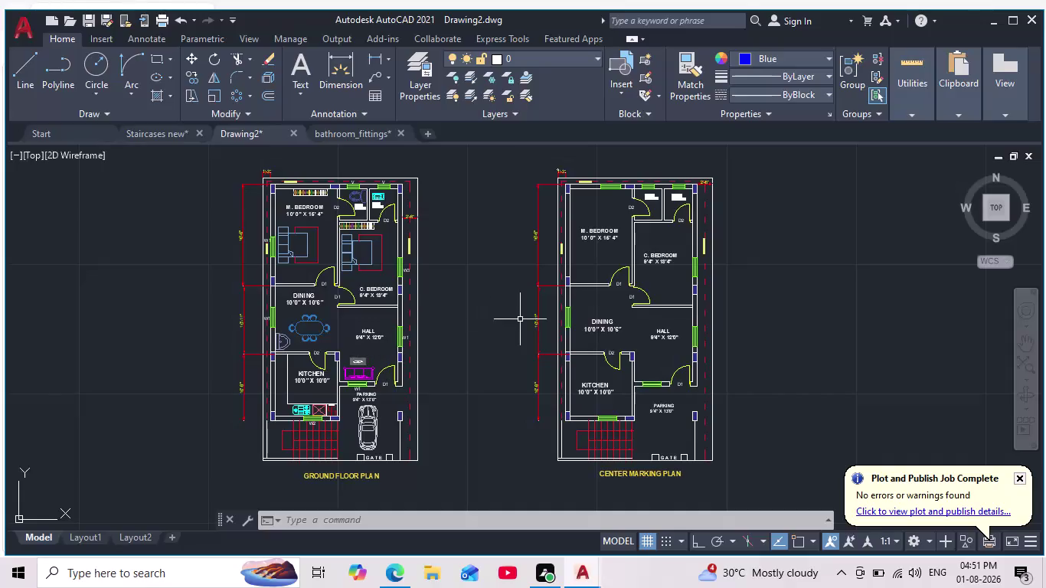
Pan and zoom around the two floor plans to frame them.
scroll(down, 3)
middle_drag(517, 323, 478, 400)
scroll(down, 3)
scroll(up, 3)
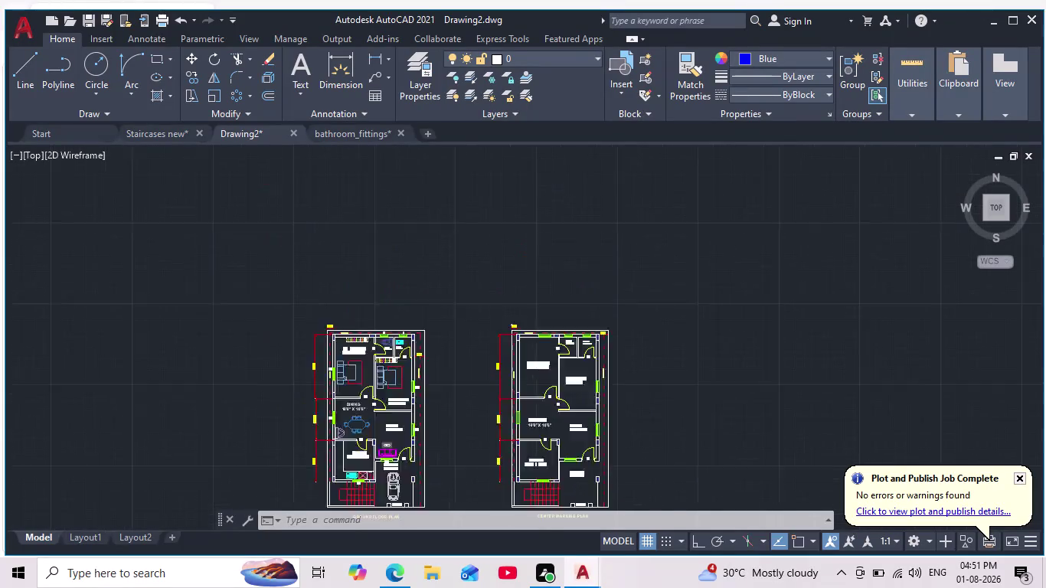
middle_drag(451, 362, 522, 393)
scroll(down, 3)
scroll(up, 3)
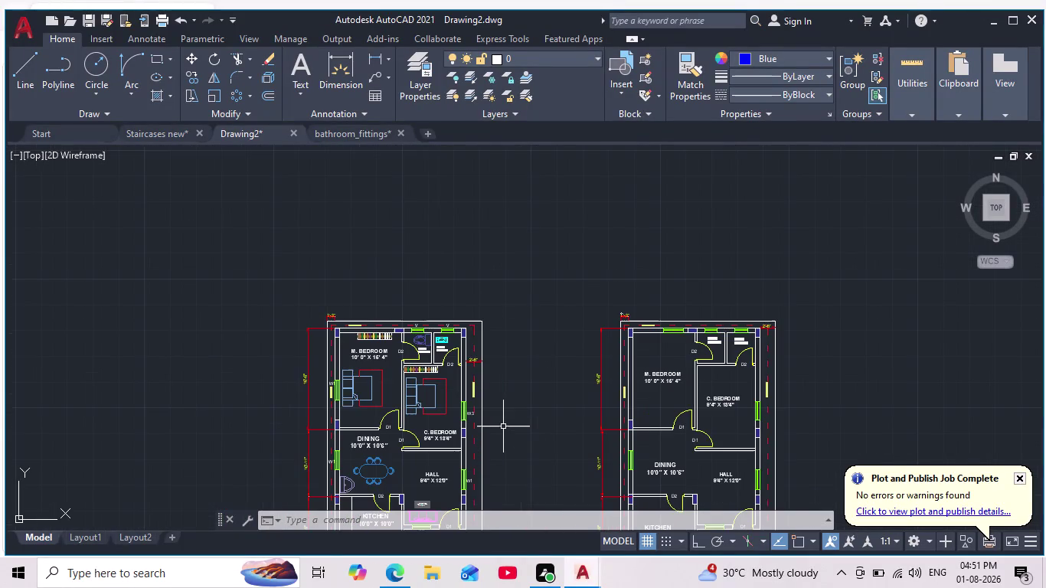
scroll(down, 3)
scroll(up, 3)
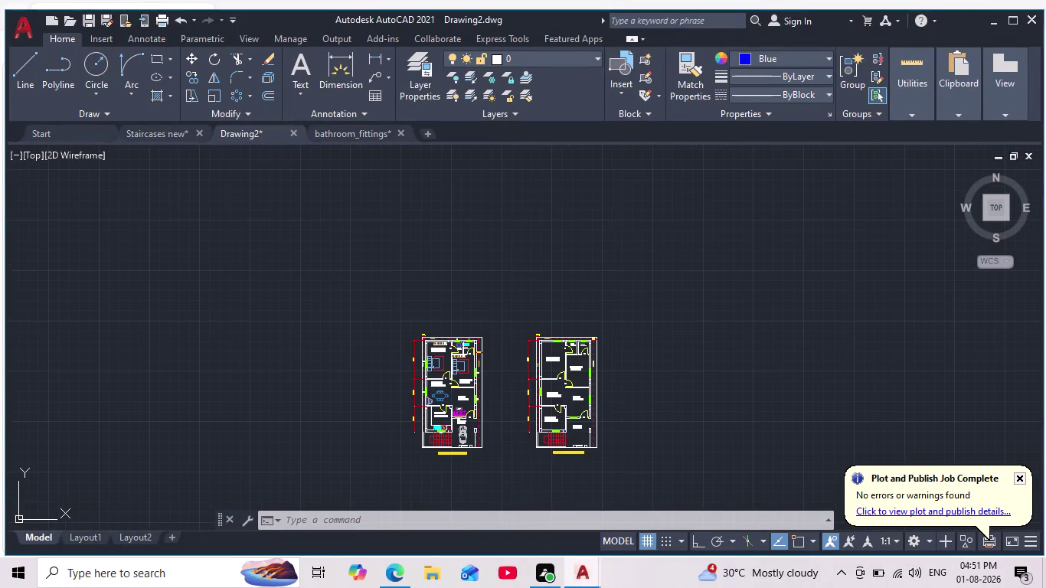
scroll(up, 3)
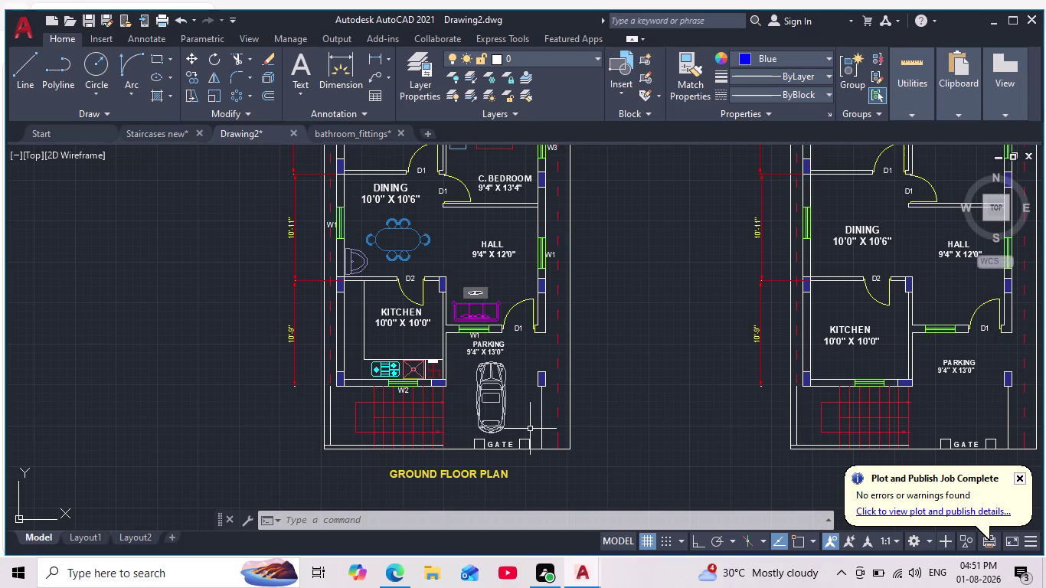
scroll(down, 3)
middle_drag(617, 306, 571, 421)
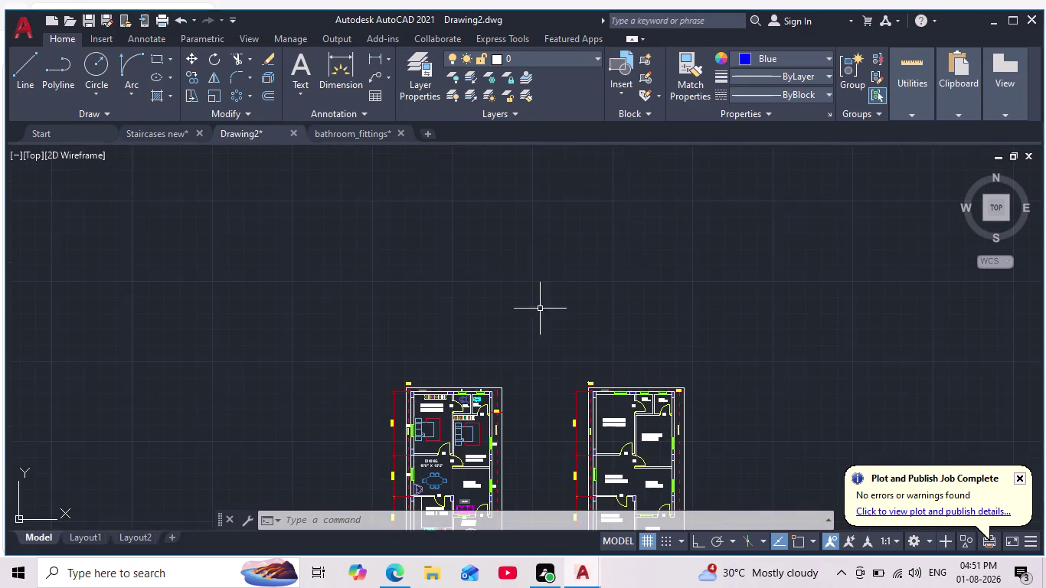
scroll(up, 3)
middle_drag(537, 250, 567, 190)
middle_drag(526, 317, 543, 230)
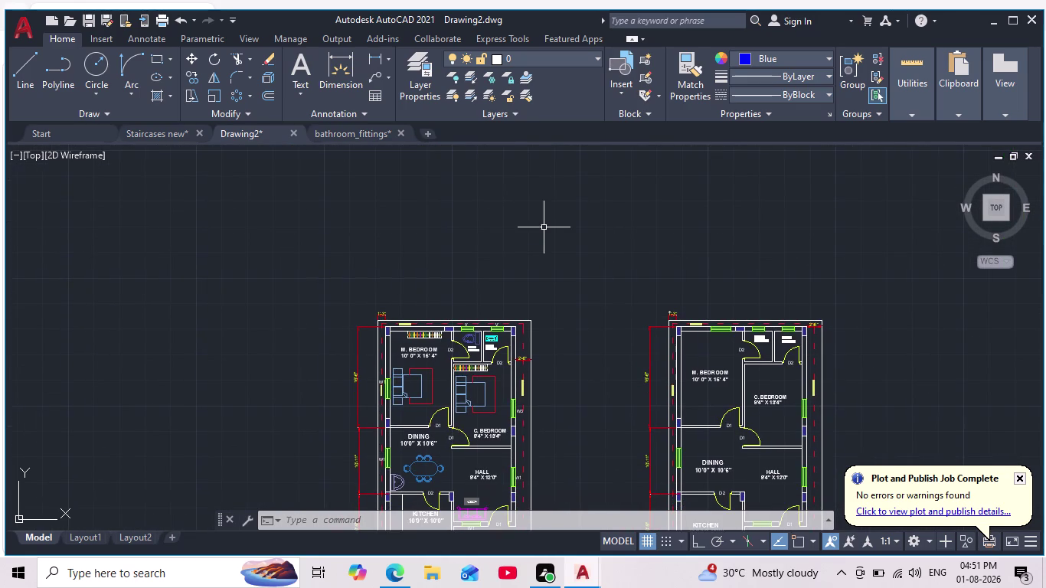
Open and close the layer list without changes, then re-centre the kitchen and parking area.
text(LA)
key(Return)
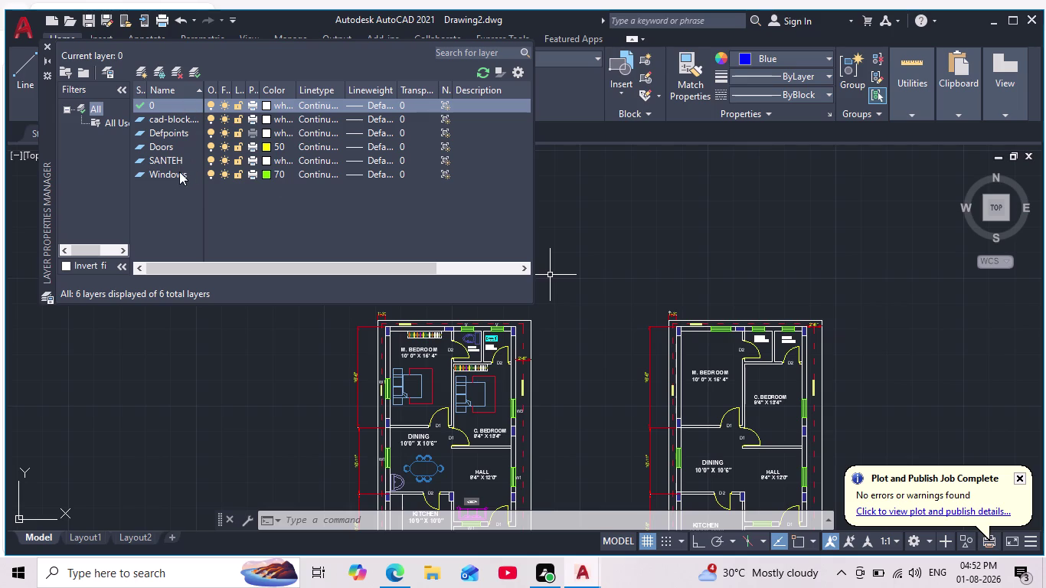
key(Escape)
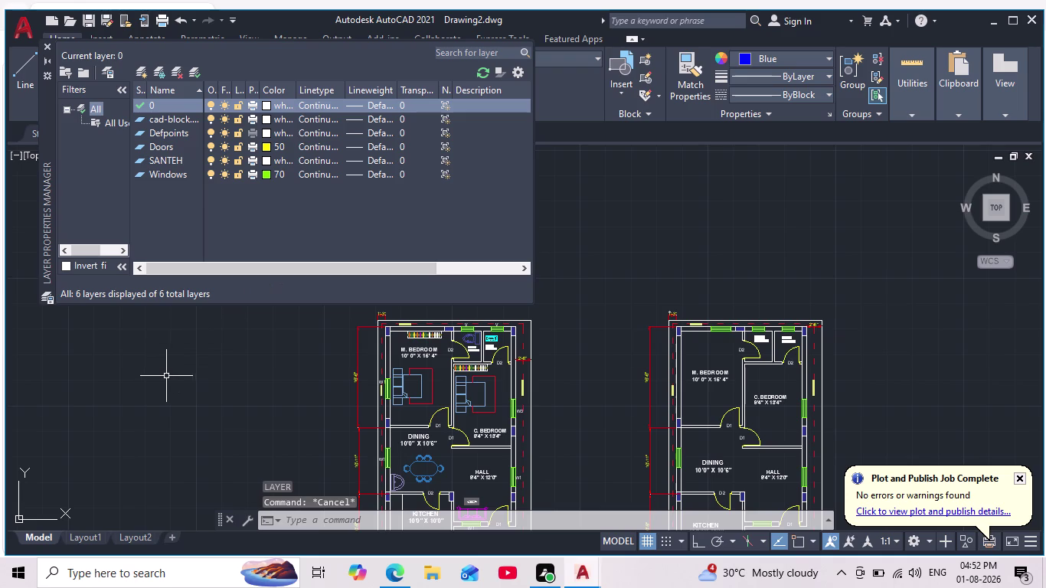
key(Escape)
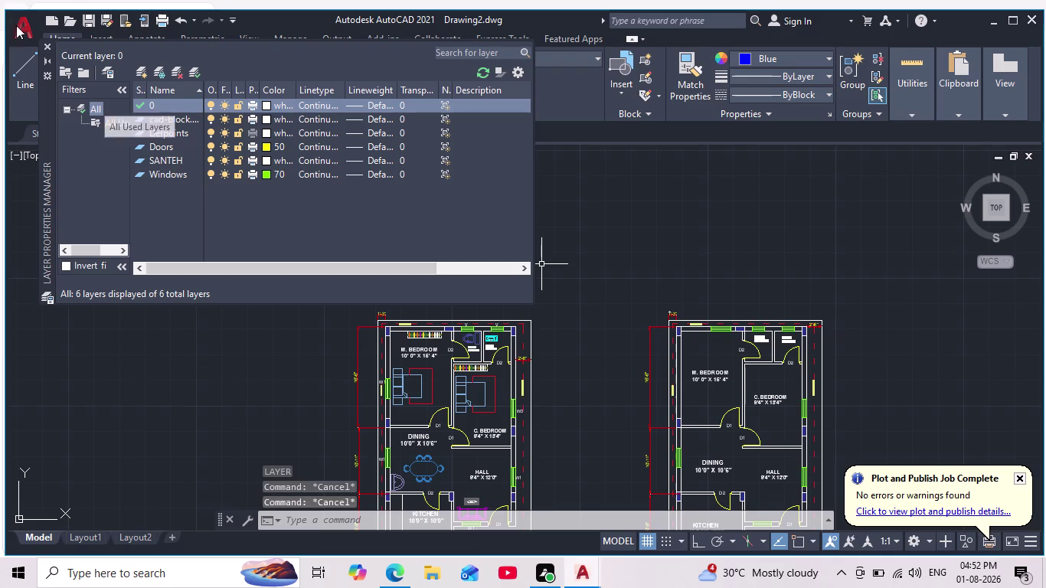
click(45, 46)
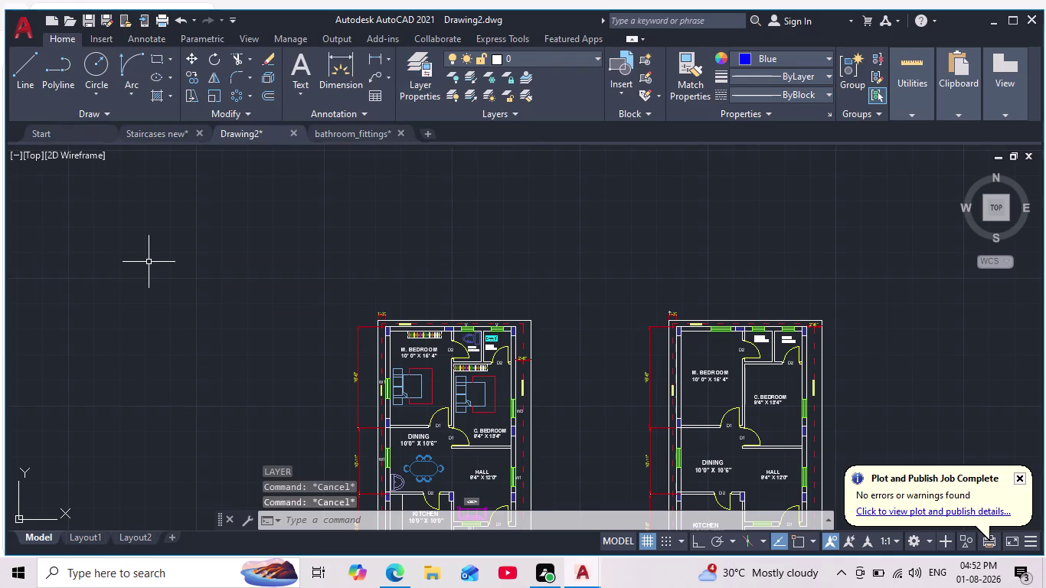
scroll(down, 3)
scroll(up, 3)
middle_drag(177, 300, 239, 261)
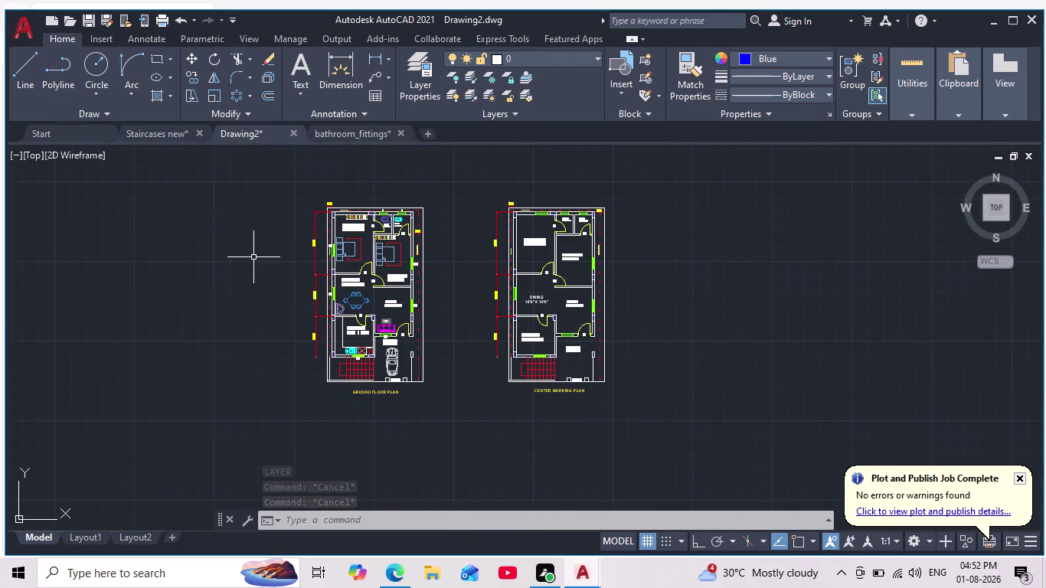
scroll(up, 3)
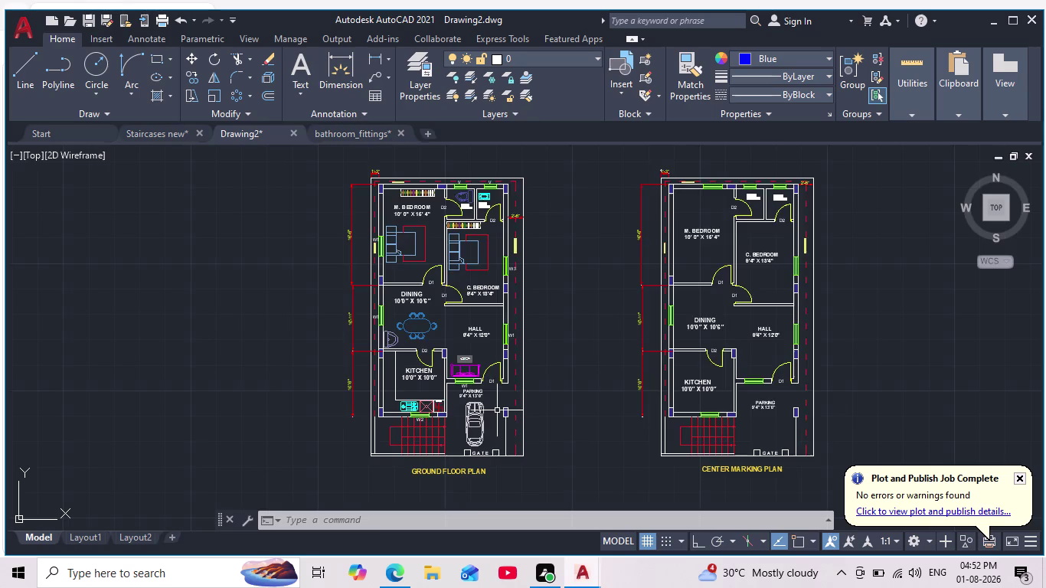
scroll(up, 3)
scroll(up, 3)
middle_drag(488, 407, 546, 286)
scroll(down, 3)
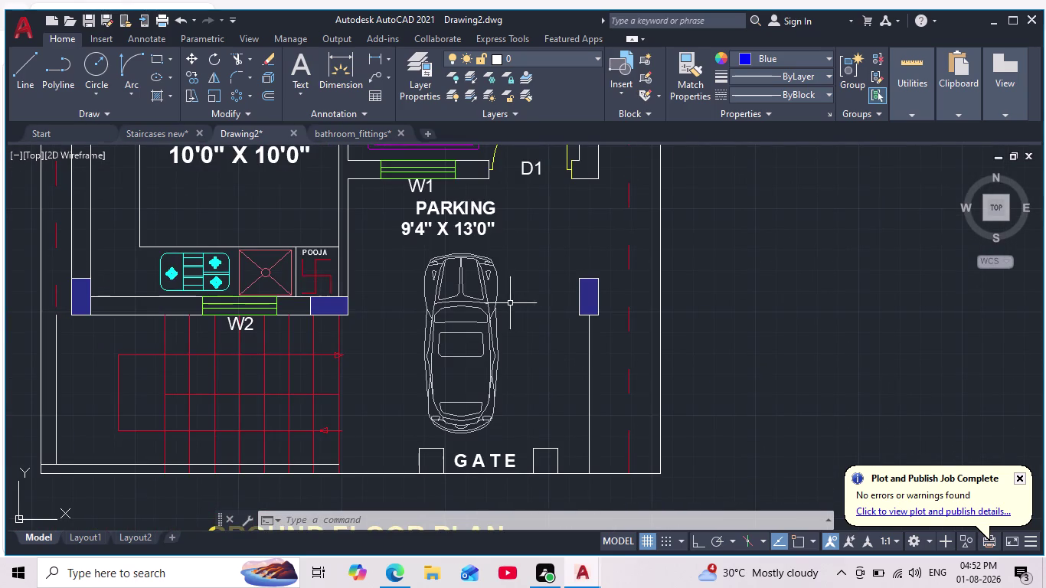
scroll(down, 3)
scroll(up, 3)
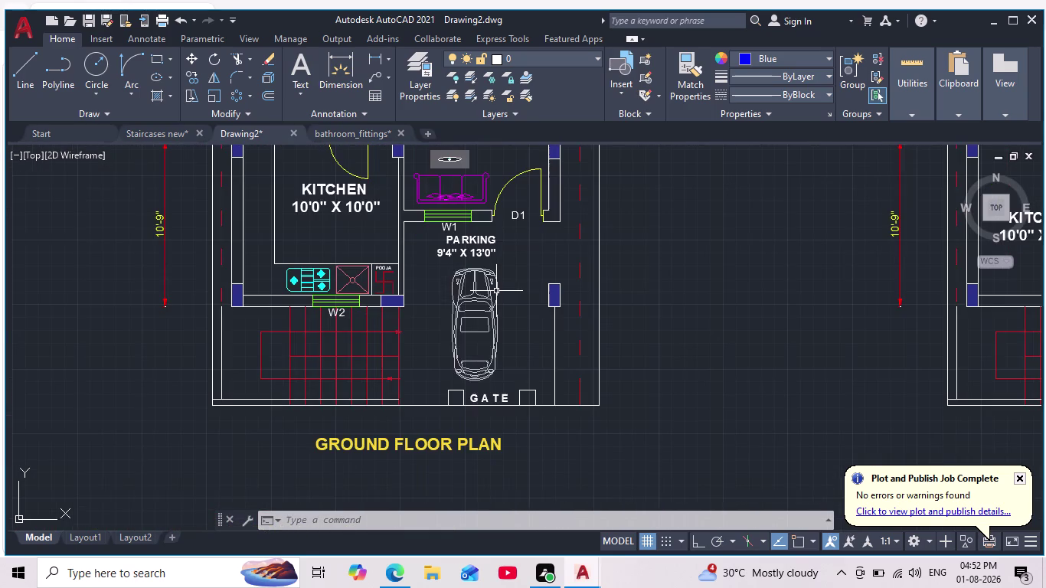
middle_drag(492, 278, 521, 322)
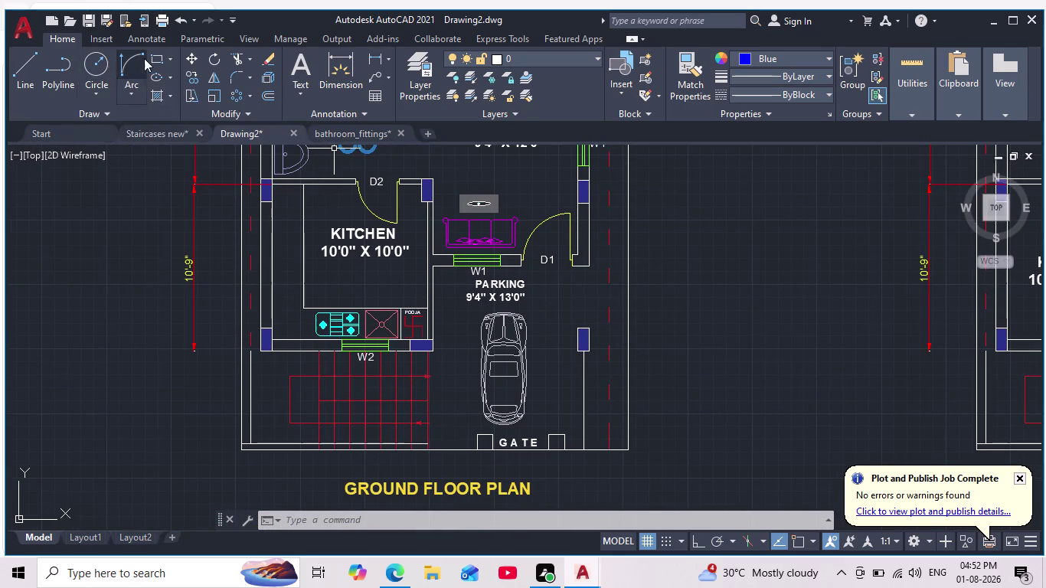
Reopen the layer list with LA and select the SANTEH layer.
text(LA)
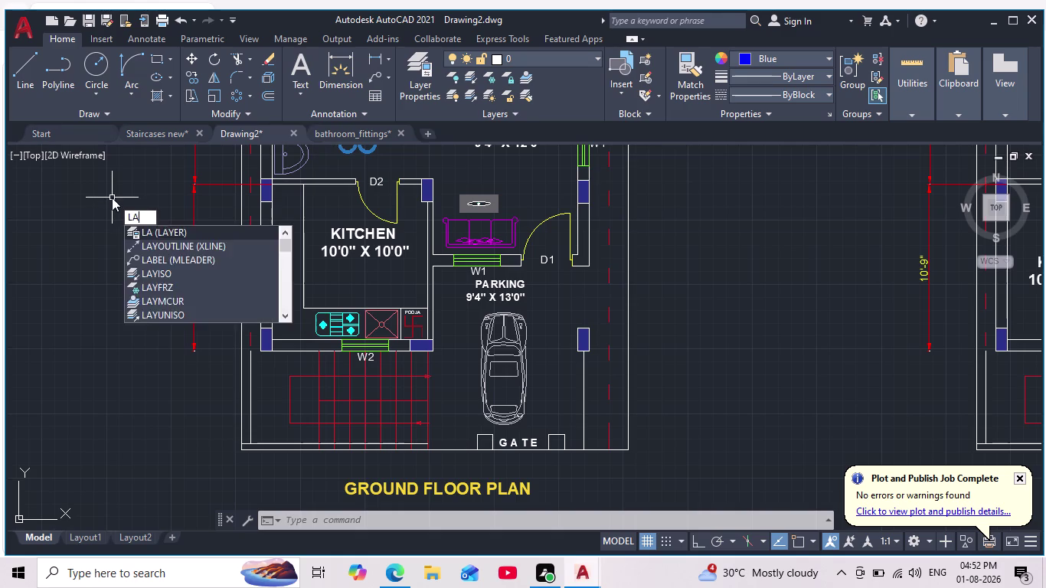
key(Return)
click(181, 157)
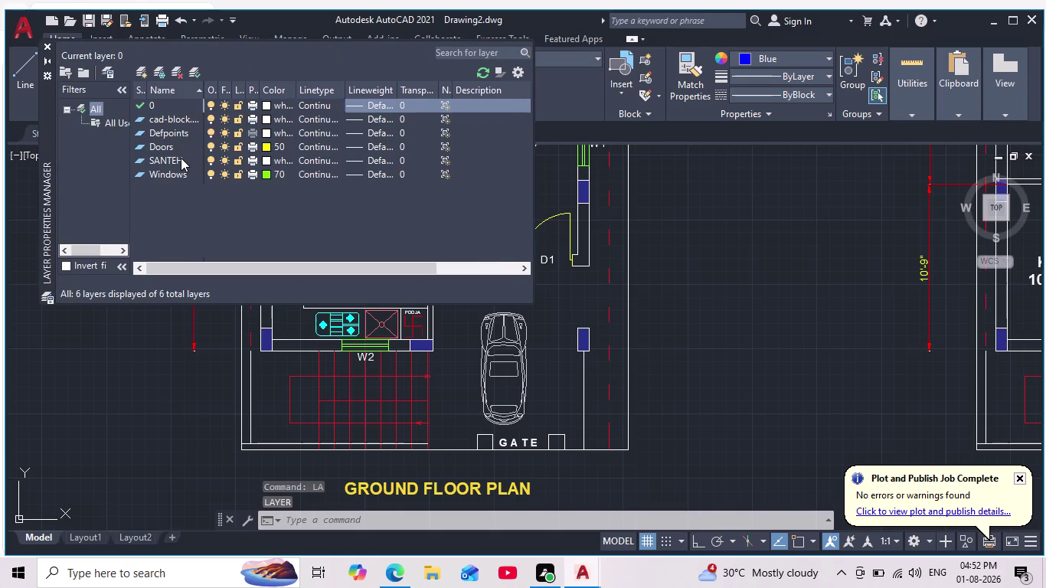
click(195, 155)
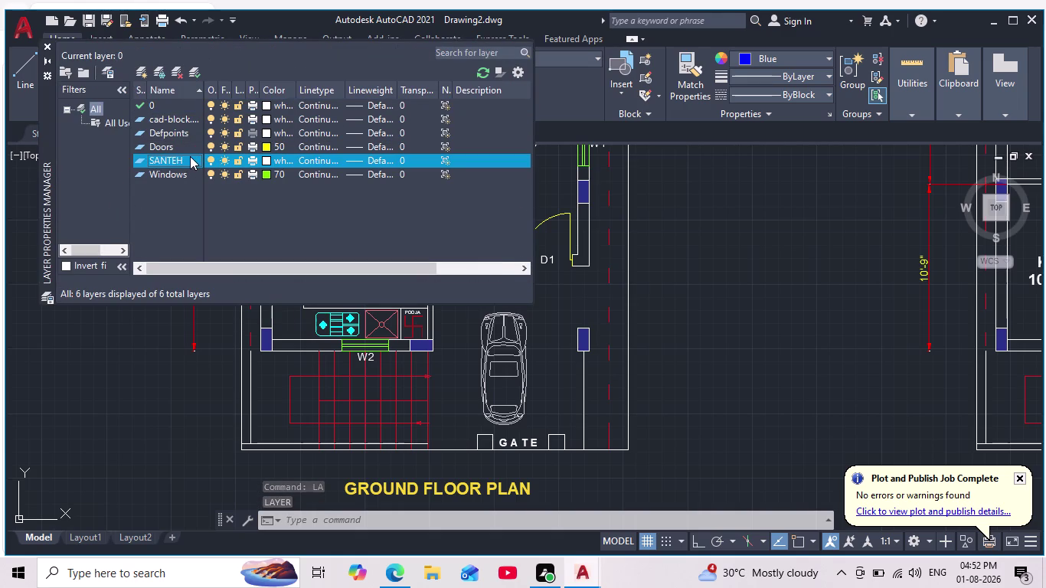
Rename the SANTEH layer to 'Landscaping' and close the layer list.
double_click(190, 157)
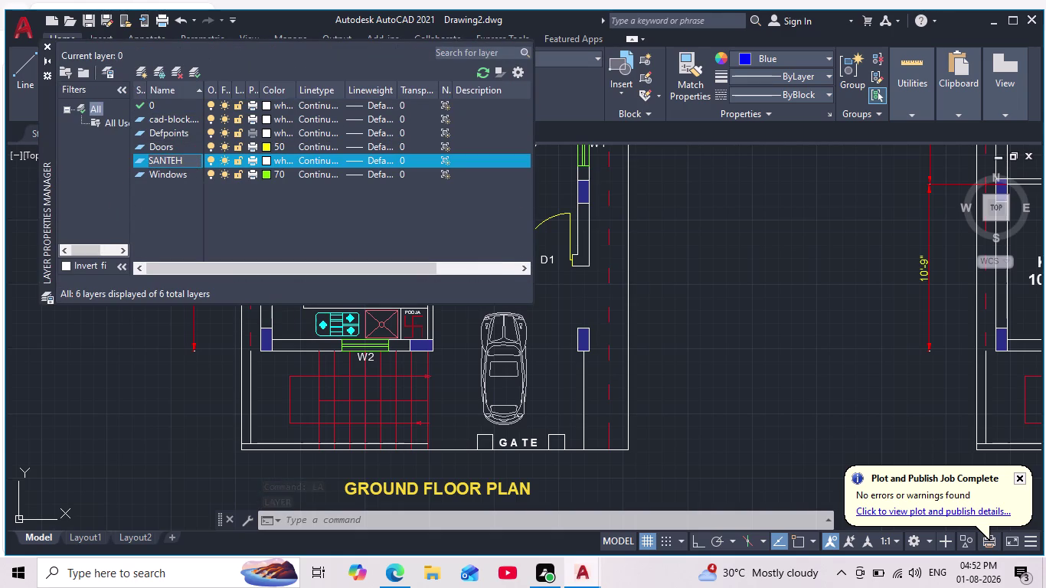
key(BackSpace)
key(BackSpace)
key(BackSpace)
key(BackSpace)
key(BackSpace)
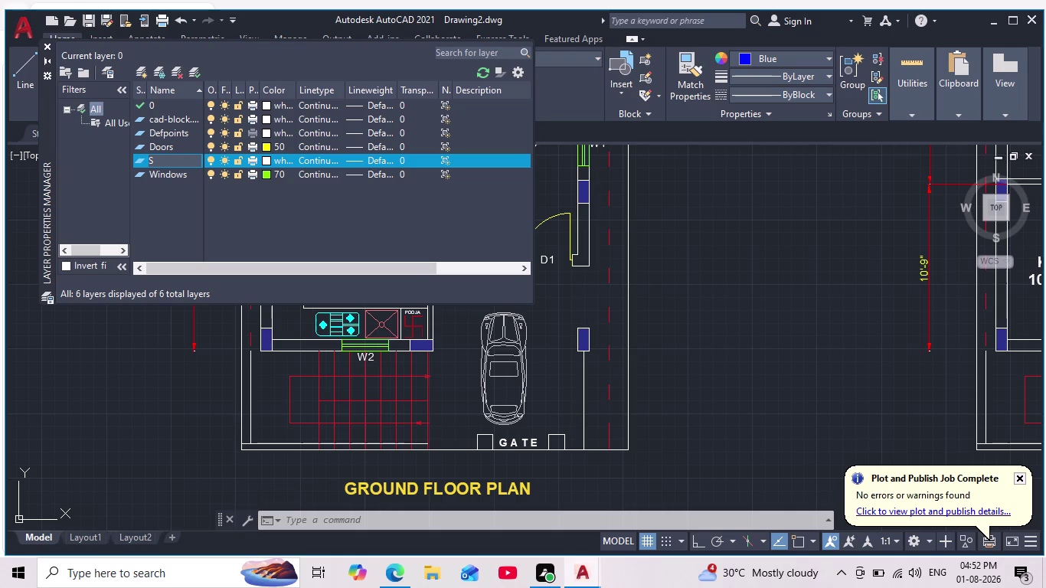
key(BackSpace)
text(ands)
text(cap)
text(ing)
click(281, 195)
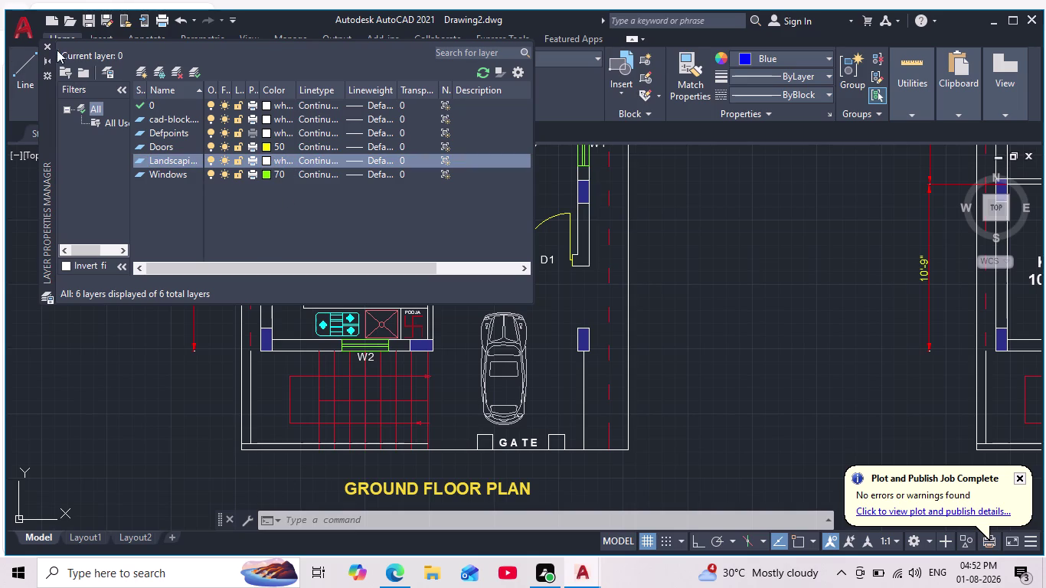
click(47, 44)
scroll(down, 3)
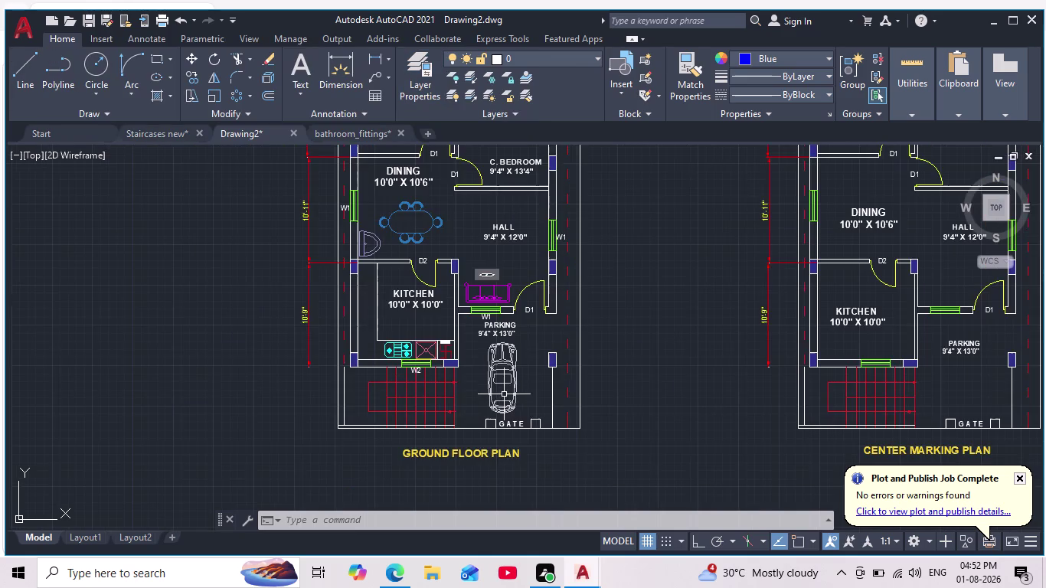
Set the Landscaping layer colour to orange 30 from the layer dropdown.
scroll(down, 3)
scroll(up, 3)
scroll(down, 3)
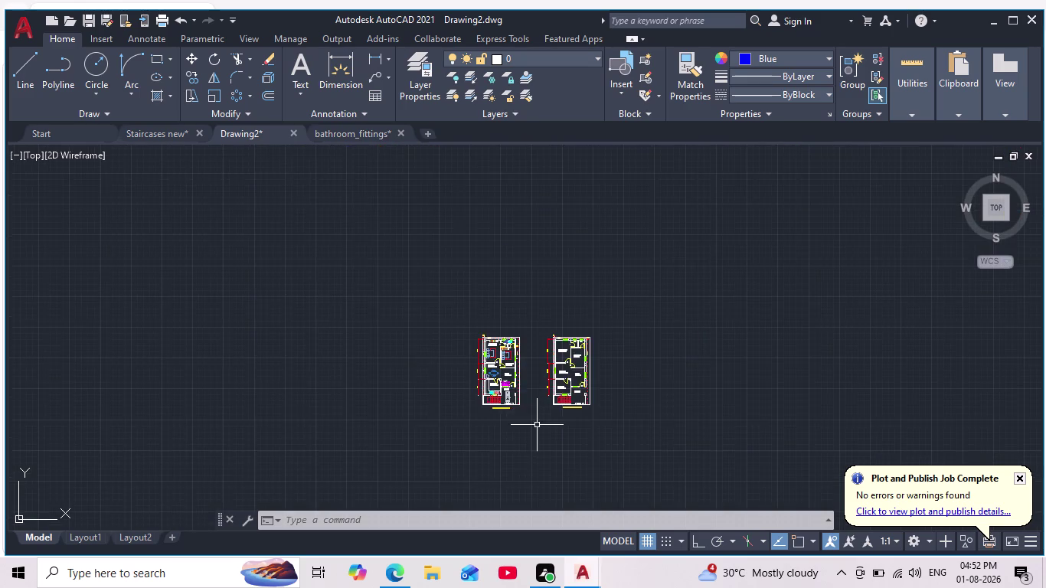
scroll(up, 3)
scroll(up, 3)
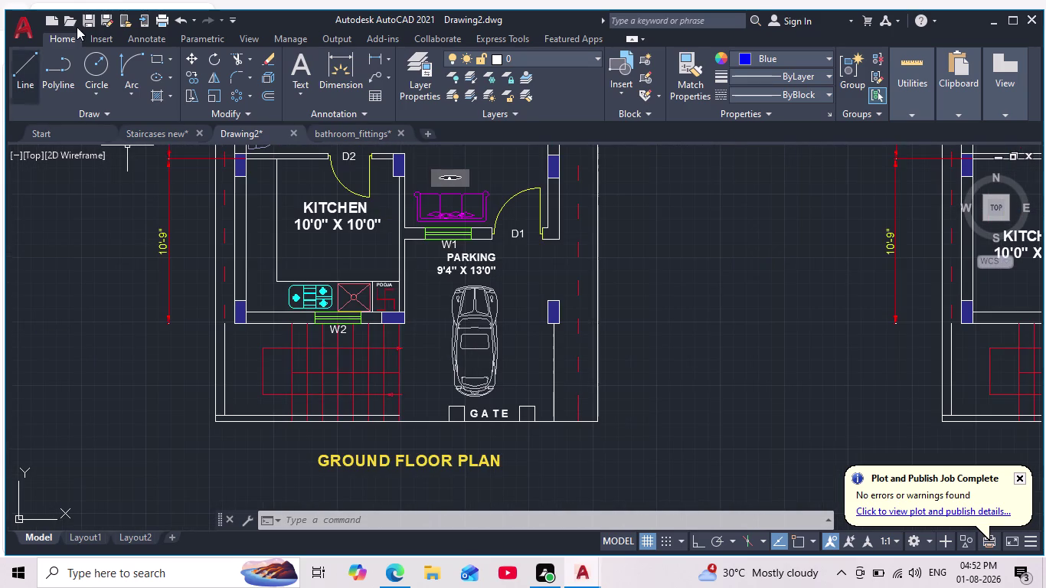
click(551, 55)
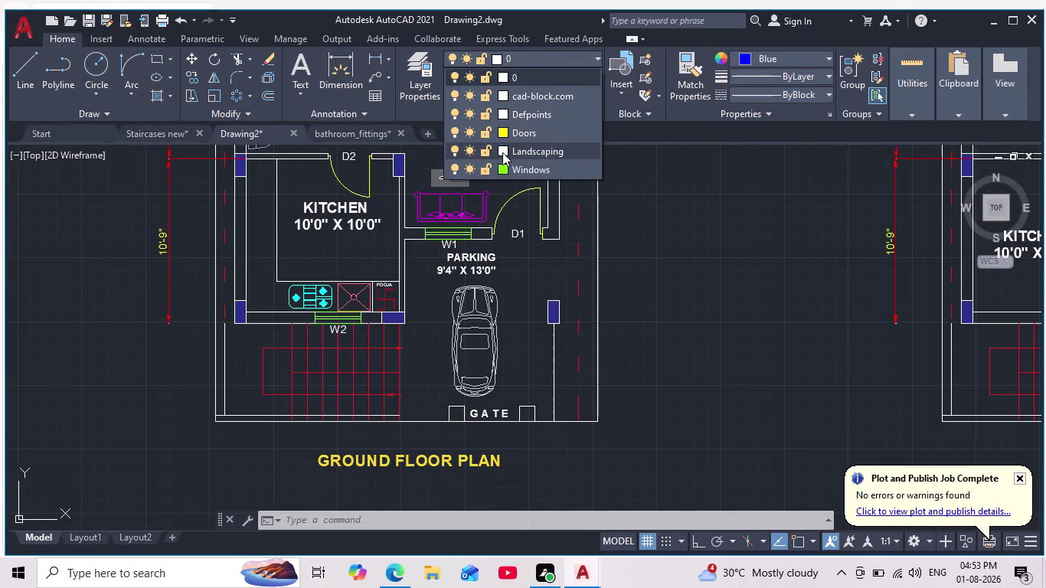
click(503, 152)
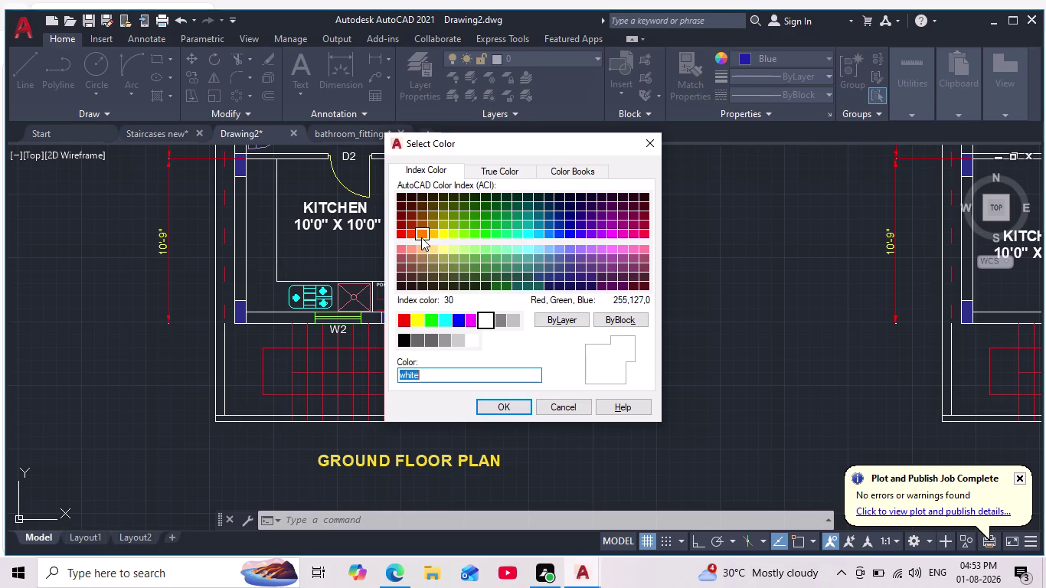
click(421, 237)
click(521, 402)
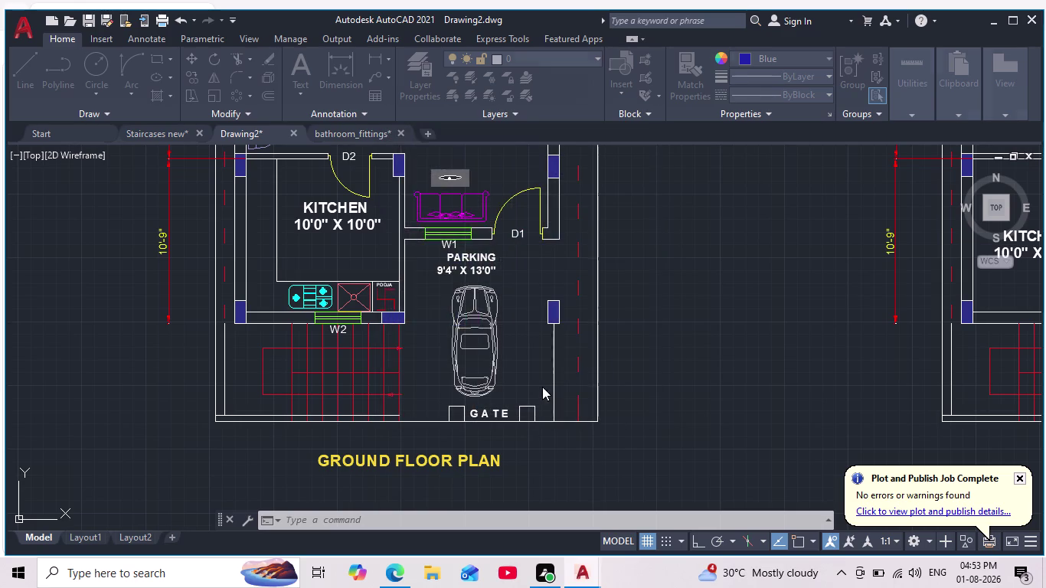
Select and deselect the car in the parking bay, then pan over both plans.
scroll(down, 3)
scroll(up, 3)
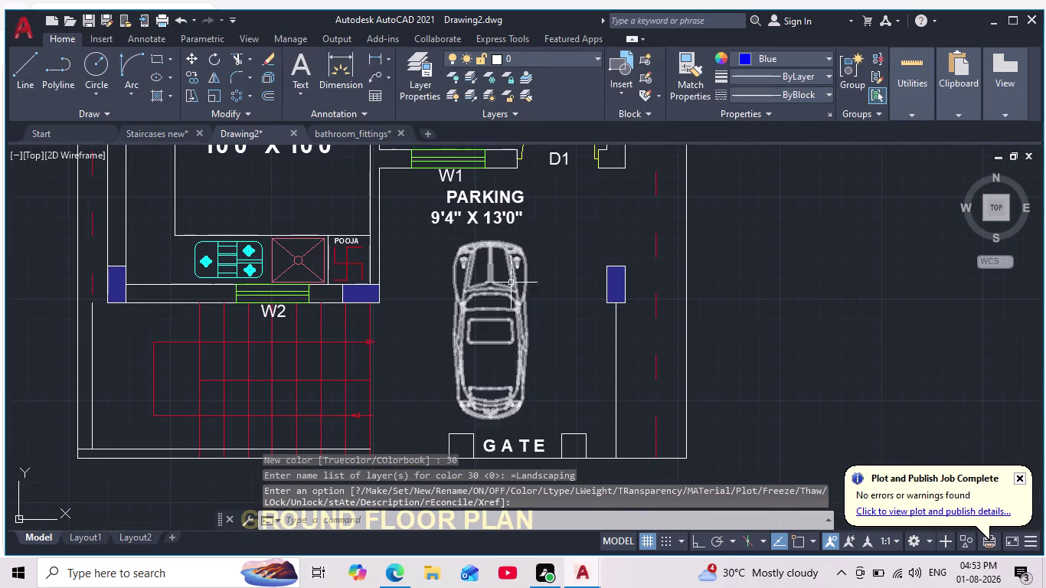
click(515, 268)
scroll(down, 3)
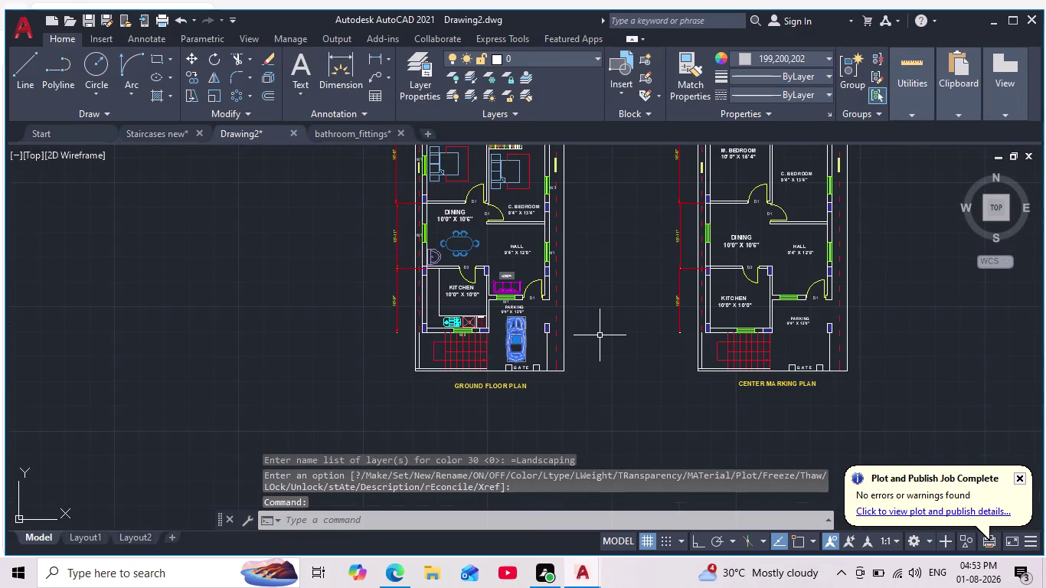
key(Escape)
scroll(down, 3)
middle_drag(600, 334, 504, 359)
scroll(up, 3)
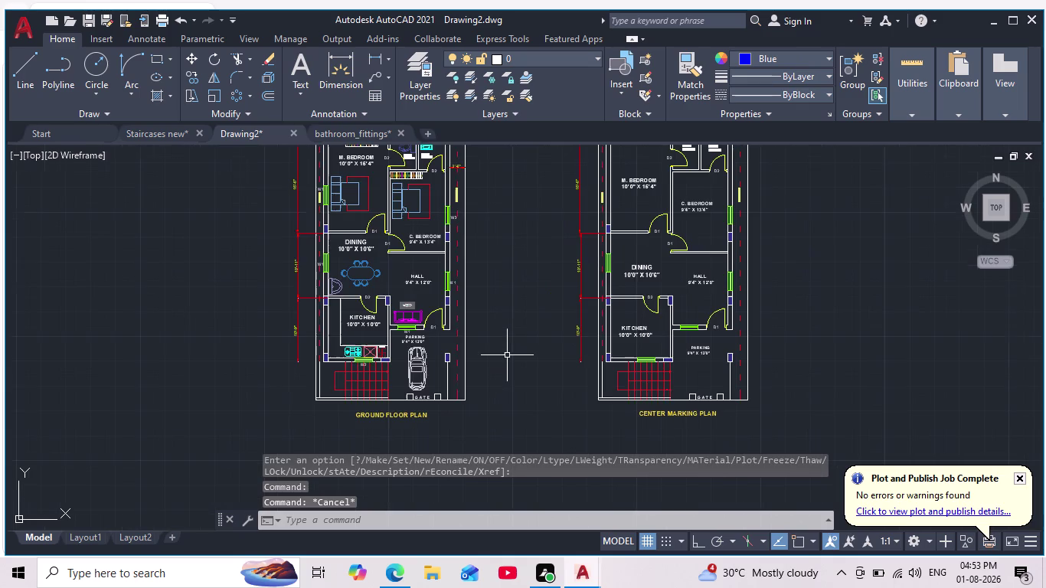
middle_drag(508, 356, 507, 414)
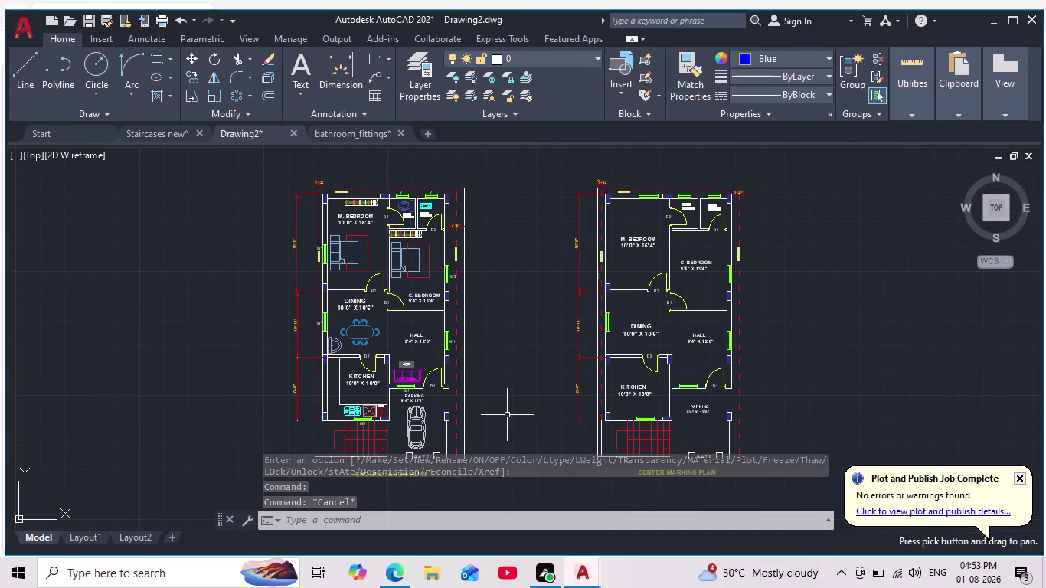
Change the Landscaping layer colour to grey 9.
click(548, 58)
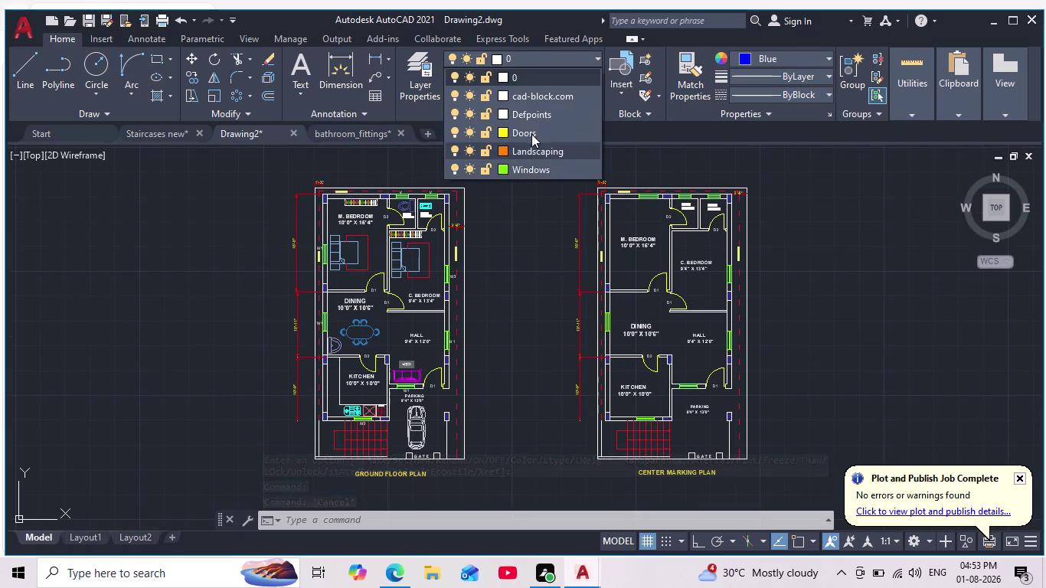
click(501, 151)
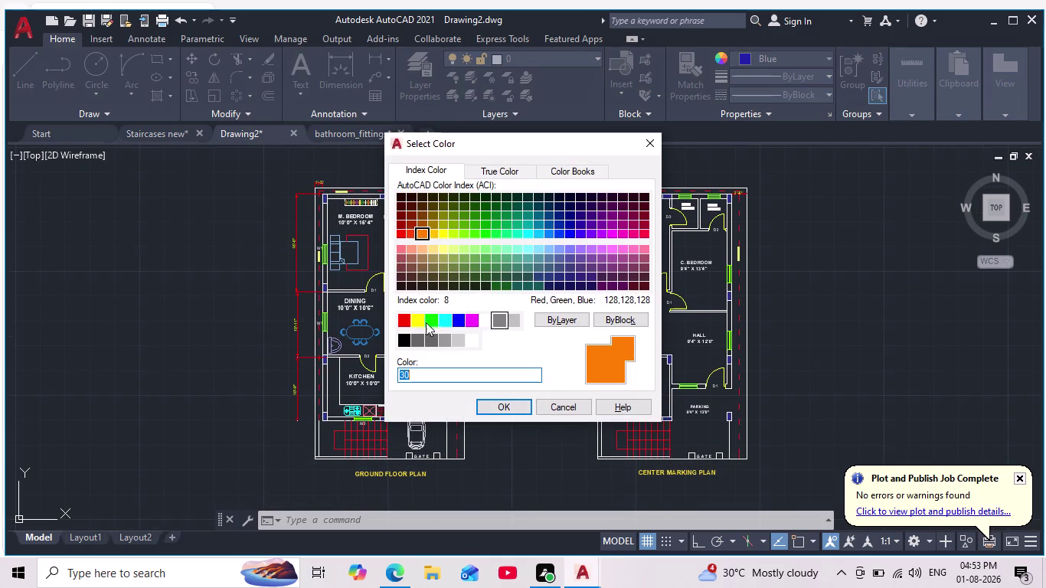
click(510, 322)
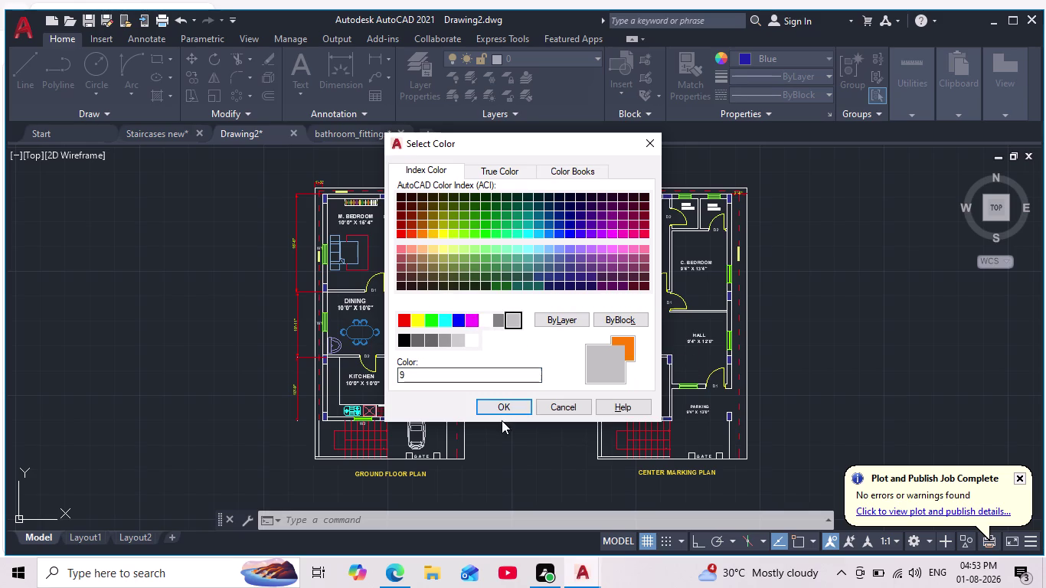
click(512, 405)
scroll(down, 3)
middle_drag(504, 444, 522, 327)
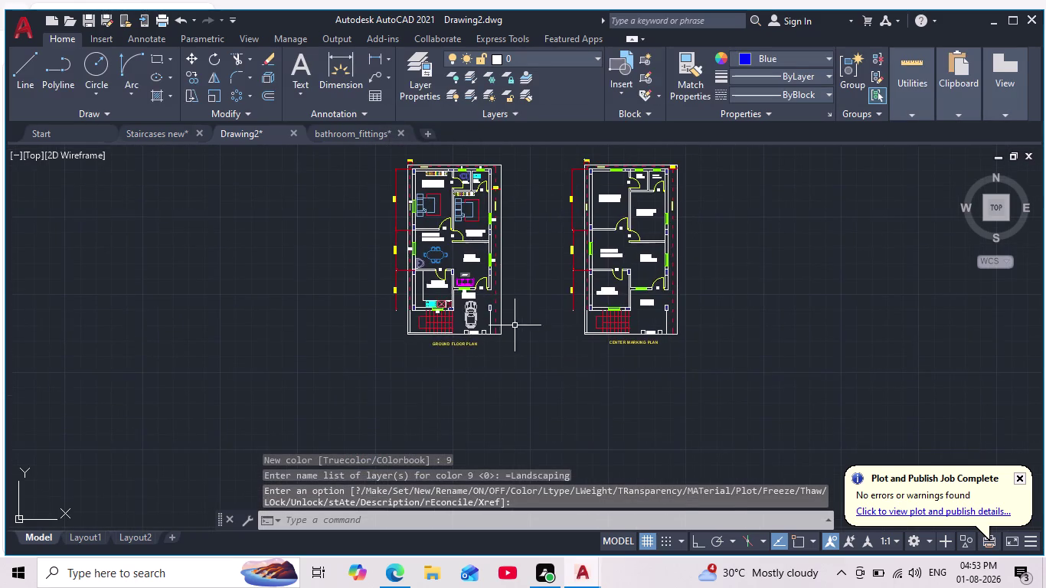
scroll(up, 3)
scroll(up, 3)
scroll(down, 3)
middle_drag(489, 333, 502, 379)
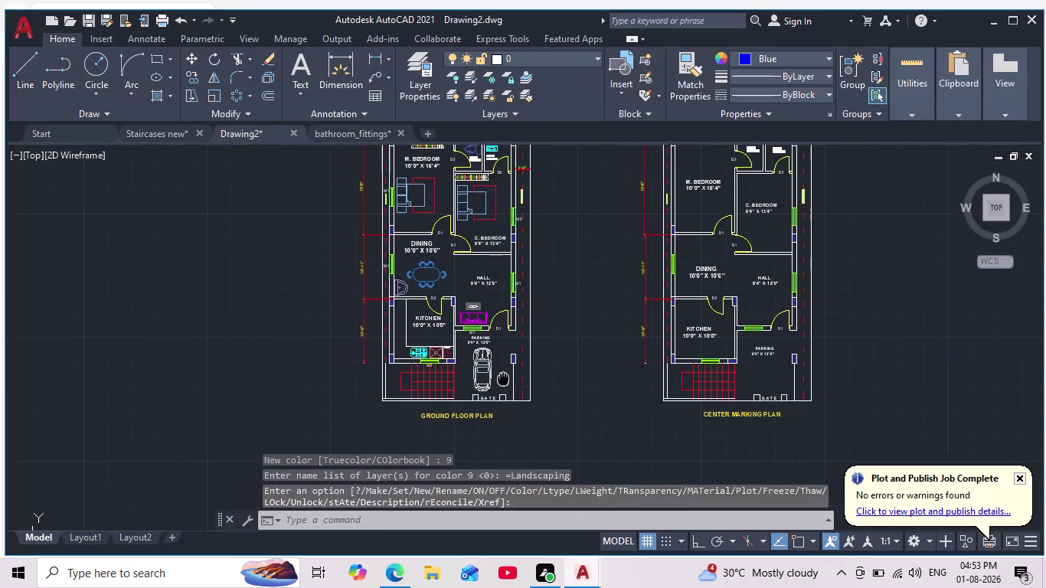
Pan to bring the empty space above the floor plans into view.
middle_drag(573, 323, 552, 379)
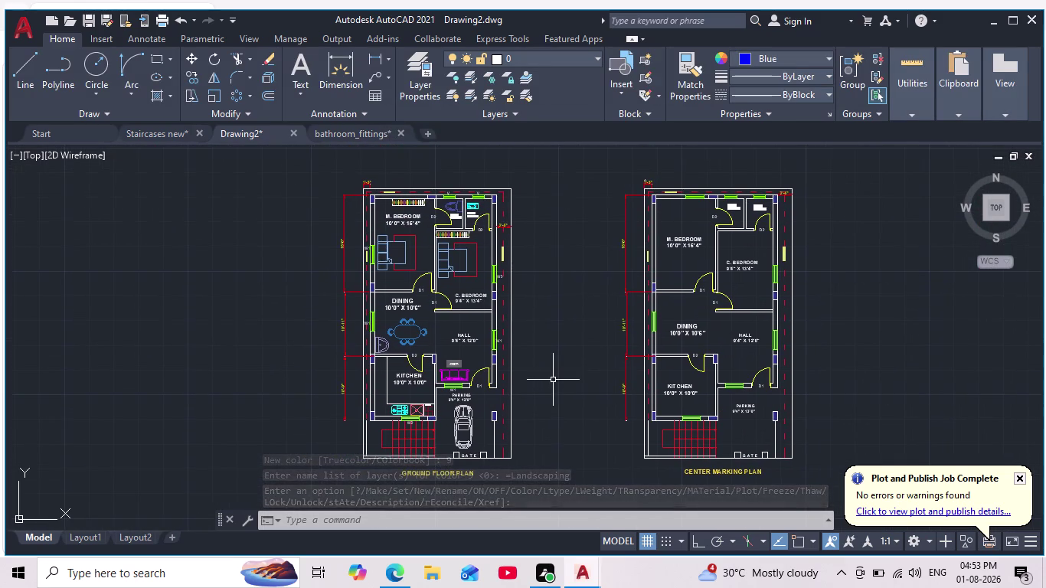
scroll(down, 3)
middle_drag(584, 347, 581, 360)
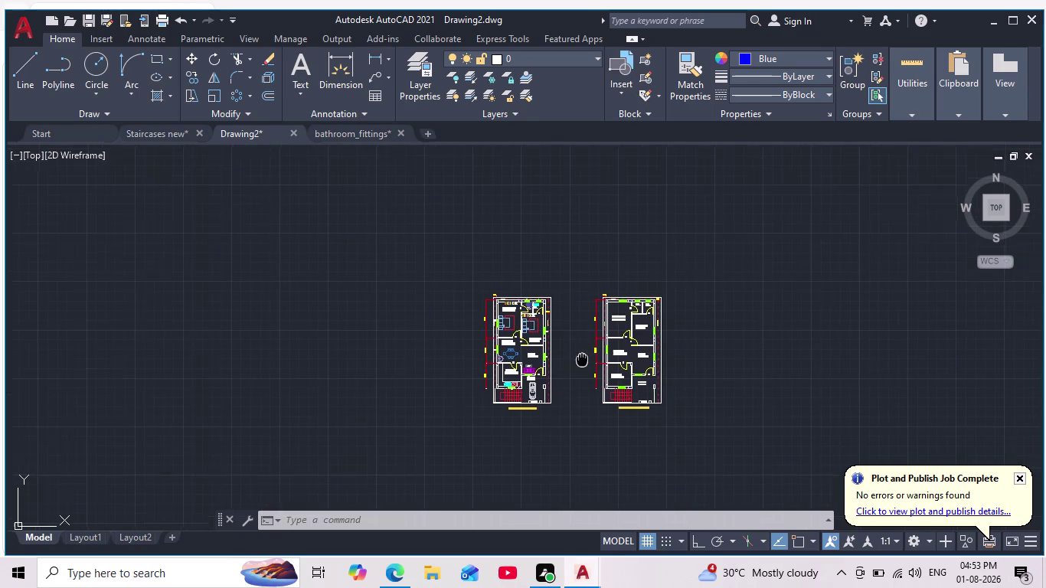
middle_drag(582, 359, 580, 395)
scroll(up, 3)
middle_drag(554, 356, 578, 291)
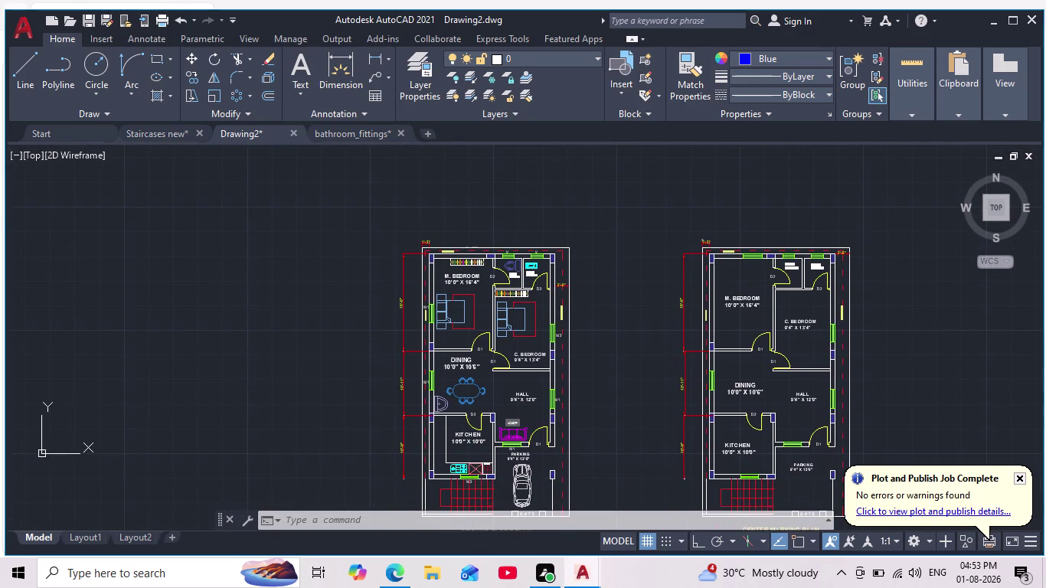
scroll(down, 3)
middle_drag(617, 263, 589, 309)
scroll(up, 3)
middle_drag(569, 318, 554, 361)
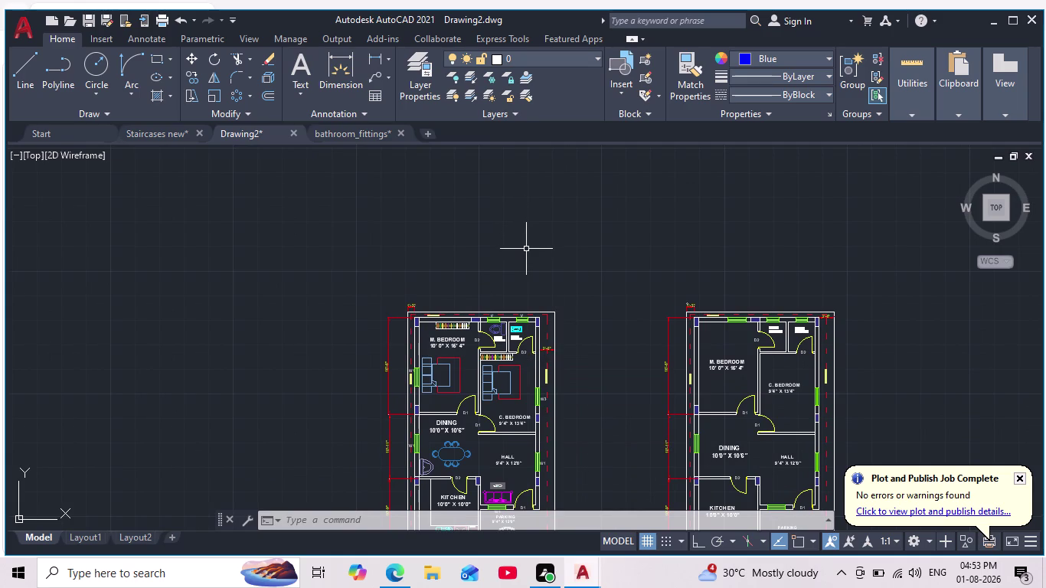
scroll(up, 3)
middle_drag(486, 269, 483, 301)
scroll(down, 3)
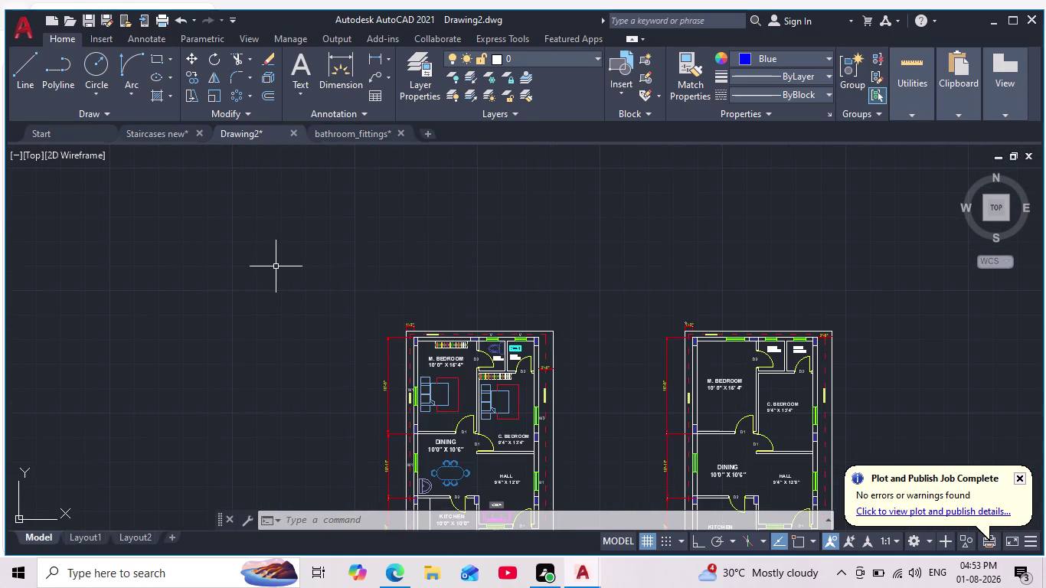
Start a vertical construction line, then set the current object colour to White.
text(xl)
key(Return)
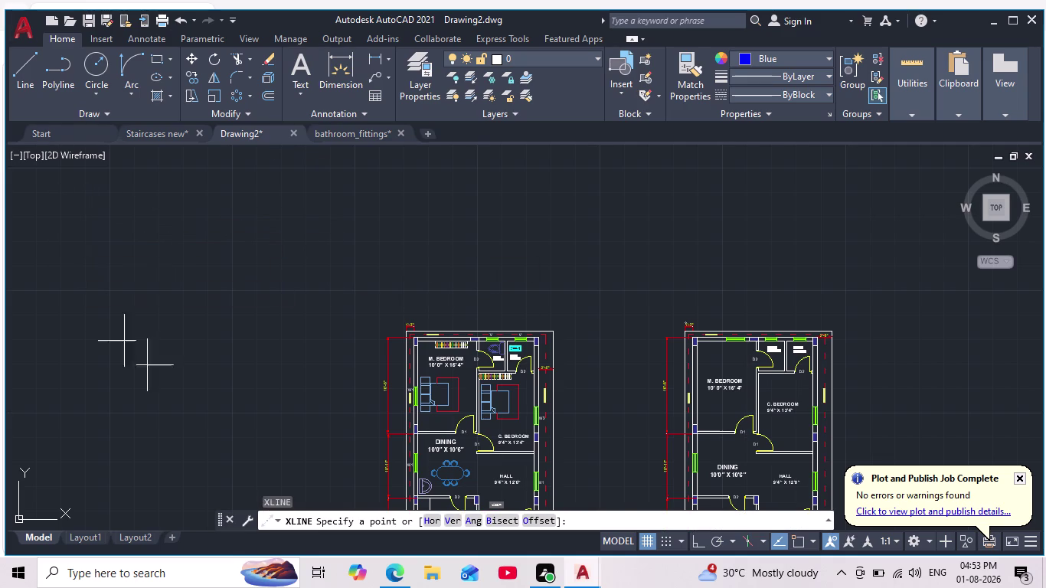
click(450, 519)
scroll(up, 3)
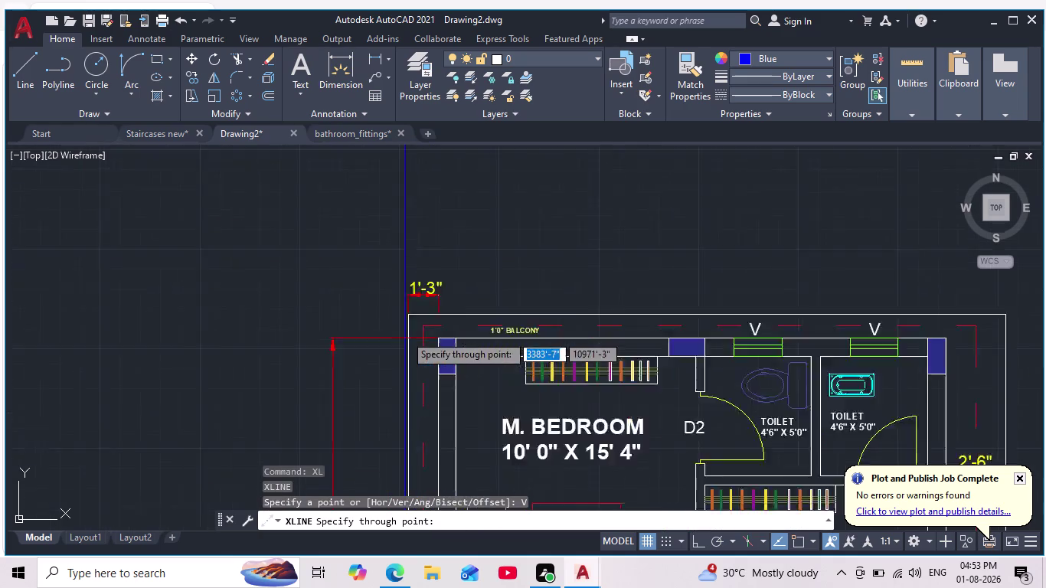
scroll(up, 3)
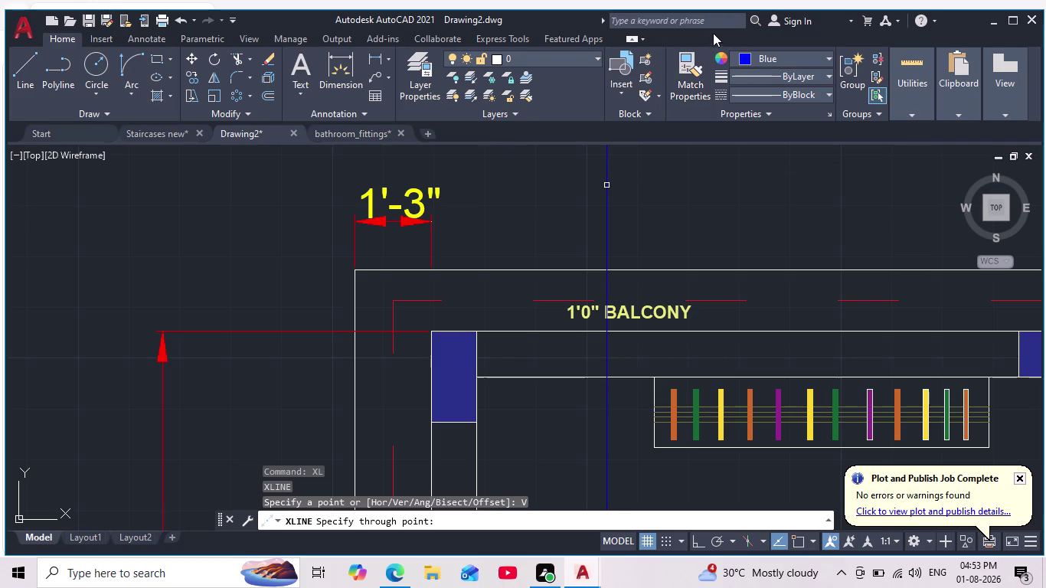
click(742, 59)
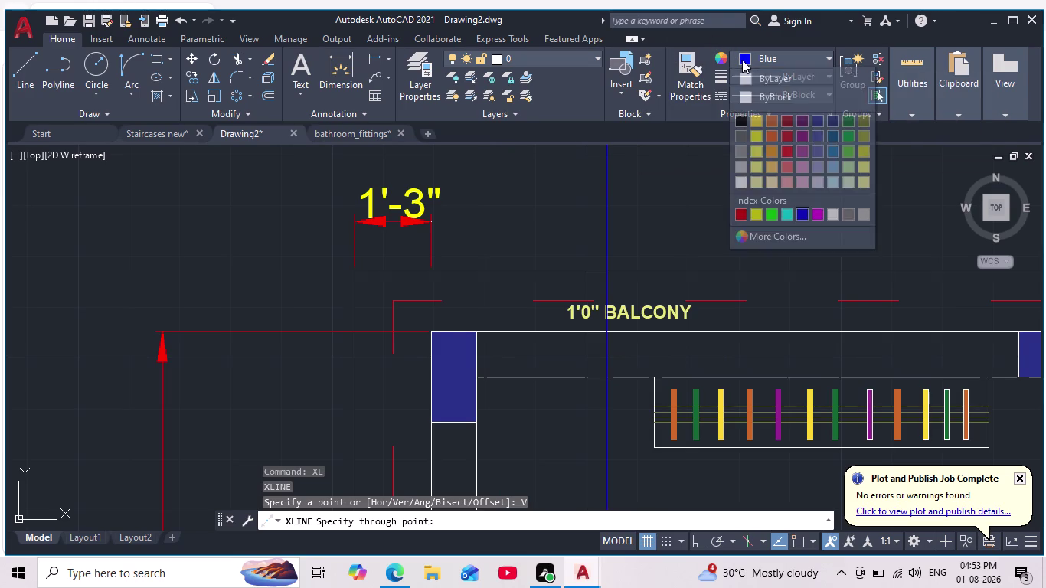
click(743, 180)
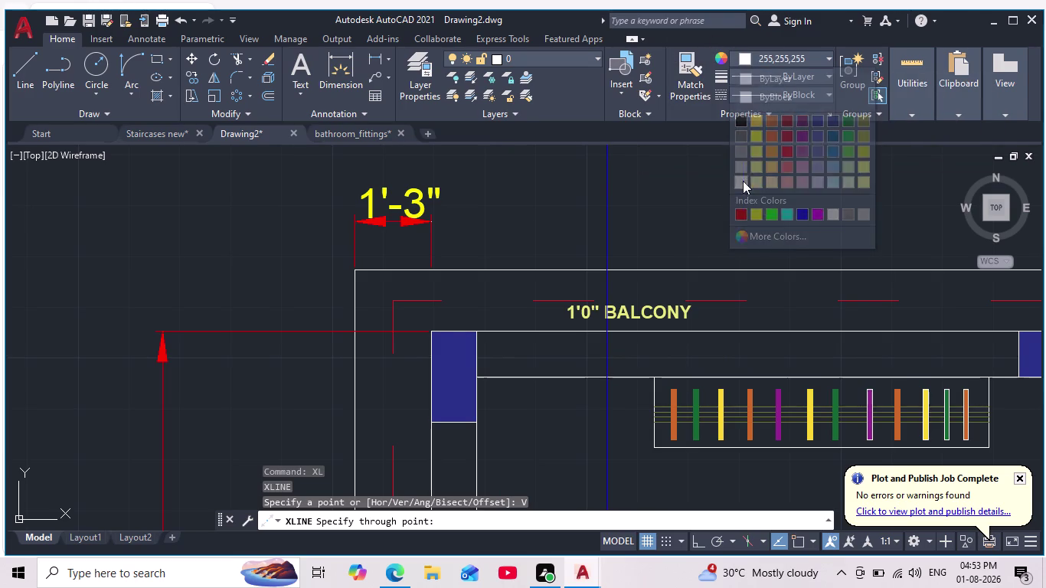
key(Escape)
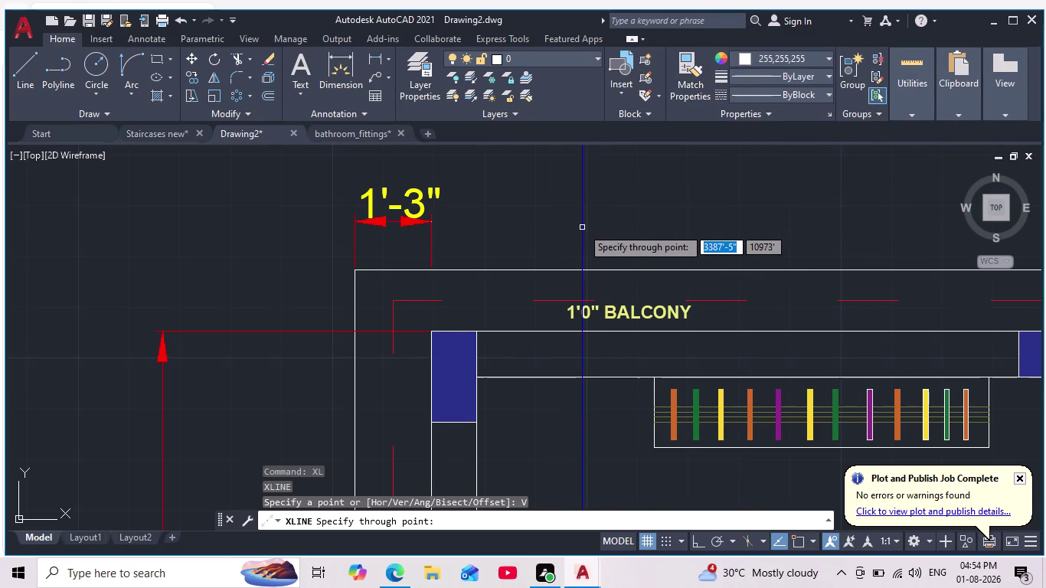
Restart and cancel the construction line, then open the layer list with LA.
text(x)
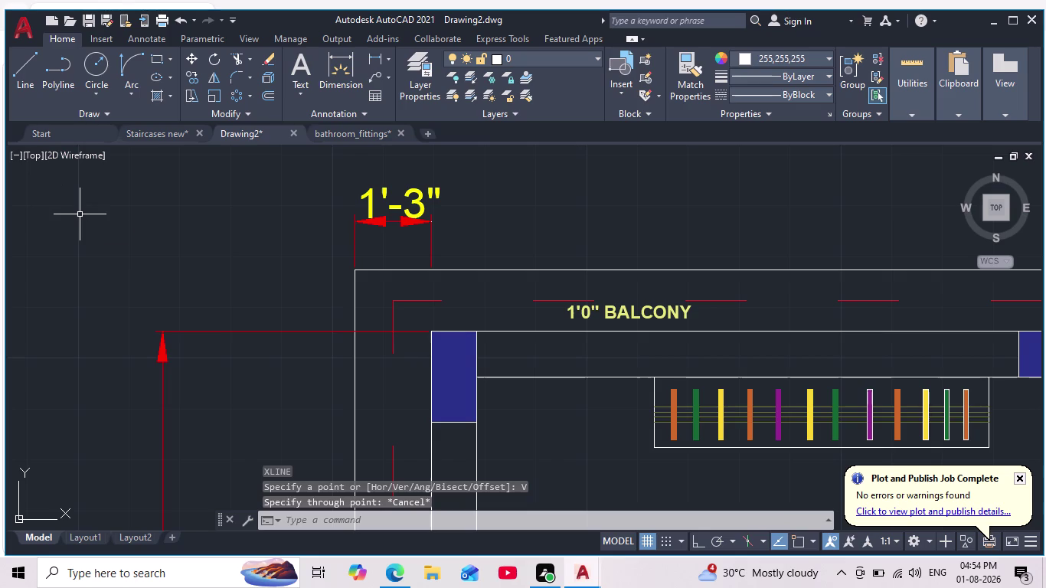
text(l)
key(Return)
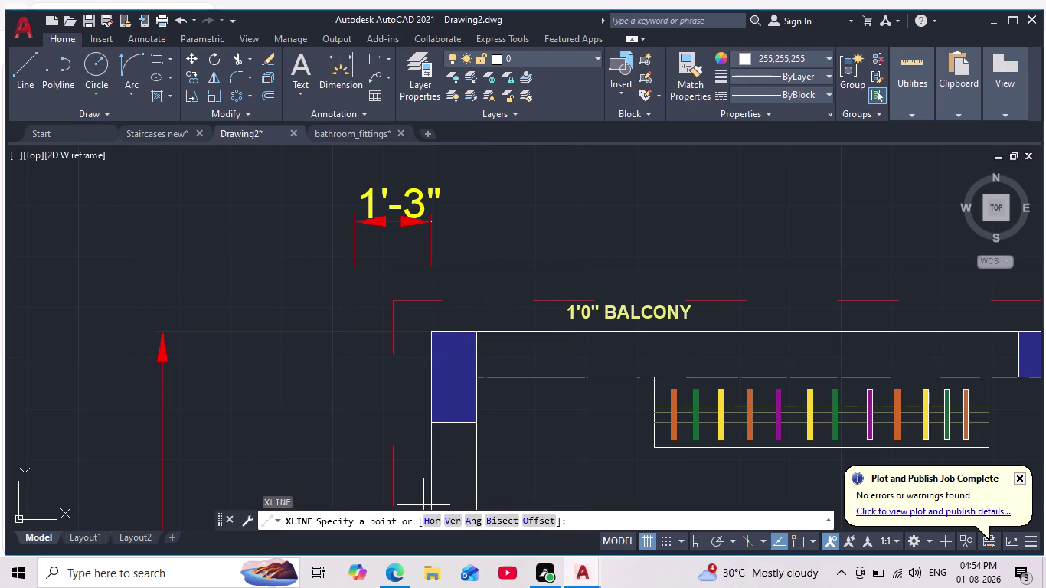
scroll(down, 3)
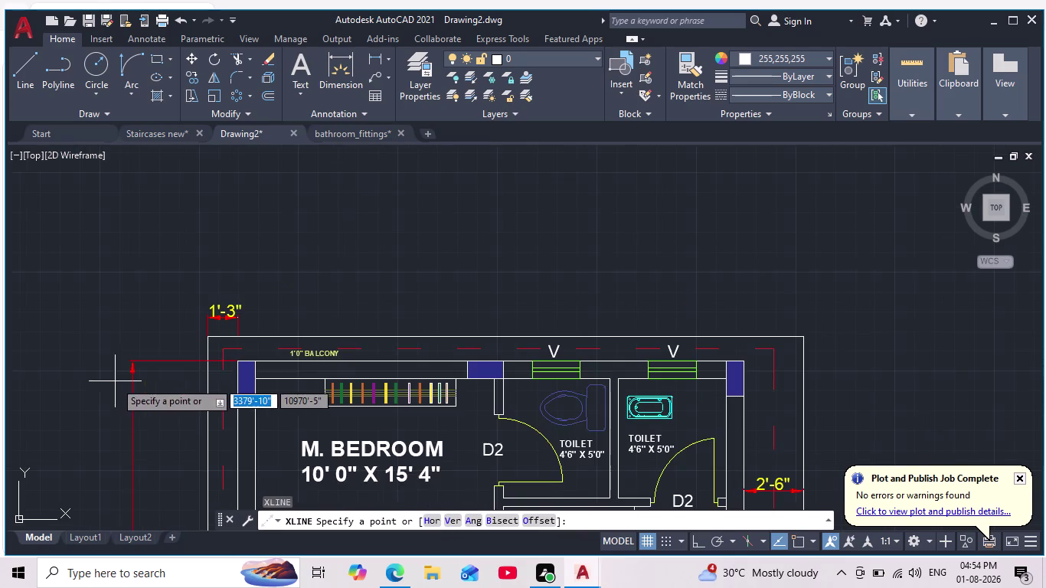
key(Escape)
key(Escape)
text(la)
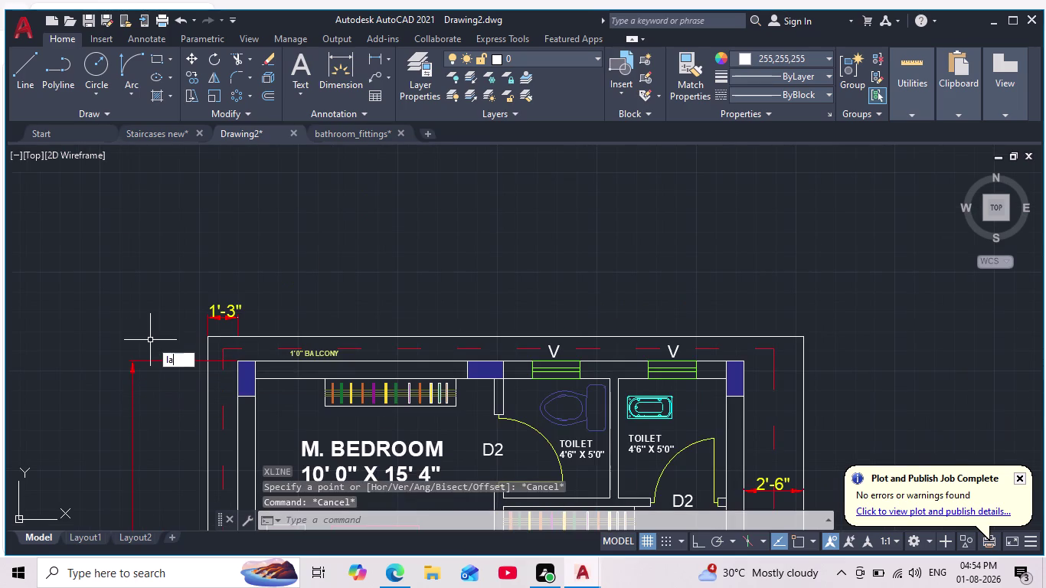
key(Return)
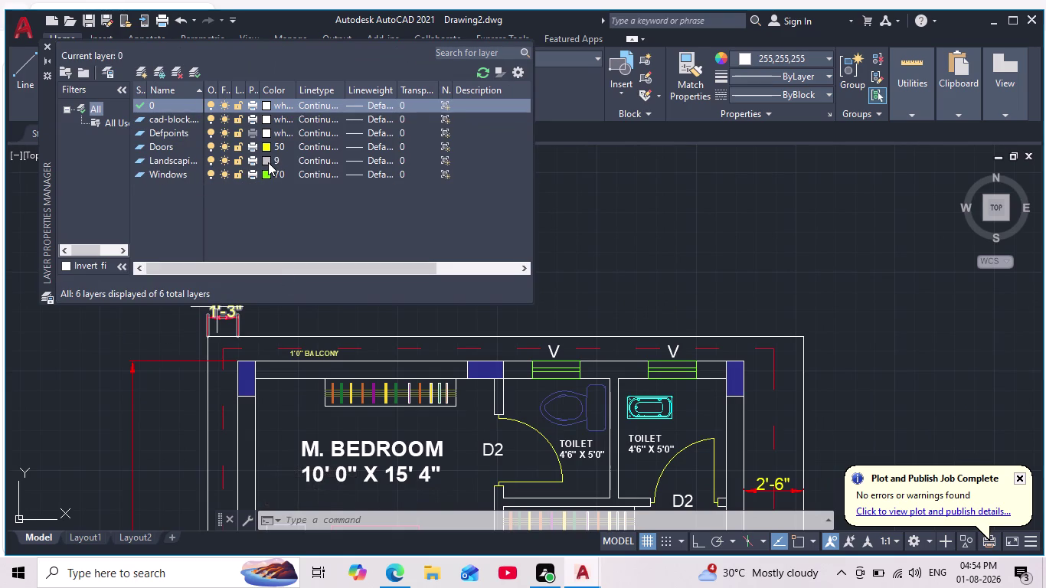
Check the Landscaping linetype, attempt to delete the layer, and dismiss the refusal.
click(320, 162)
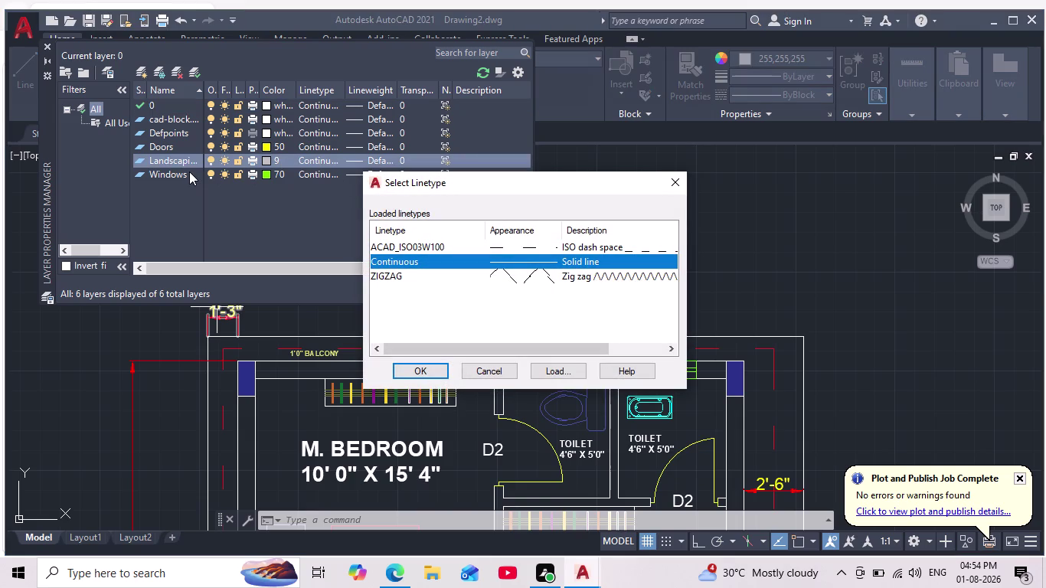
right_click(174, 159)
click(681, 186)
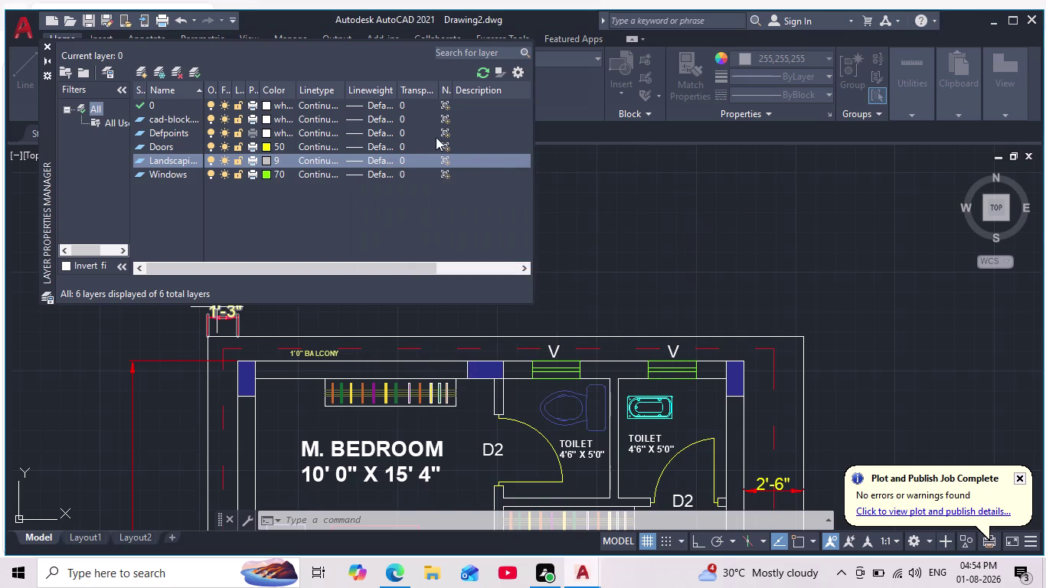
right_click(422, 162)
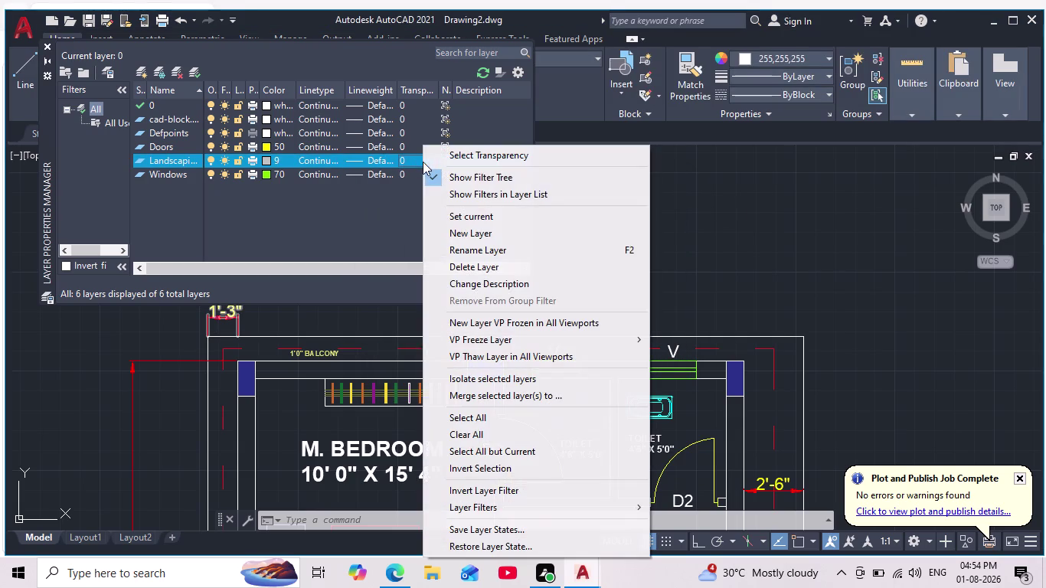
click(482, 267)
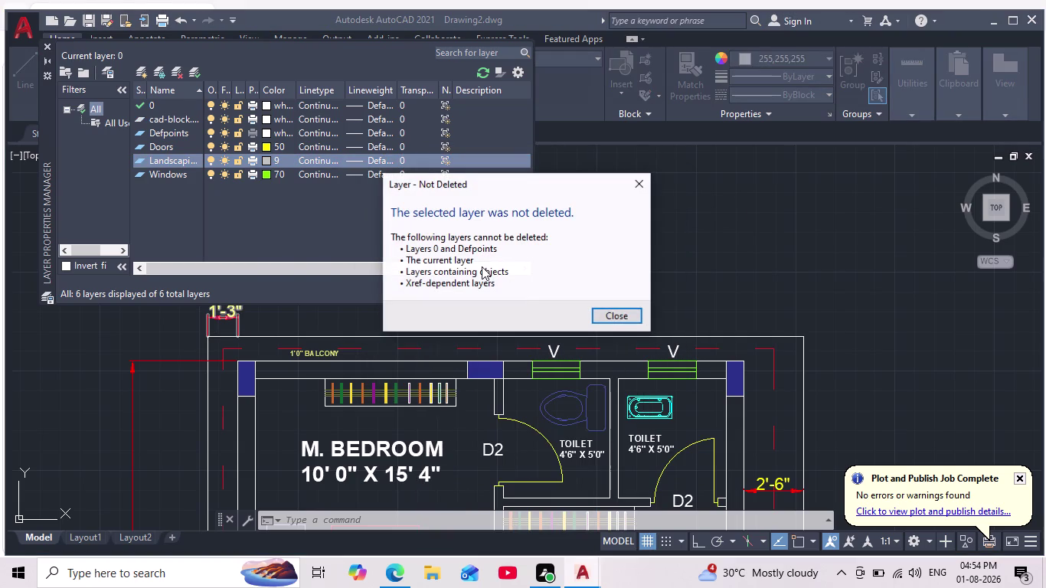
click(644, 182)
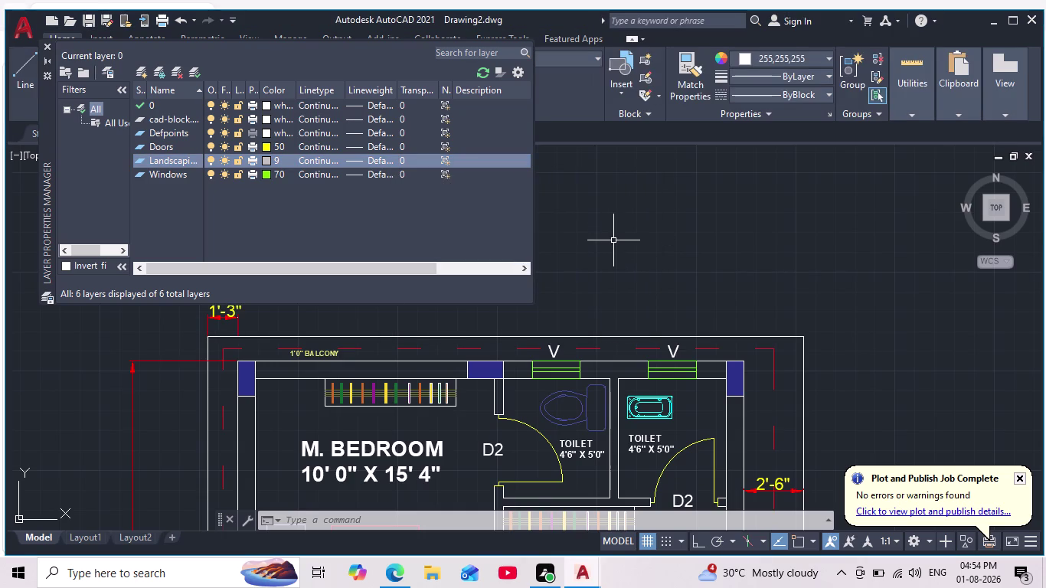
Re-centre the floor plans and change the Landscaping layer colour to 20.
scroll(down, 3)
key(Escape)
key(Escape)
scroll(down, 3)
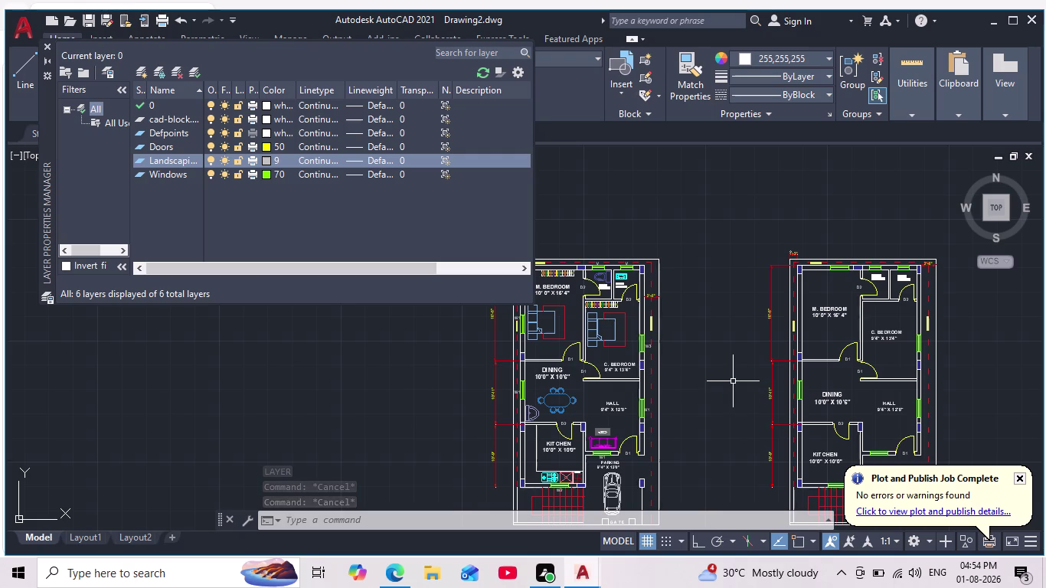
middle_drag(733, 381, 728, 341)
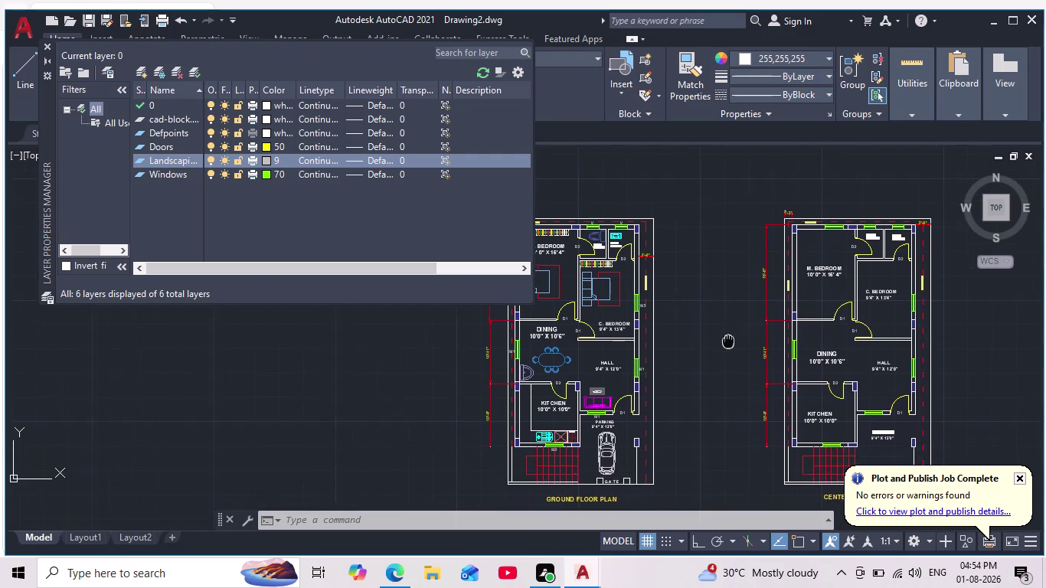
middle_drag(728, 342, 782, 318)
scroll(down, 3)
scroll(up, 3)
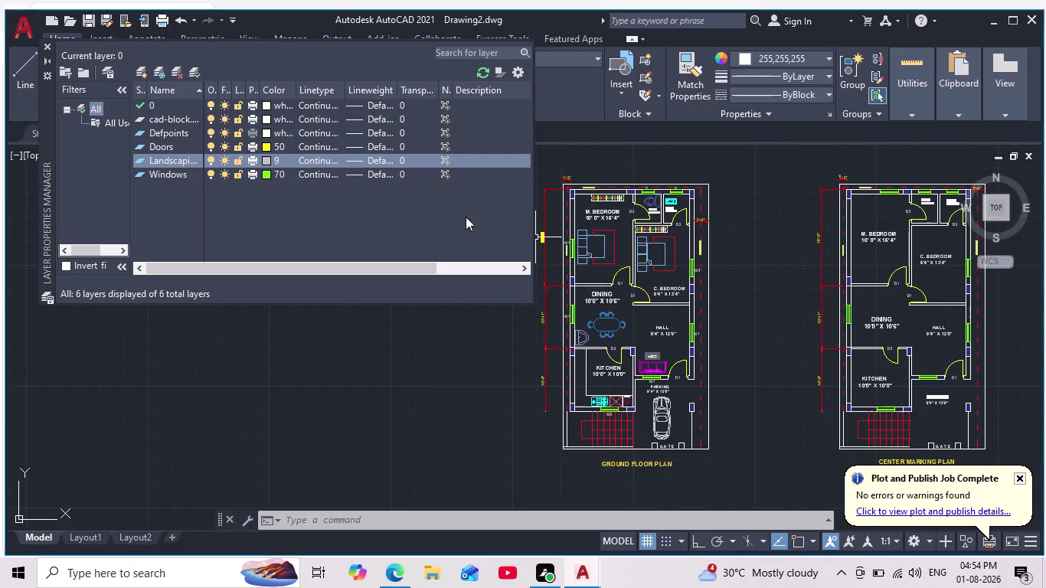
click(261, 163)
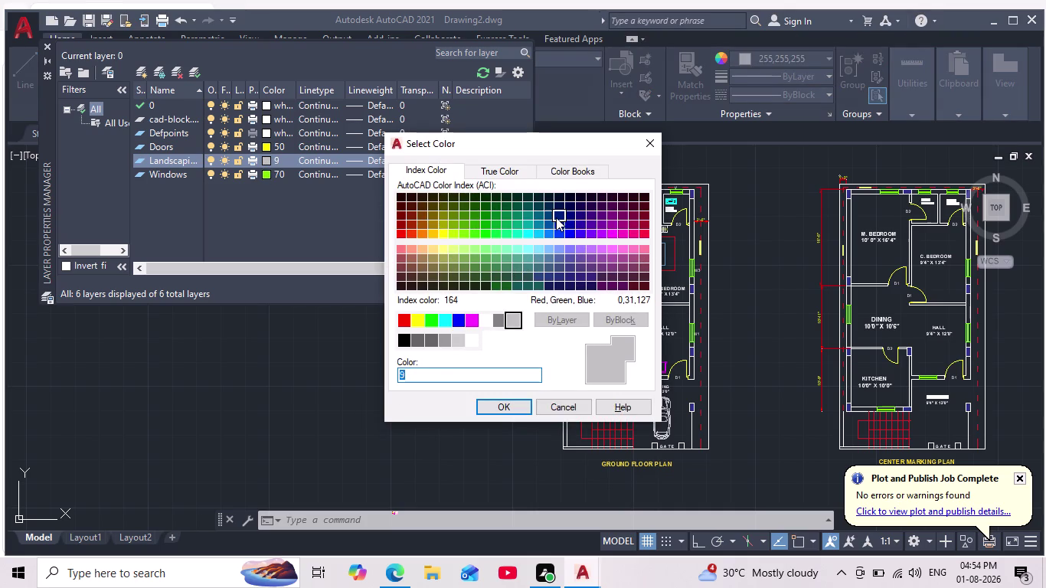
click(411, 233)
click(508, 401)
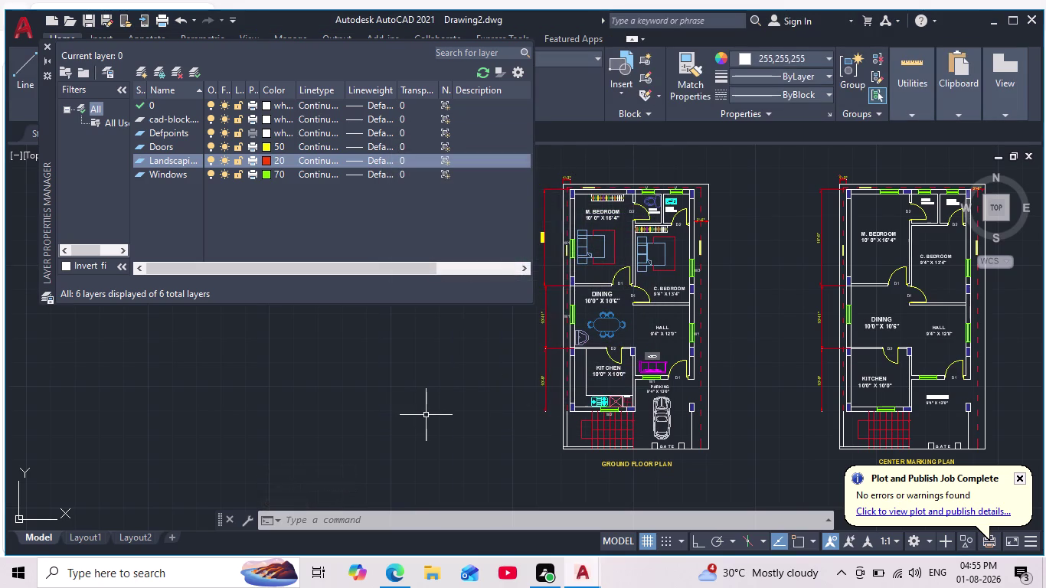
key(Escape)
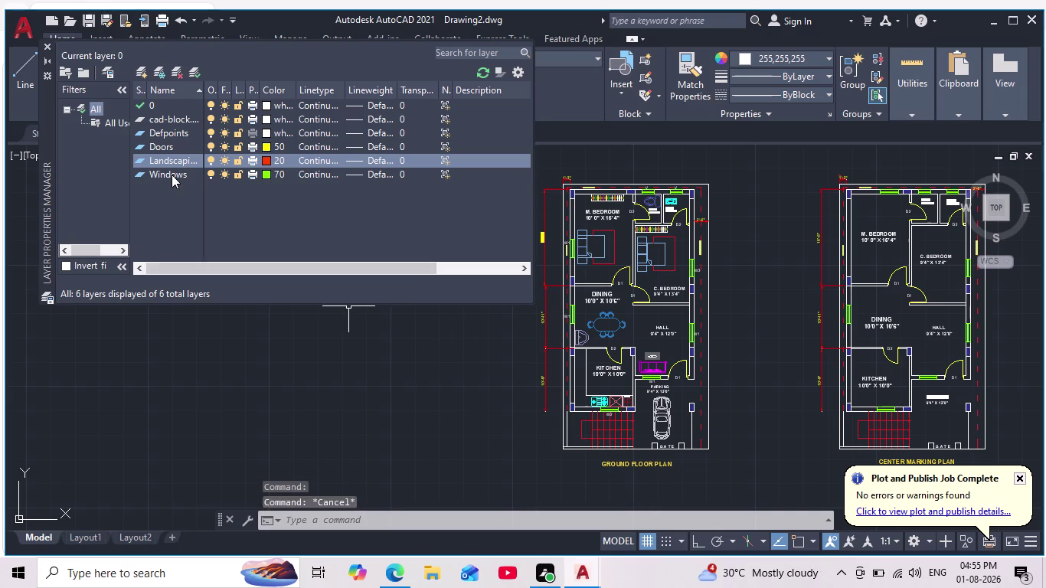
Create a new layer named 'imaginary', correcting a typo in the name.
click(171, 174)
key(Return)
text(i)
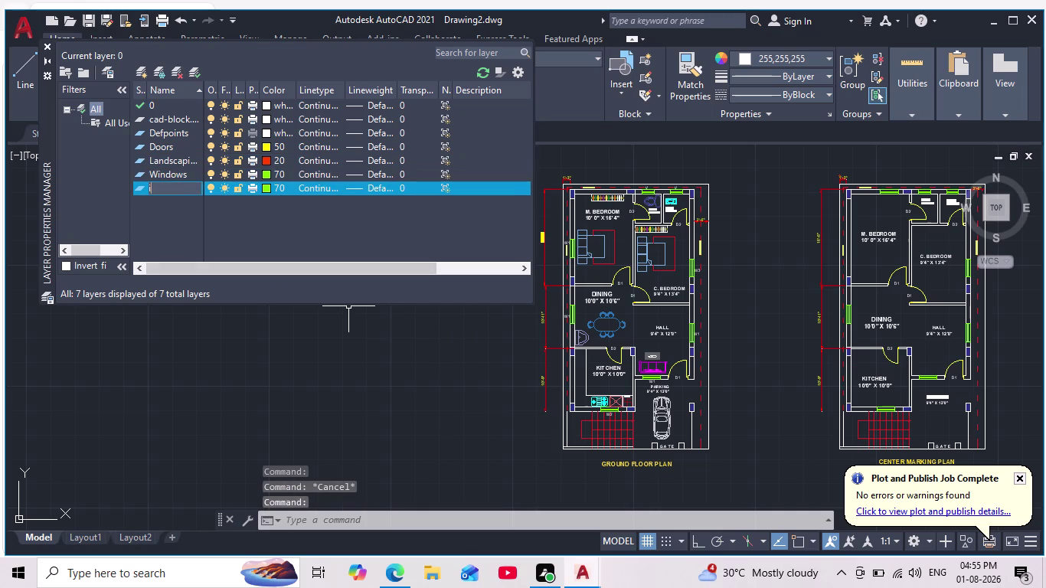
text(magi)
text(na)
text(rt)
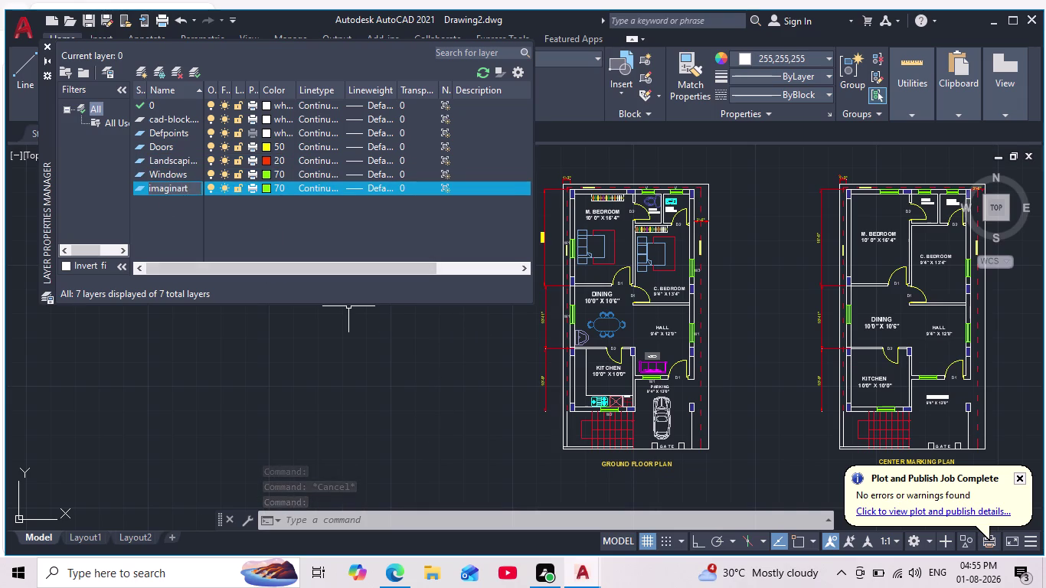
key(BackSpace)
key(y)
Give the imaginary layer orange colour 30.
scroll(up, 3)
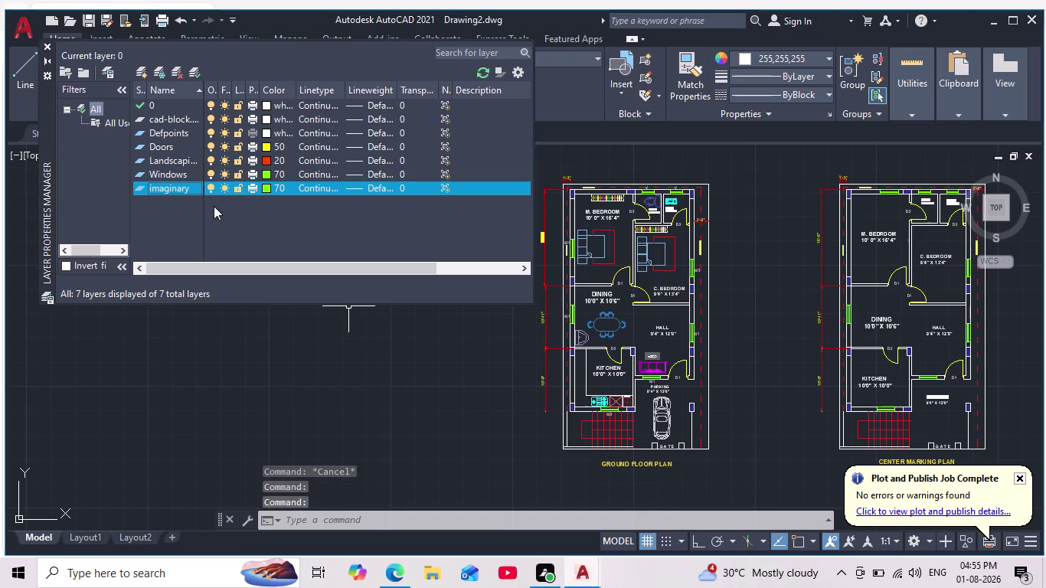
click(265, 187)
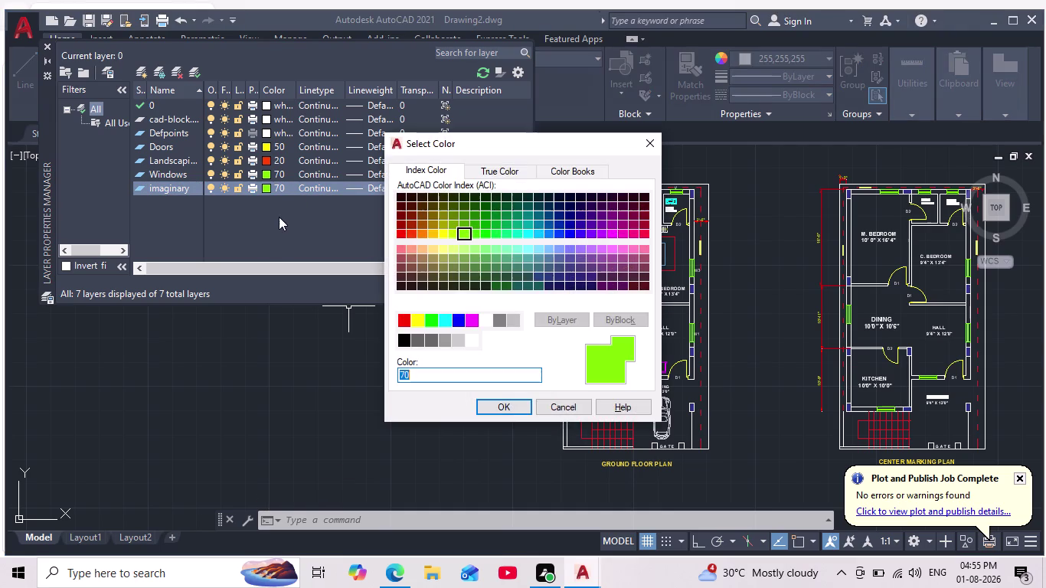
click(426, 236)
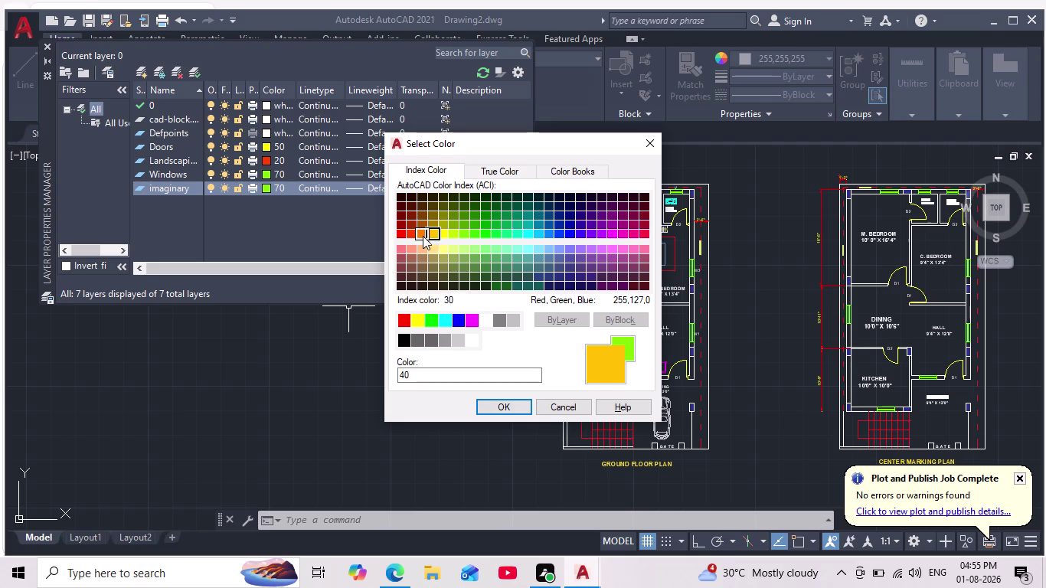
click(421, 233)
click(507, 405)
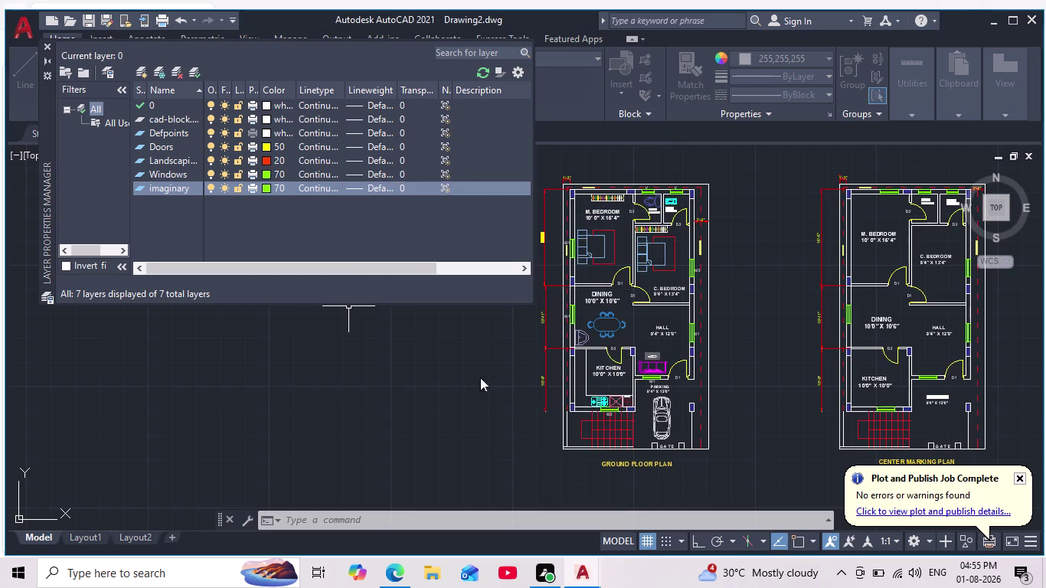
Turn Landscaping grey (colour 9), close the palette, and make imaginary current.
click(262, 163)
click(266, 159)
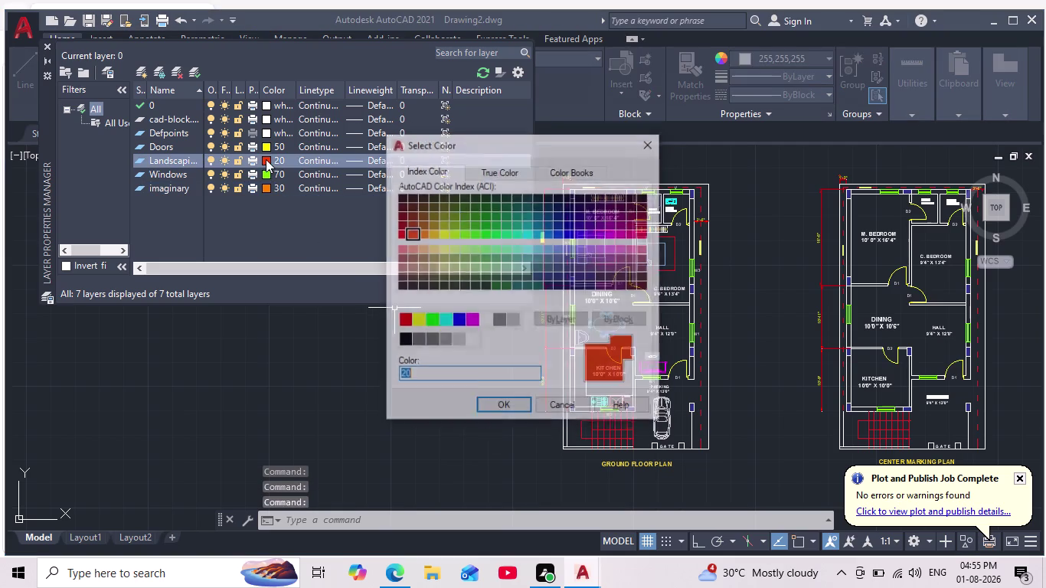
click(515, 318)
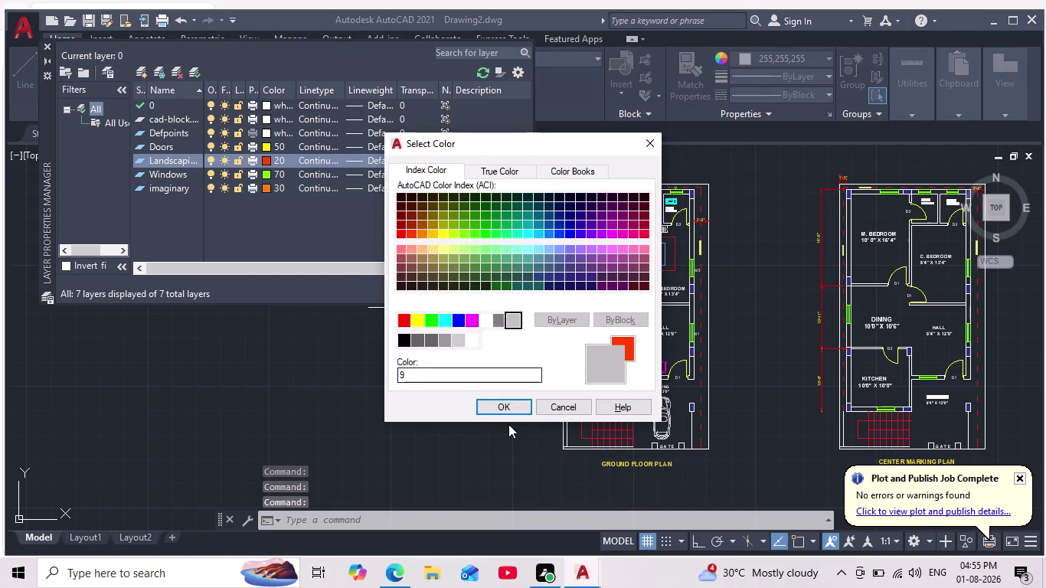
click(511, 408)
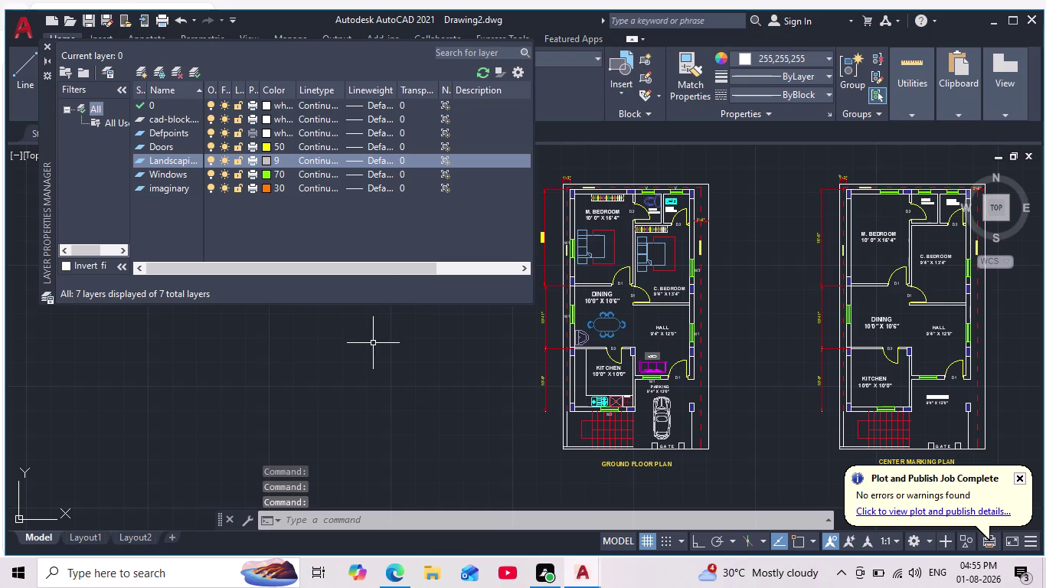
click(43, 43)
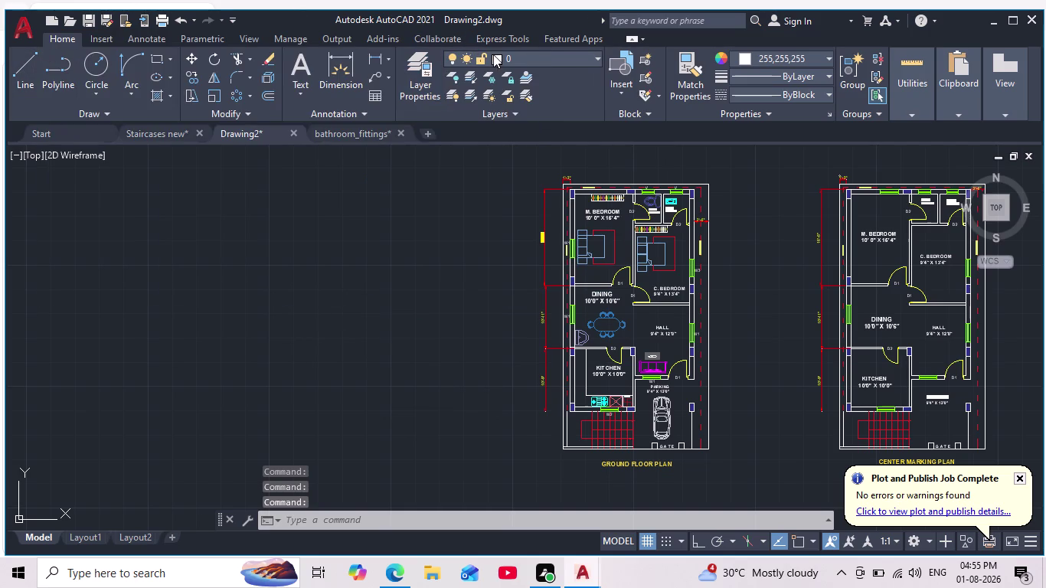
click(547, 57)
click(536, 153)
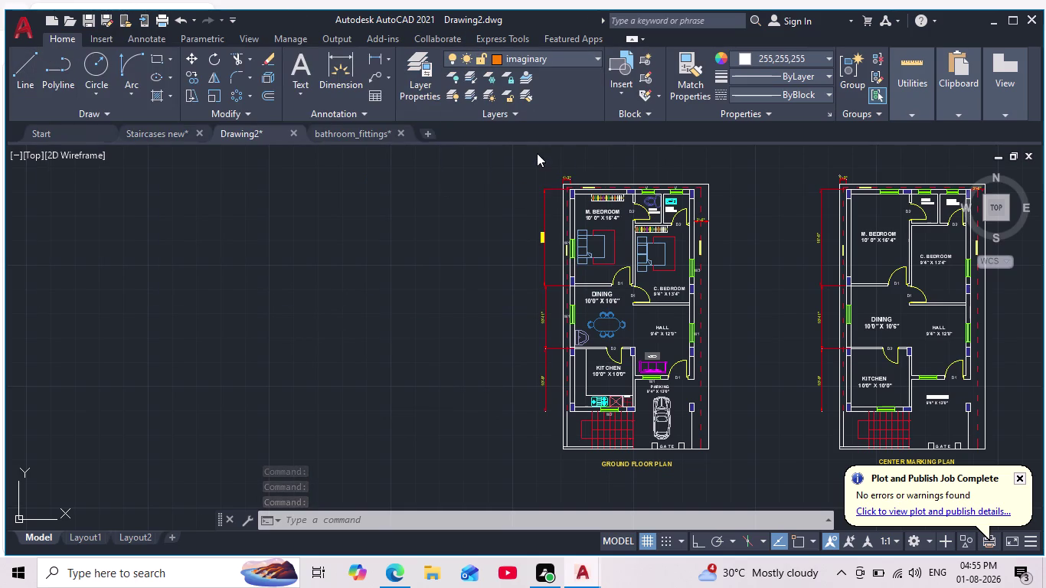
Pan to the master bedroom, start a vertical XLINE, then cancel it.
middle_drag(523, 196, 319, 375)
scroll(down, 3)
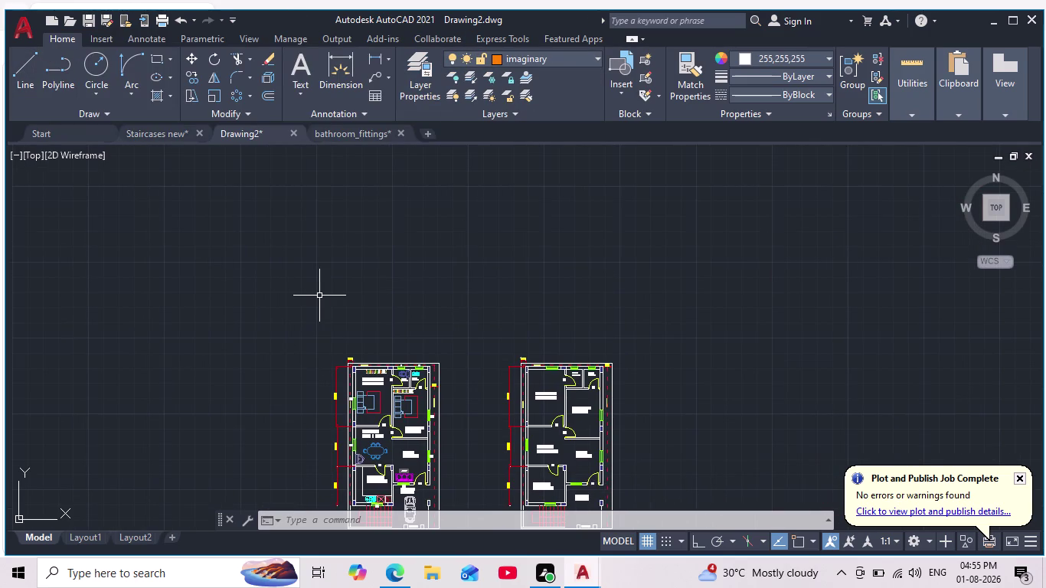
text(xl)
key(Return)
scroll(up, 3)
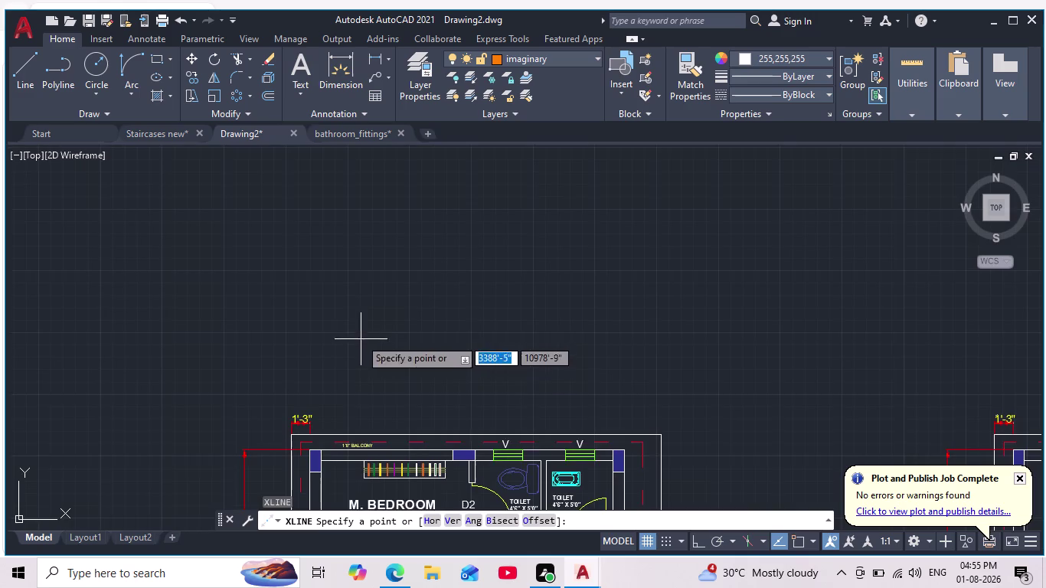
middle_drag(355, 336, 371, 248)
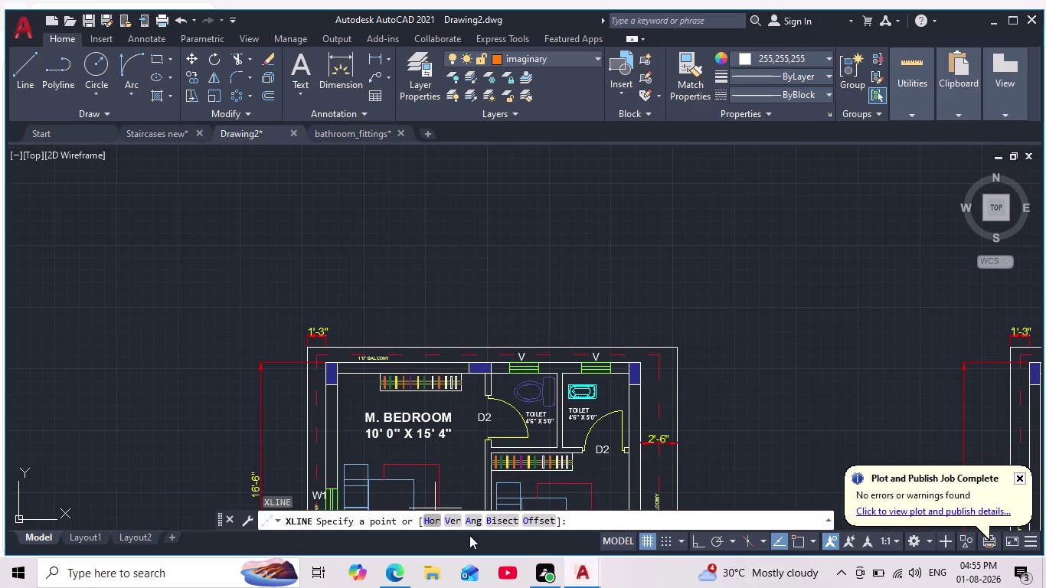
click(453, 524)
scroll(up, 3)
middle_drag(330, 342, 353, 242)
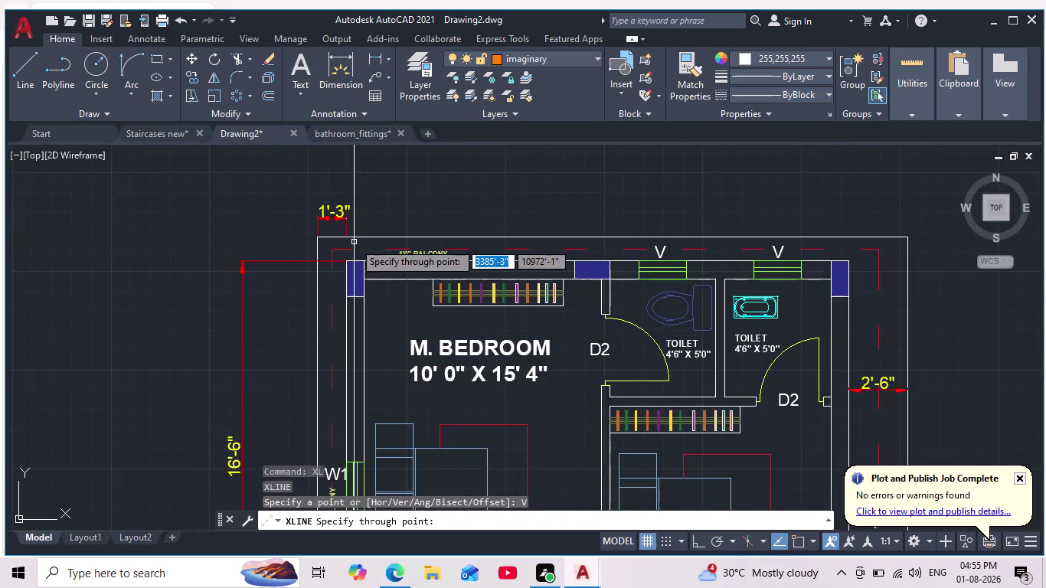
scroll(up, 3)
middle_drag(290, 207, 288, 275)
scroll(down, 3)
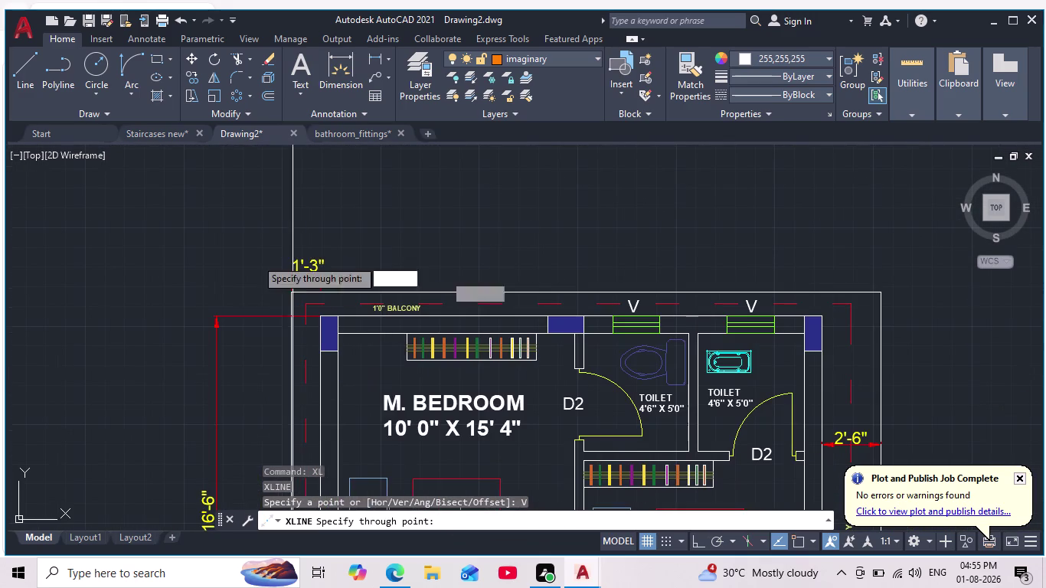
key(Escape)
key(Escape)
key(Escape)
Change the current layer, retry a vertical XLINE with object snap on, then cancel it.
click(554, 57)
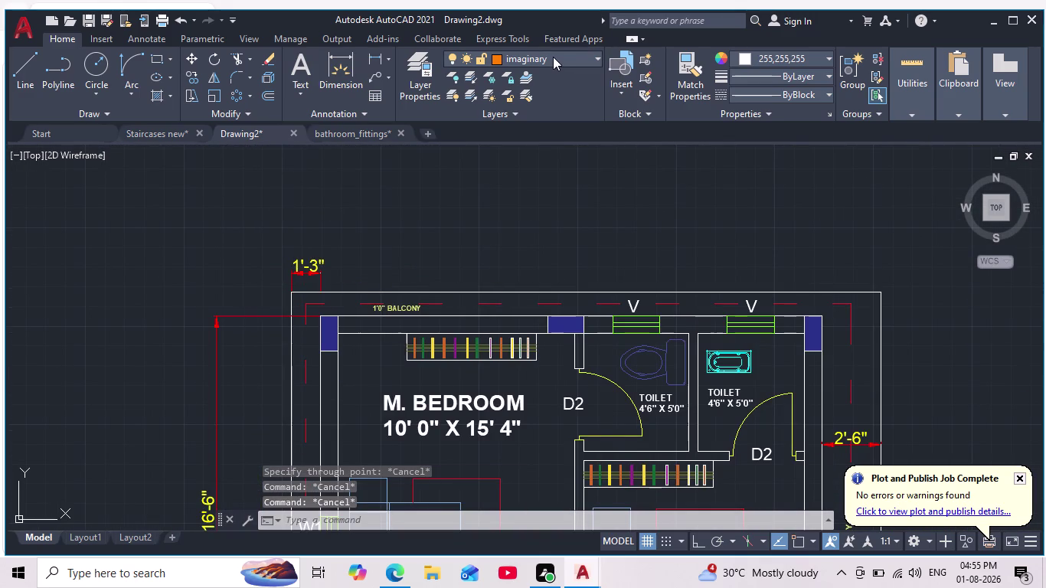
click(544, 147)
text(xl)
key(Return)
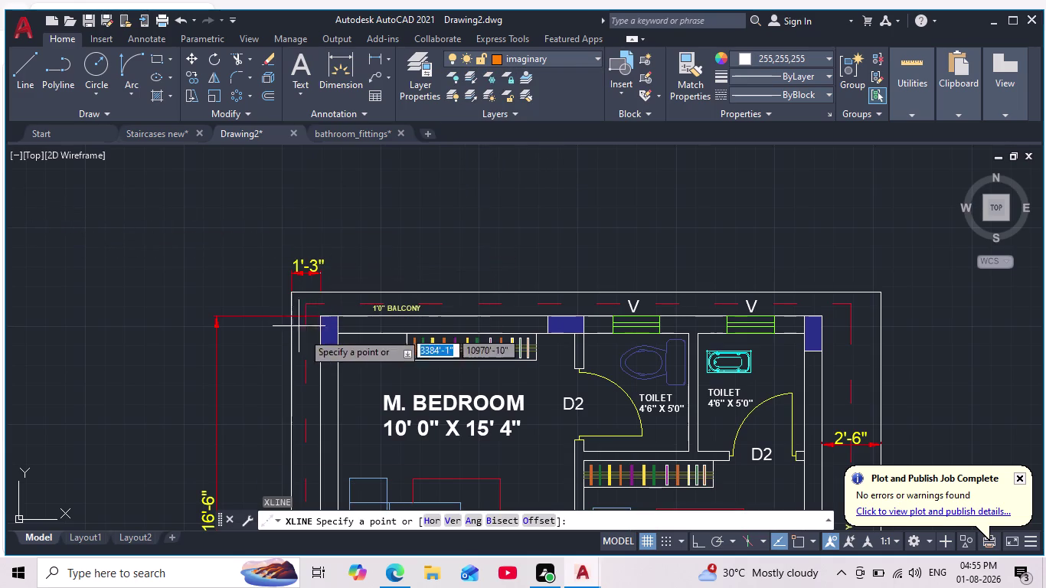
click(452, 516)
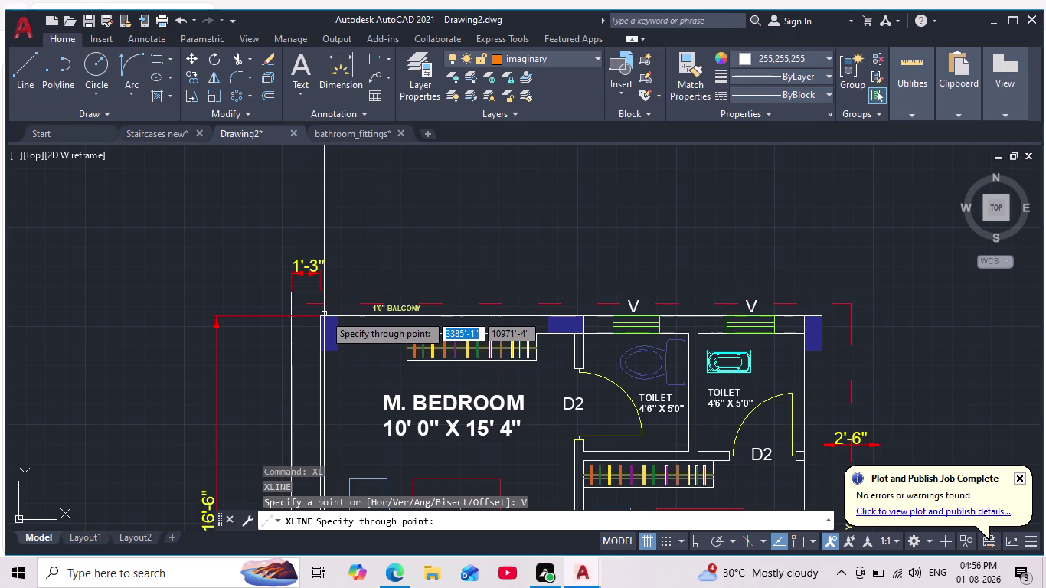
scroll(up, 3)
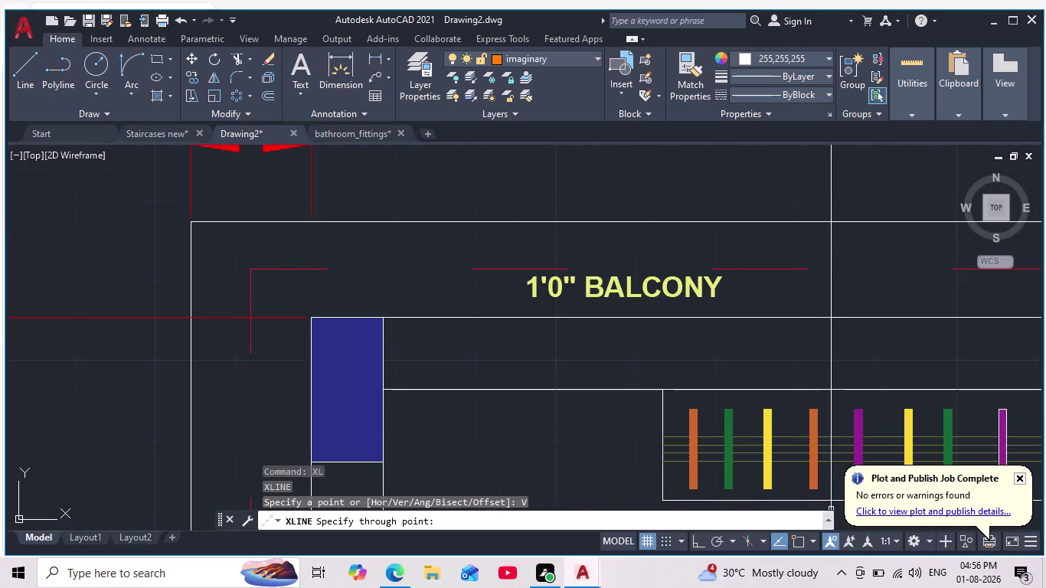
click(799, 539)
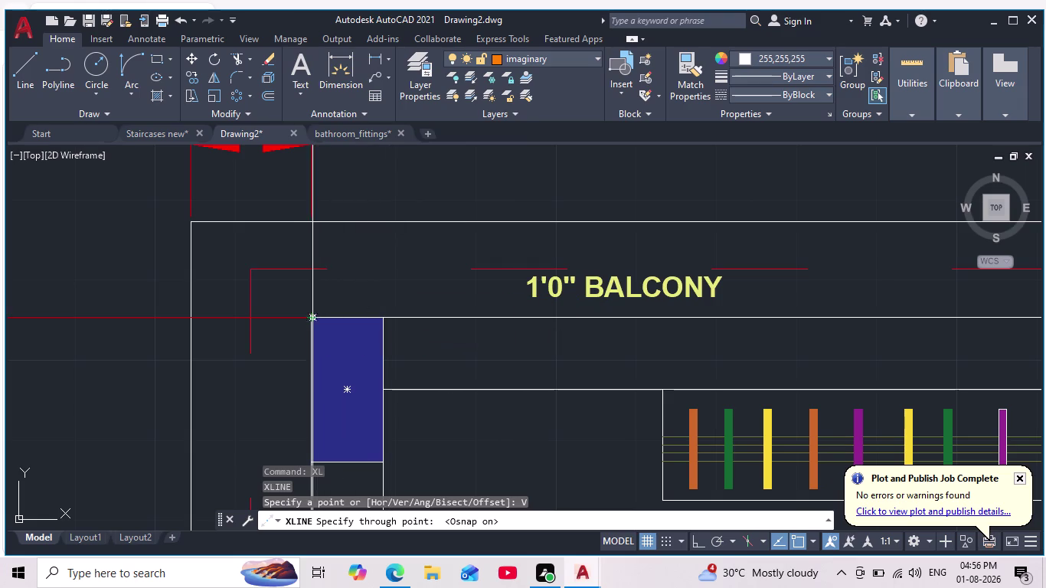
key(Escape)
key(Escape)
key(Escape)
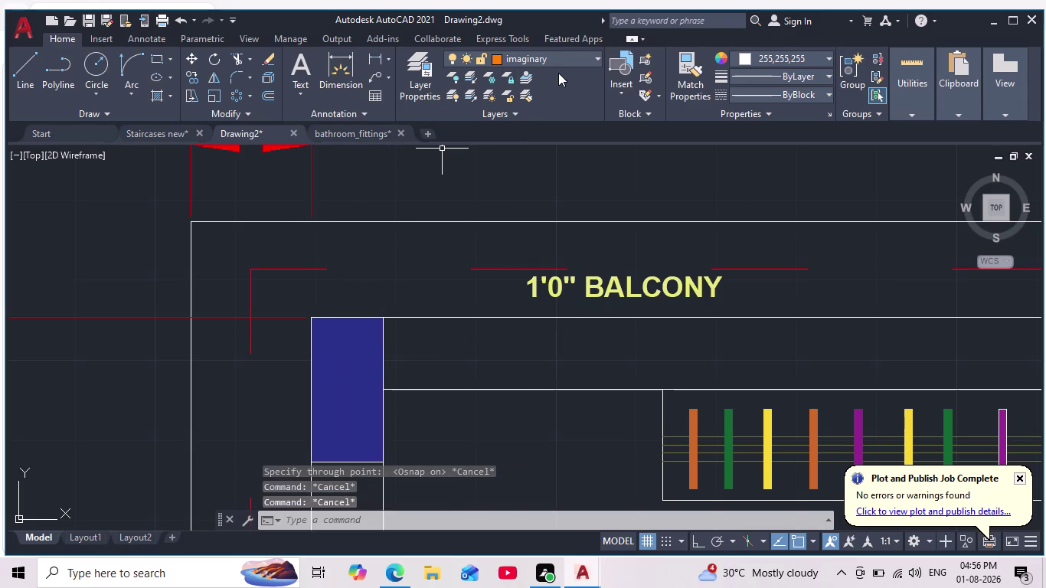
click(560, 57)
Make Doors current and sketch a stray line in the empty space above the plan.
click(525, 132)
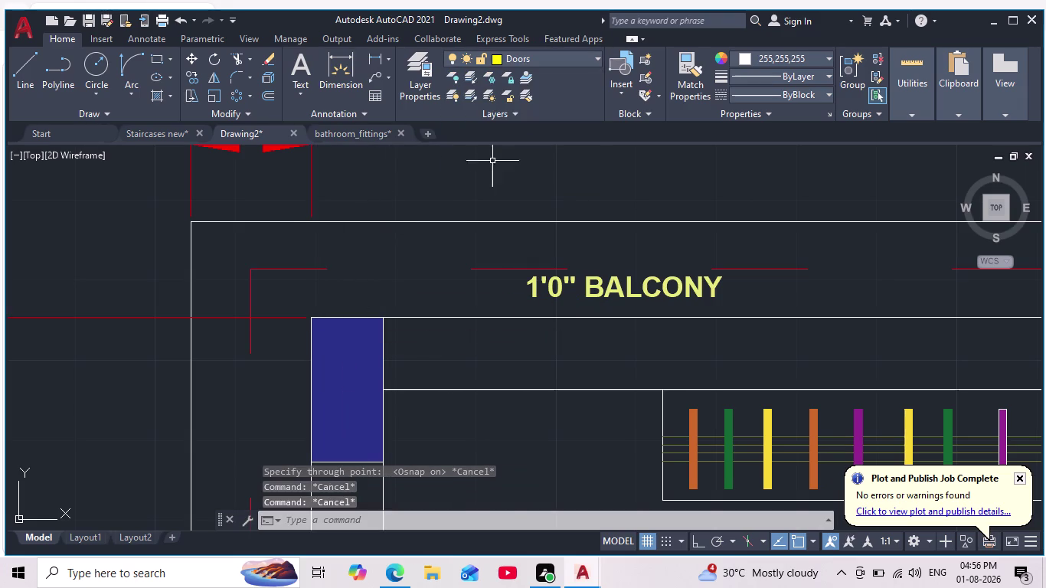
scroll(down, 3)
middle_drag(514, 228, 463, 395)
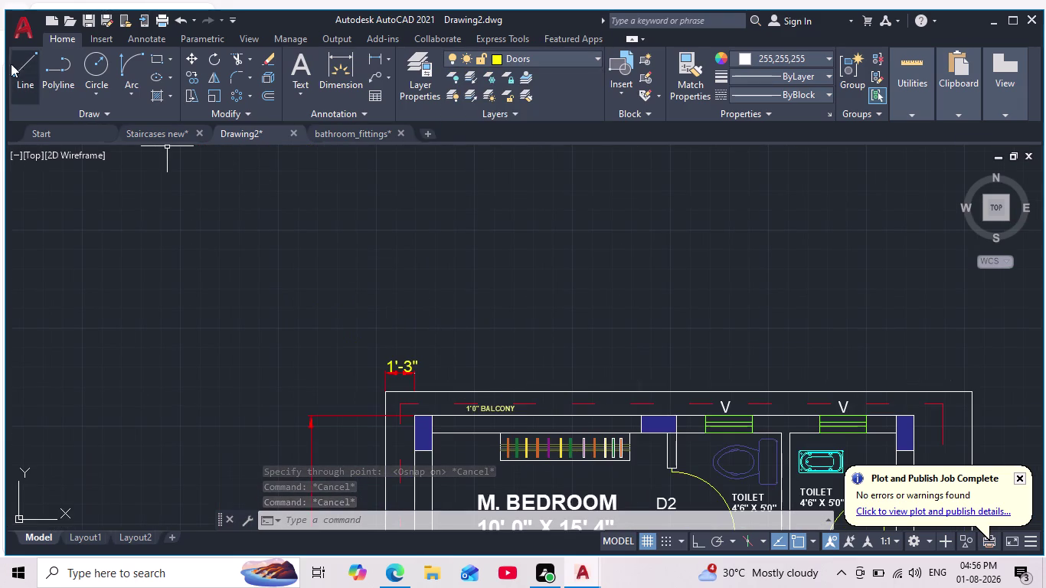
drag(17, 70, 18, 78)
drag(59, 274, 85, 275)
click(285, 261)
key(Escape)
key(Escape)
key(Escape)
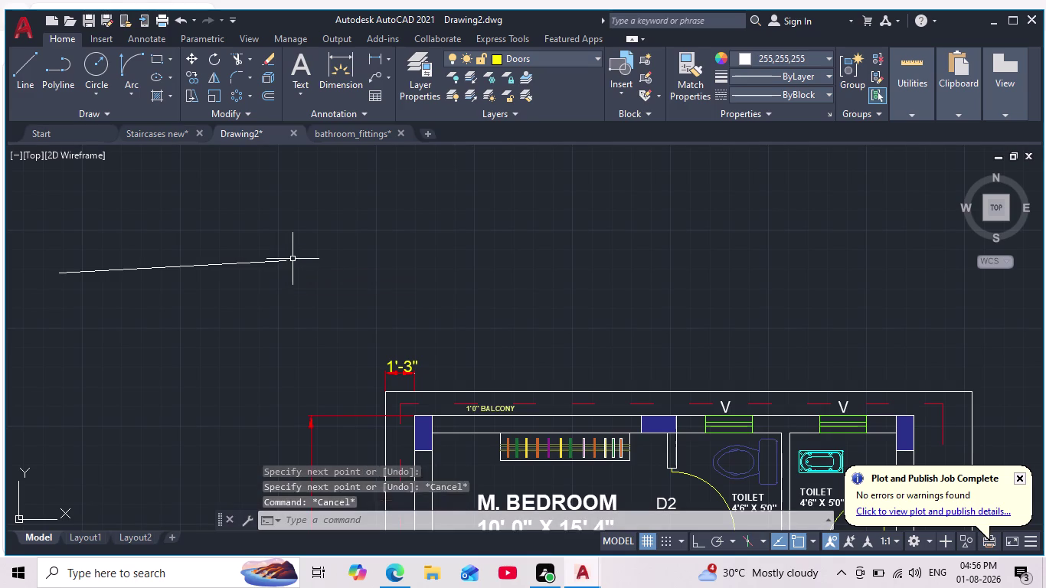
key(Escape)
Select the stray line above the plan and delete it.
scroll(down, 3)
scroll(up, 3)
scroll(up, 3)
key(Escape)
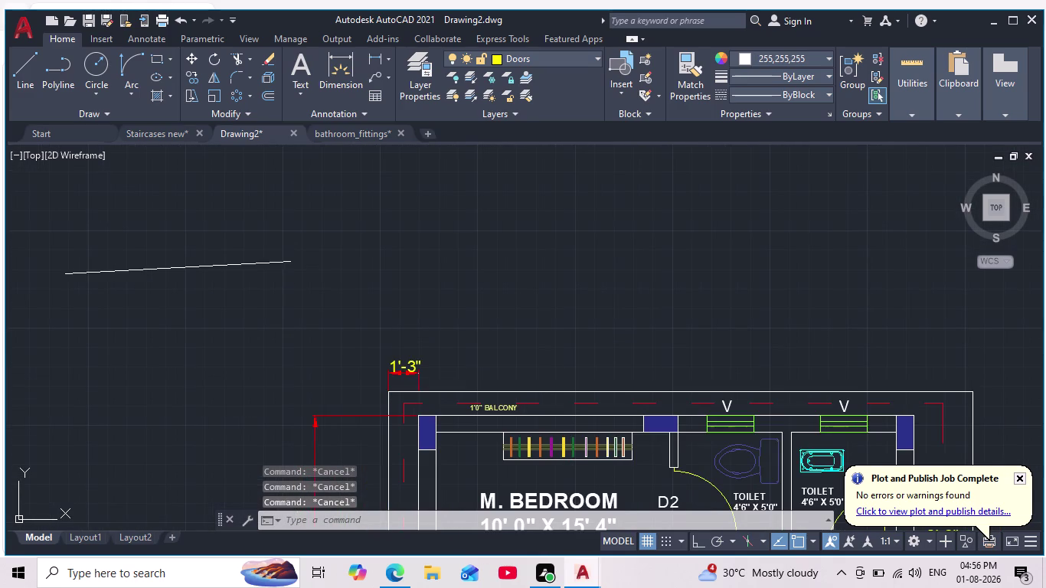
key(Escape)
key(Escape)
drag(301, 225, 298, 234)
click(52, 335)
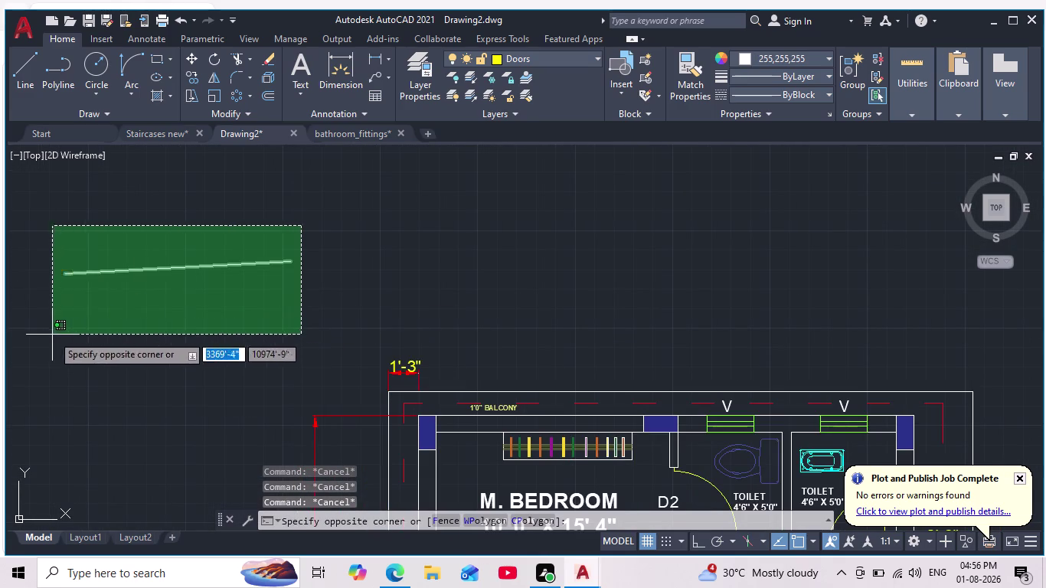
key(Delete)
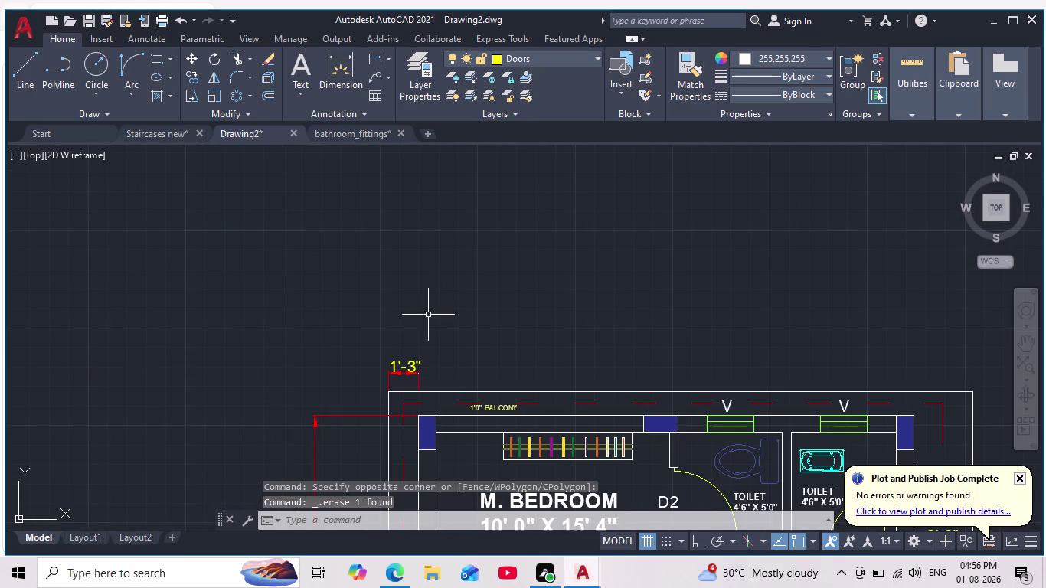
key(Escape)
Switch the current layer and draw a first test line.
click(562, 50)
click(582, 58)
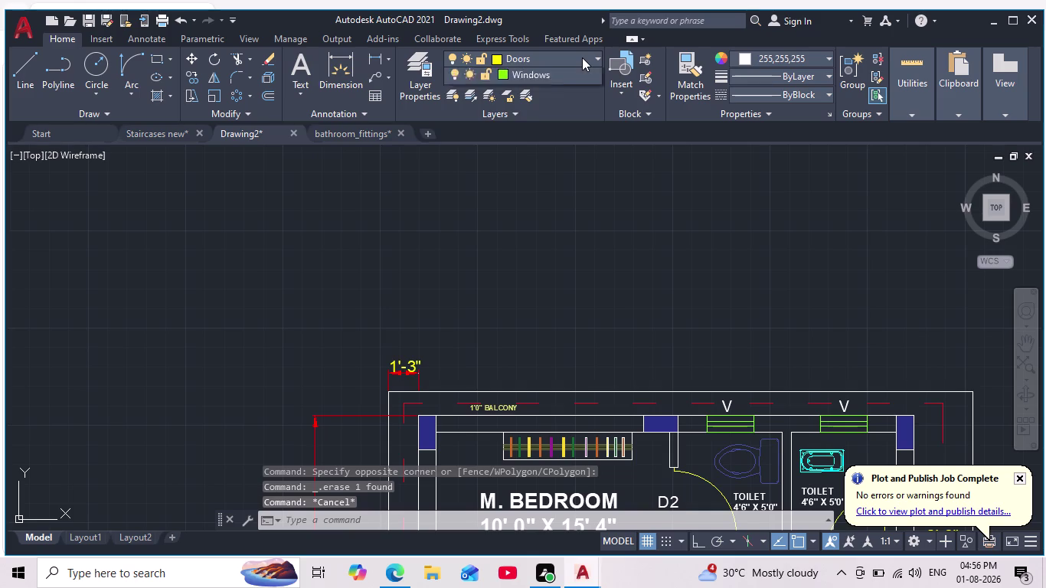
click(531, 74)
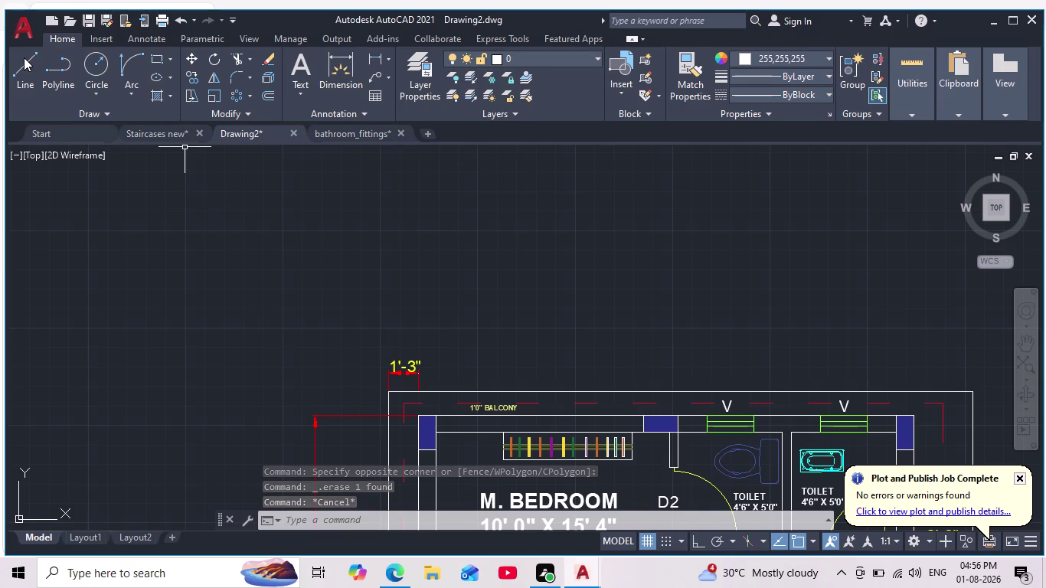
click(25, 57)
click(85, 190)
click(252, 213)
key(Escape)
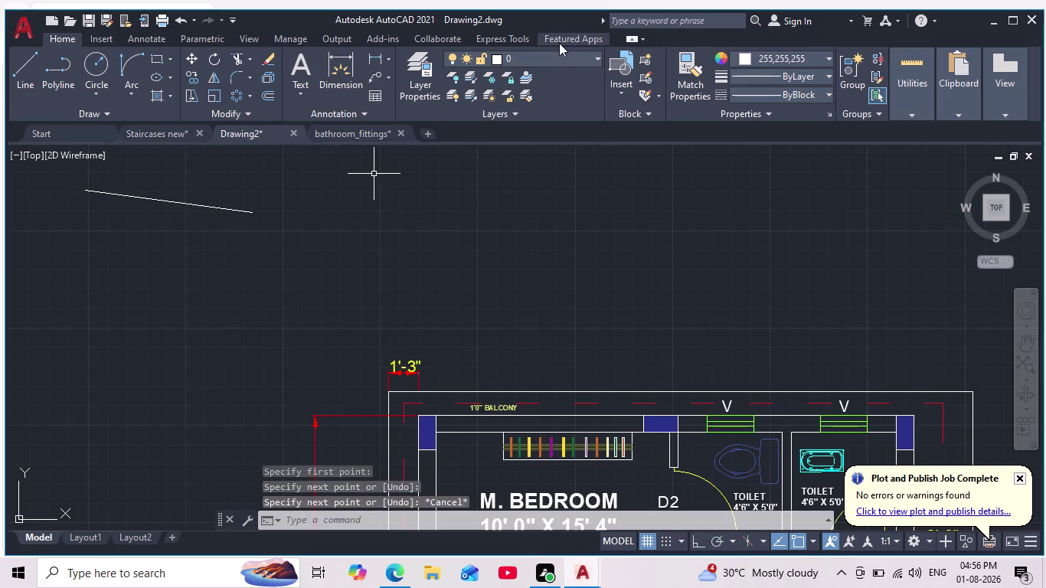
Make Doors current again and draw a second test line.
click(555, 52)
click(535, 130)
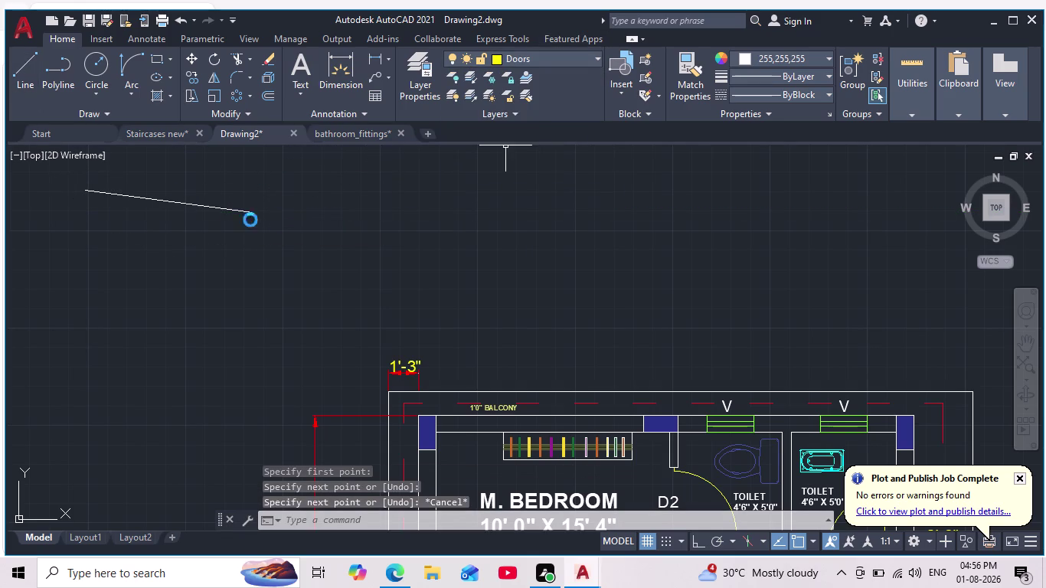
click(26, 68)
click(113, 234)
click(361, 254)
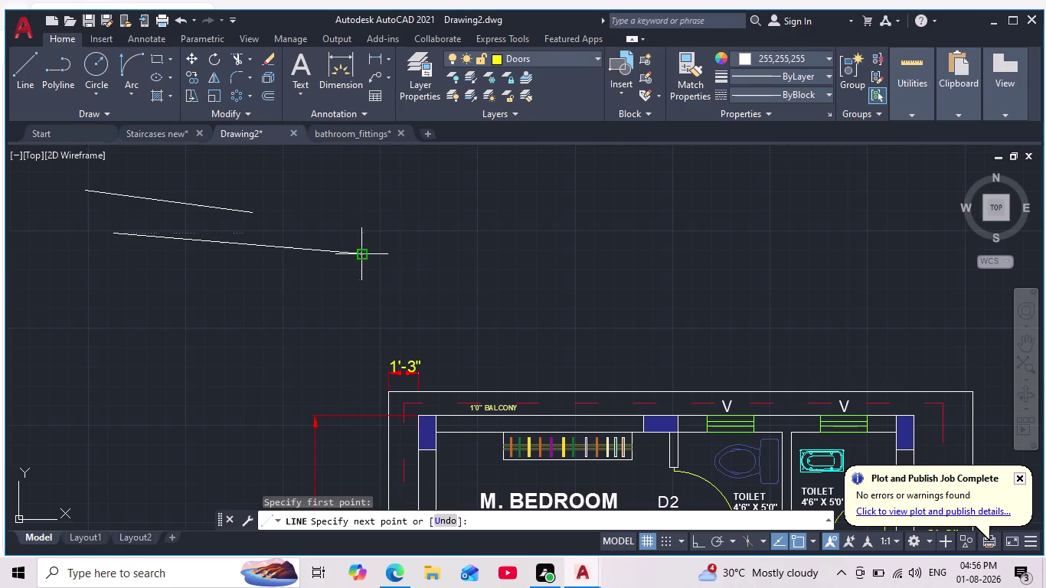
key(Escape)
Window-select and delete both trial lines, then pan back to the floor plans.
drag(461, 187, 449, 193)
click(113, 296)
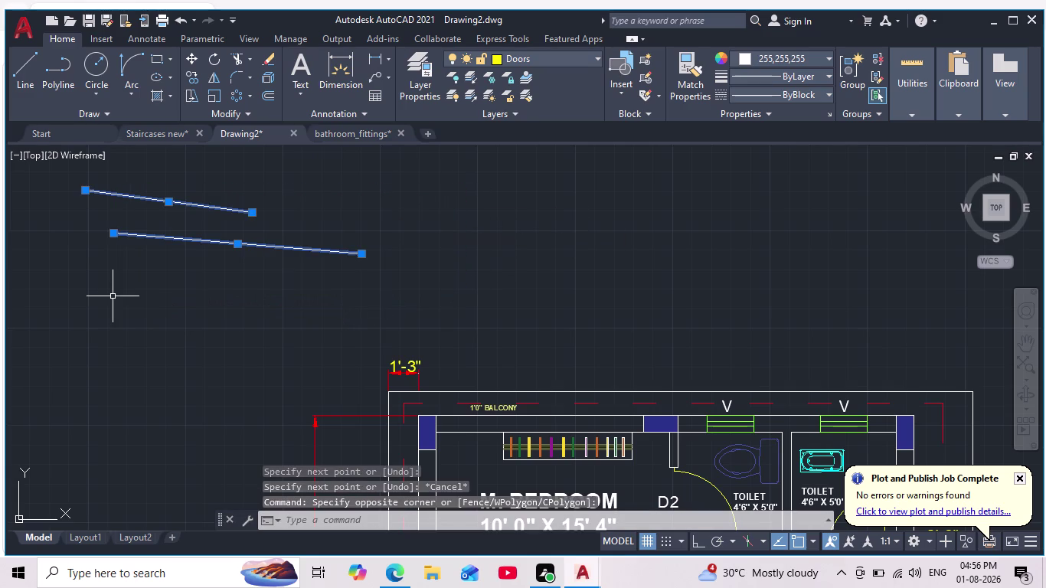
key(Delete)
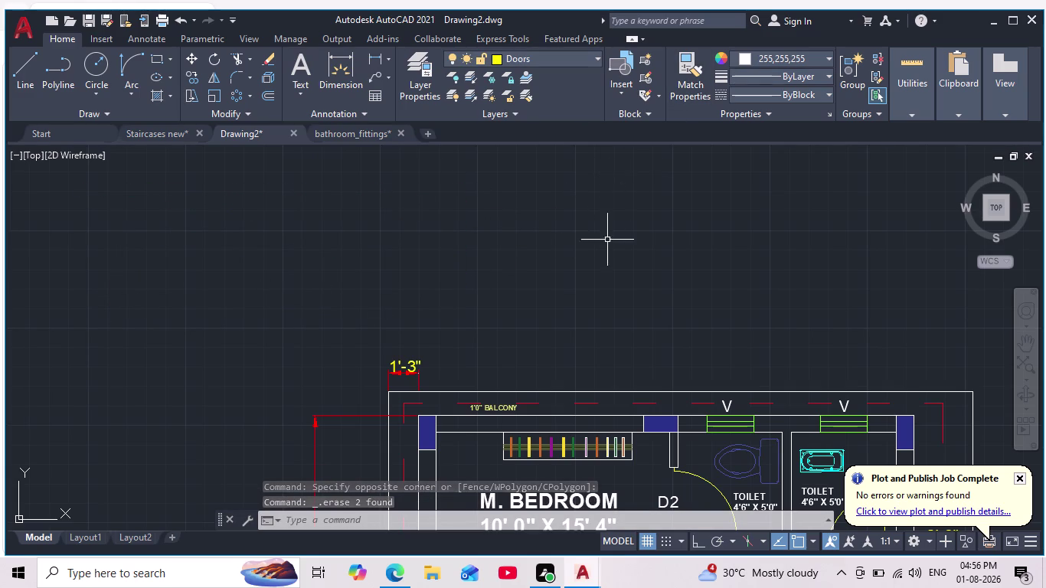
scroll(down, 3)
scroll(up, 3)
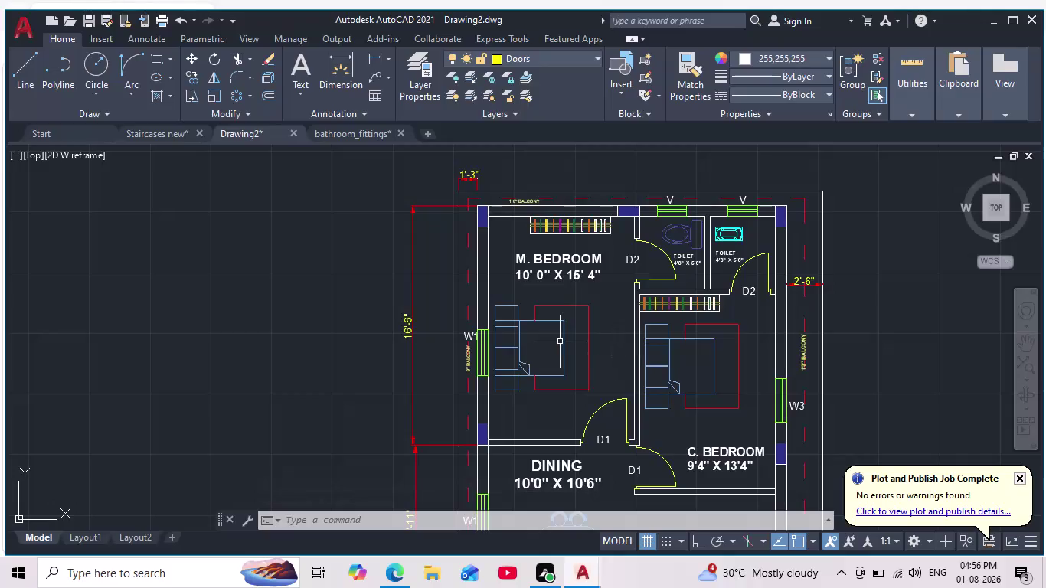
scroll(up, 3)
scroll(down, 3)
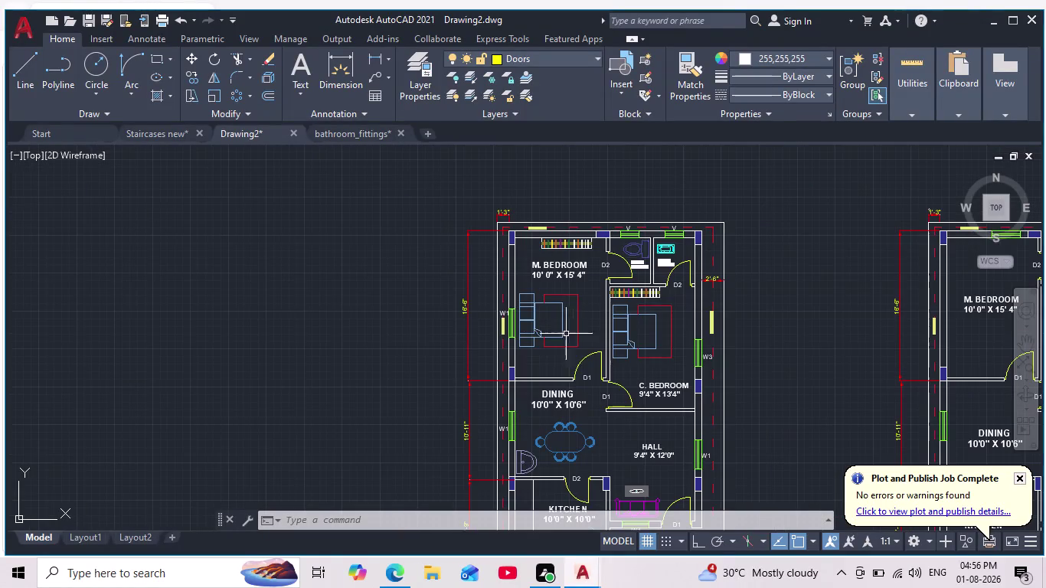
middle_drag(575, 396, 552, 297)
scroll(down, 3)
scroll(up, 3)
middle_drag(567, 329, 573, 413)
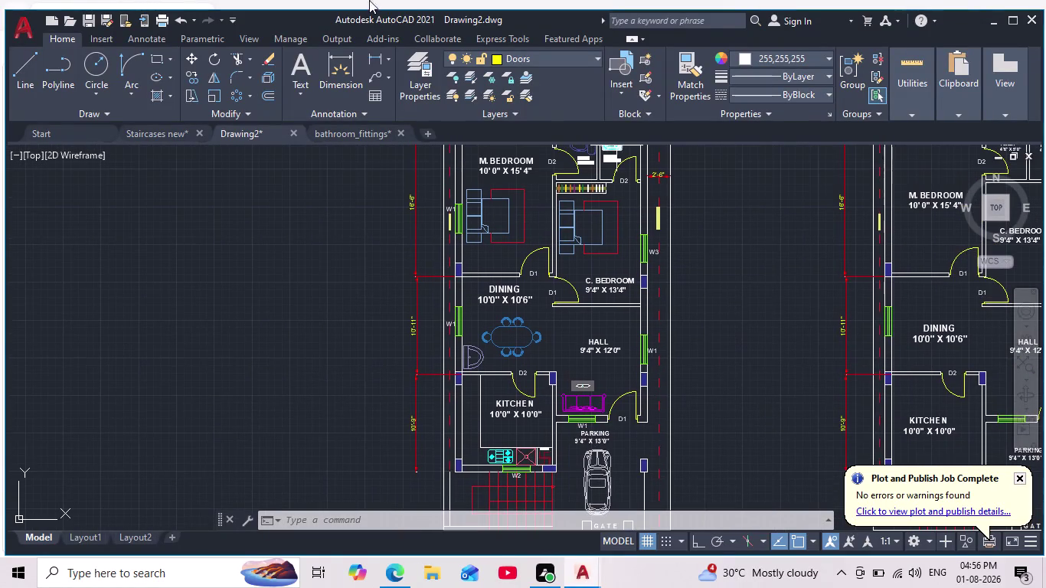
Use the layer dropdown, begin another line, and cancel it.
click(556, 56)
click(571, 51)
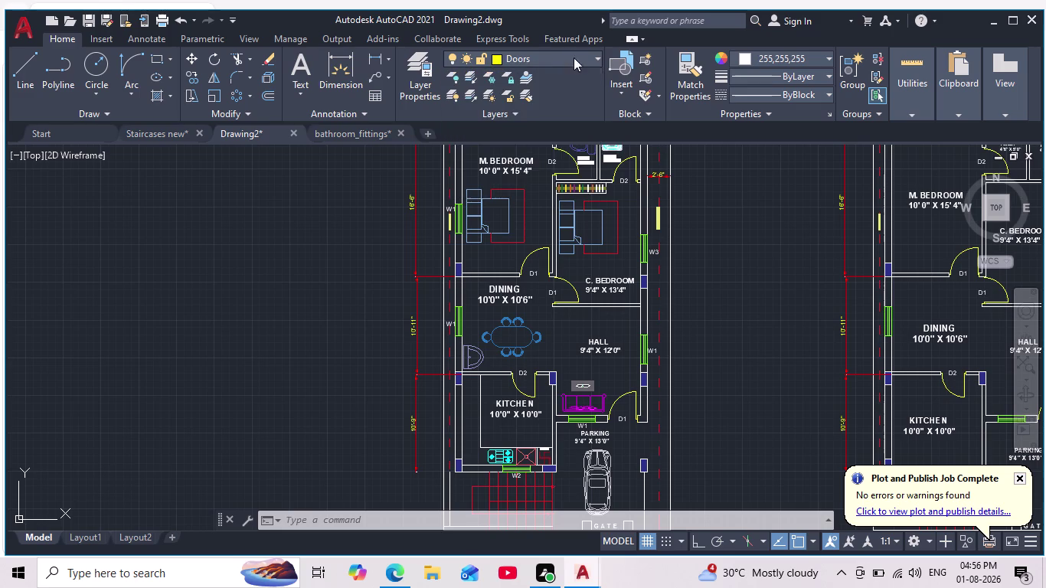
click(22, 68)
click(90, 235)
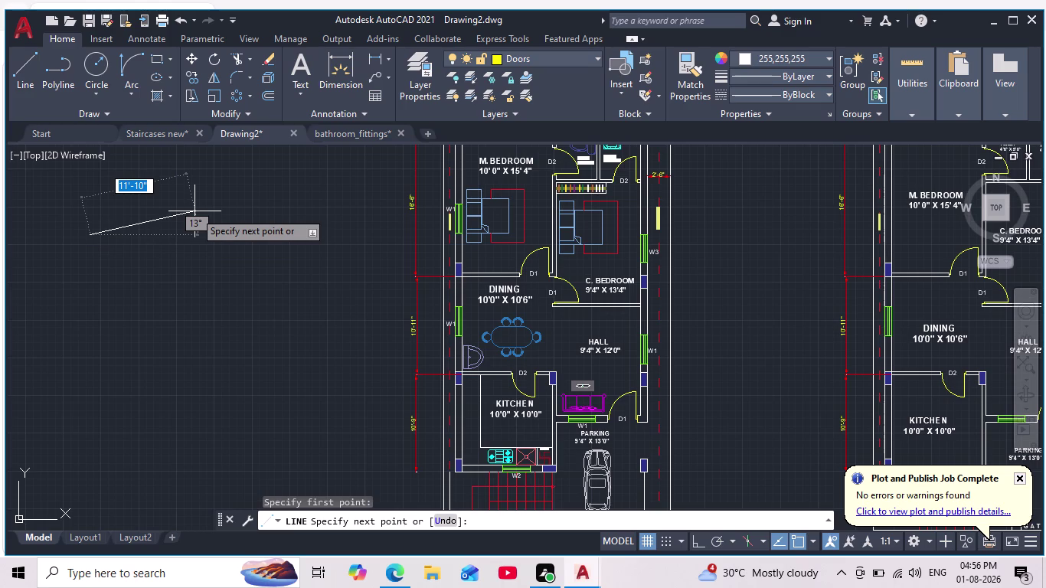
key(Escape)
key(Escape)
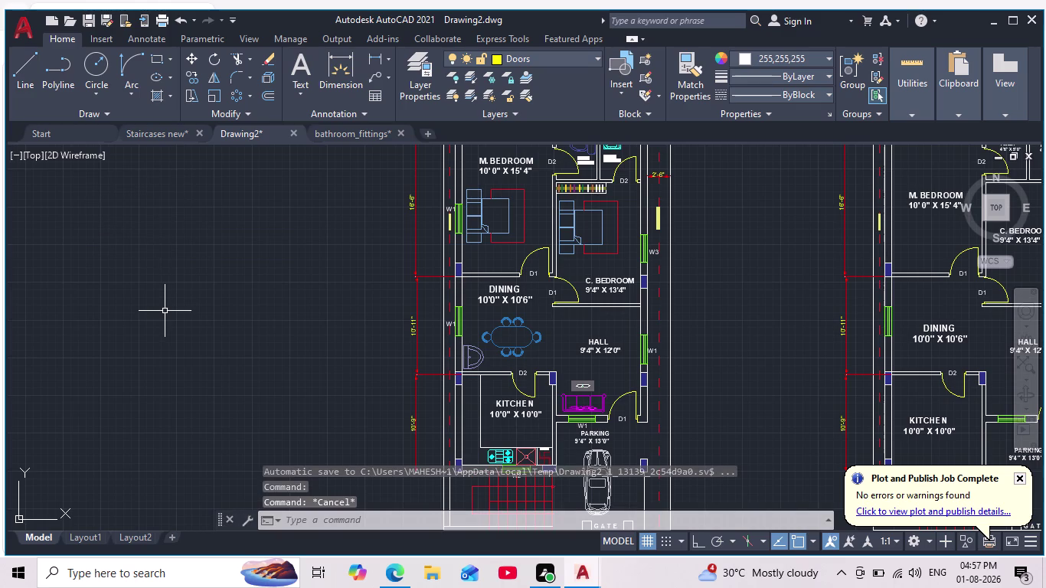
click(407, 104)
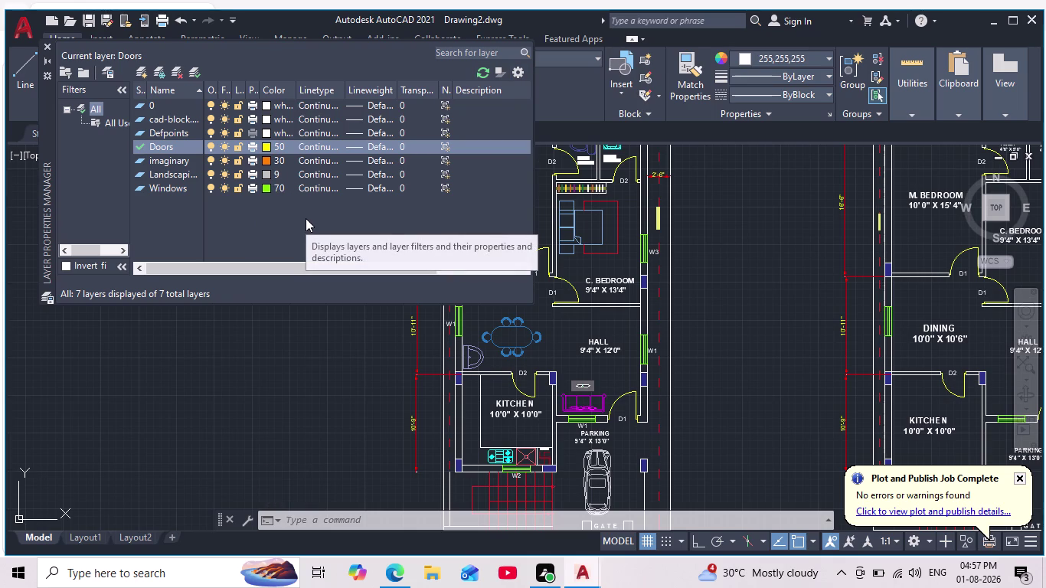
Recolour the imaginary layer to cyan, index 130.
click(266, 163)
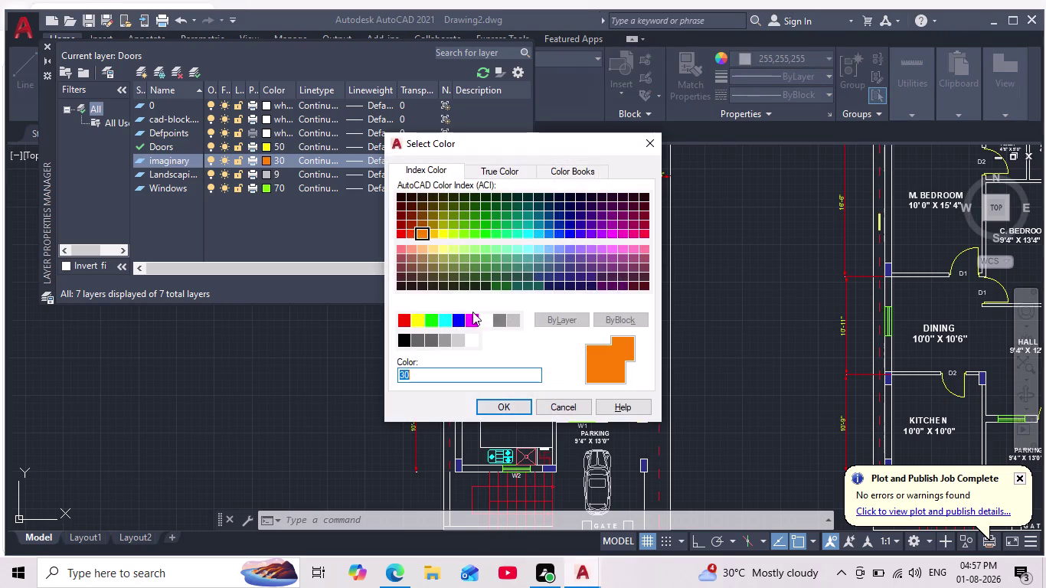
click(525, 236)
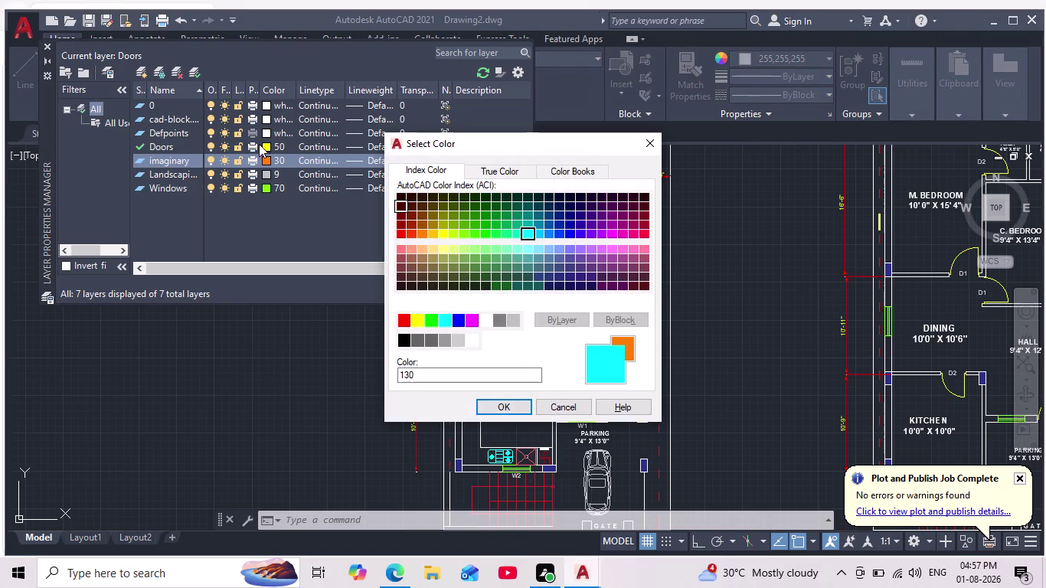
click(515, 407)
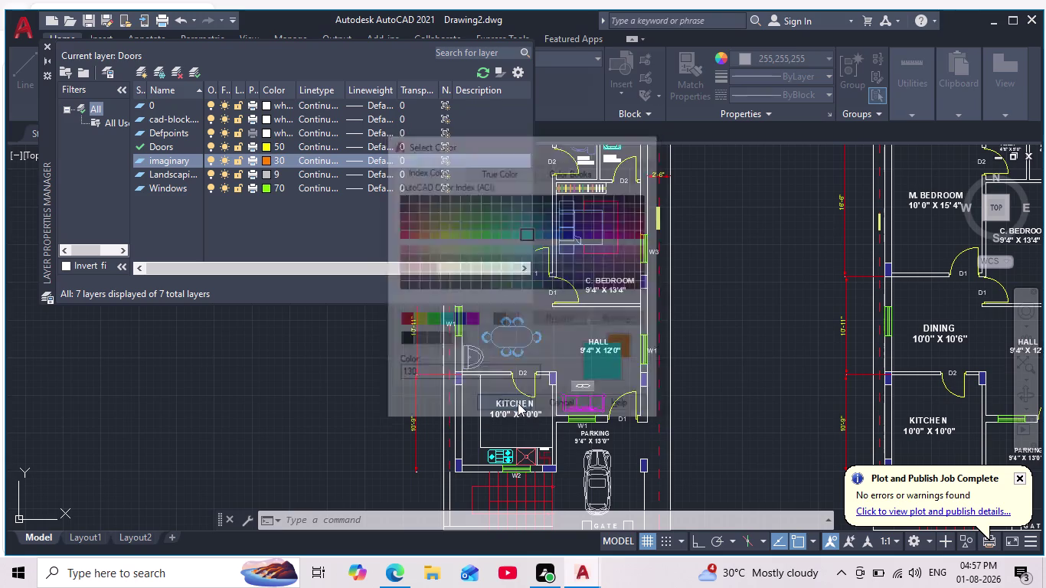
Set the Doors layer to dark red, index 24, and close the palette.
click(265, 143)
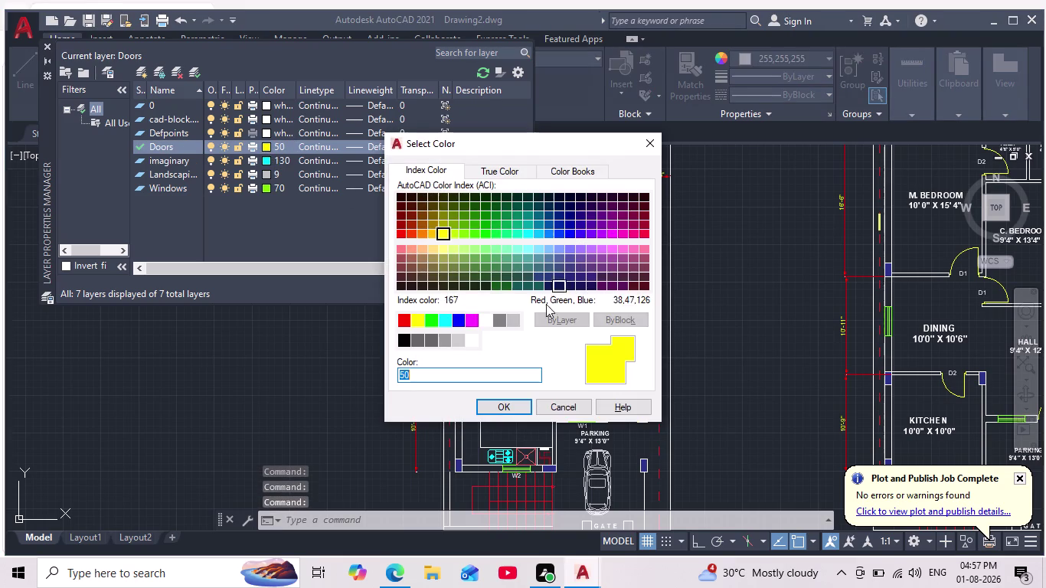
click(411, 212)
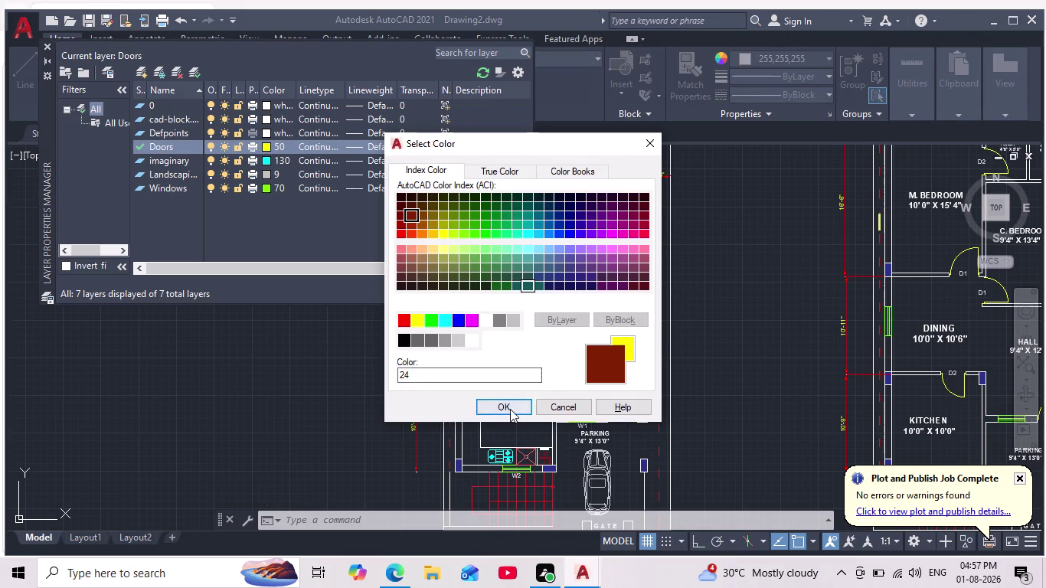
click(510, 409)
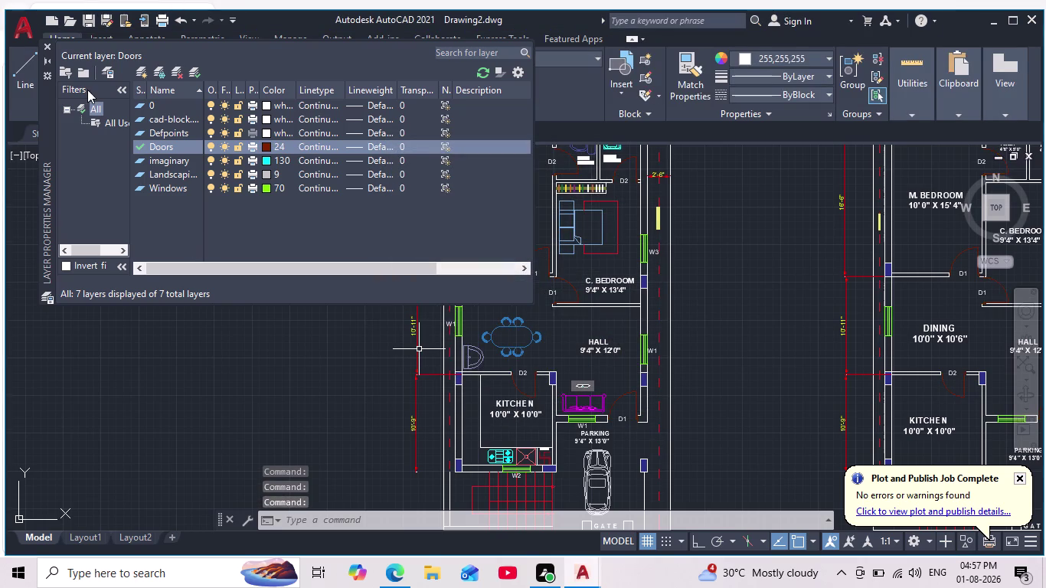
click(41, 49)
click(587, 57)
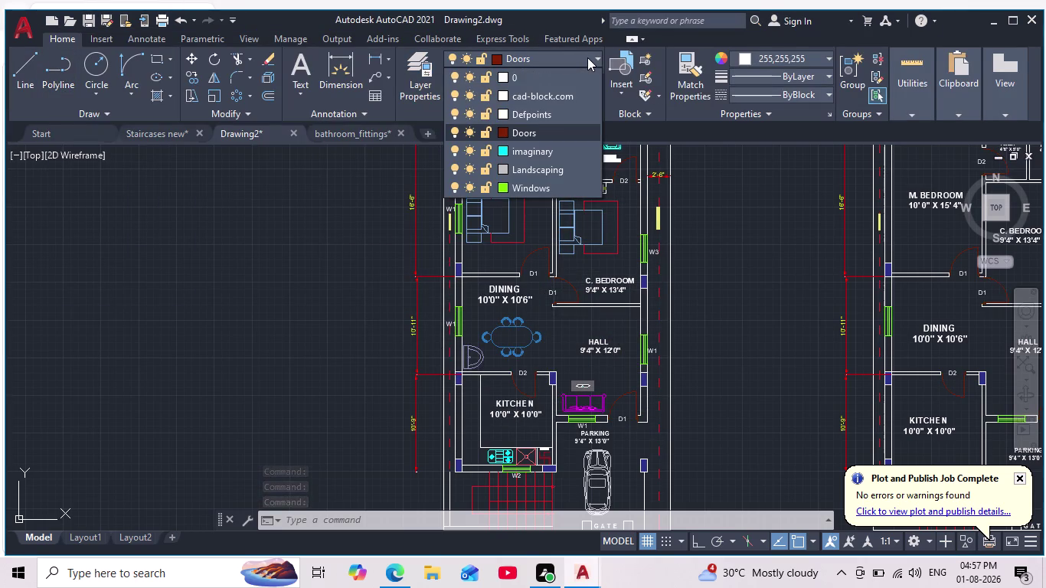
Close the layer list, begin a line, and cancel it.
click(535, 132)
click(30, 67)
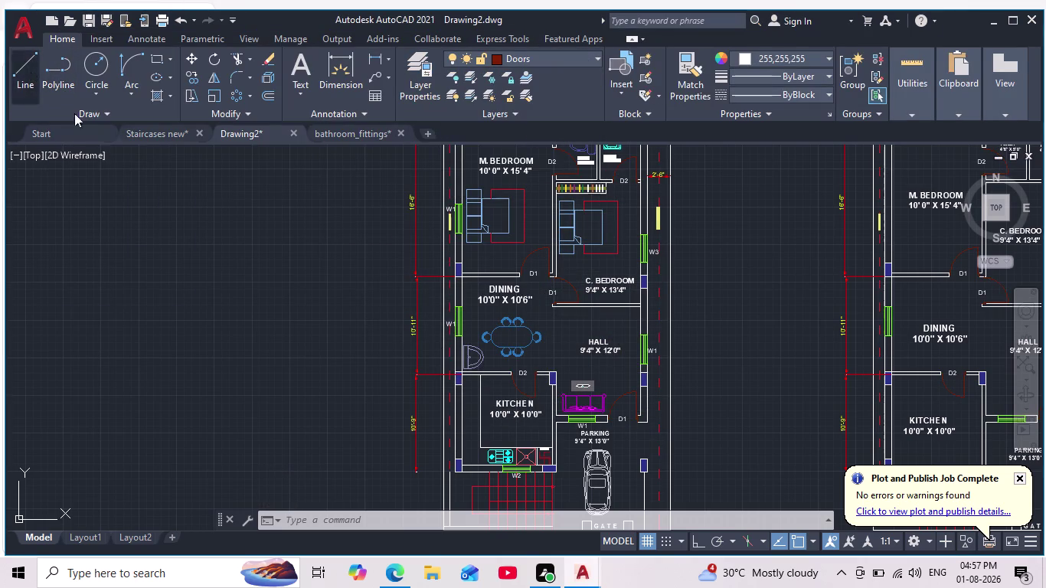
click(107, 209)
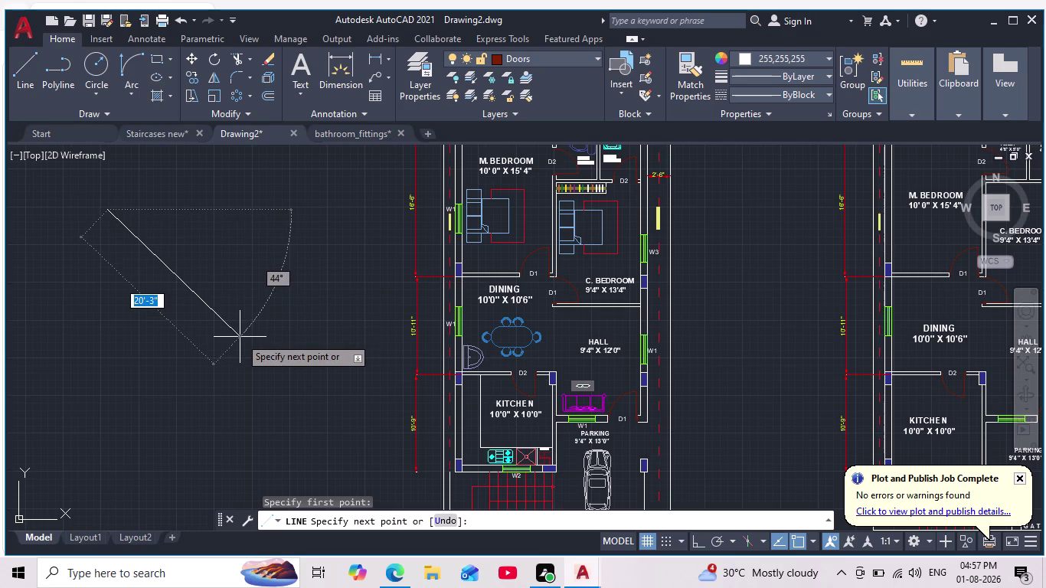
key(Escape)
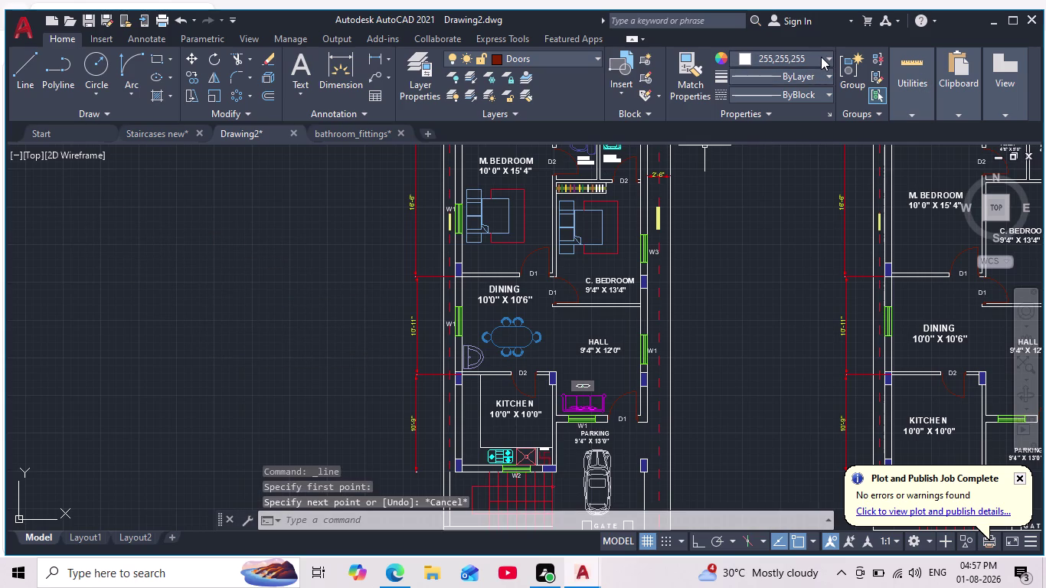
Set new object colour to ByLayer and make imaginary the current layer.
click(820, 56)
click(808, 82)
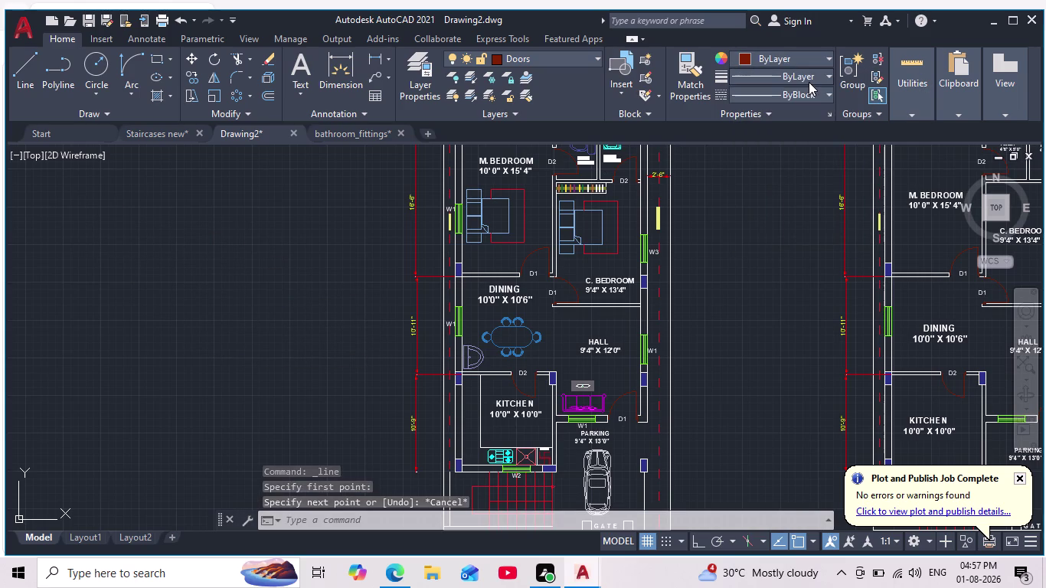
click(570, 58)
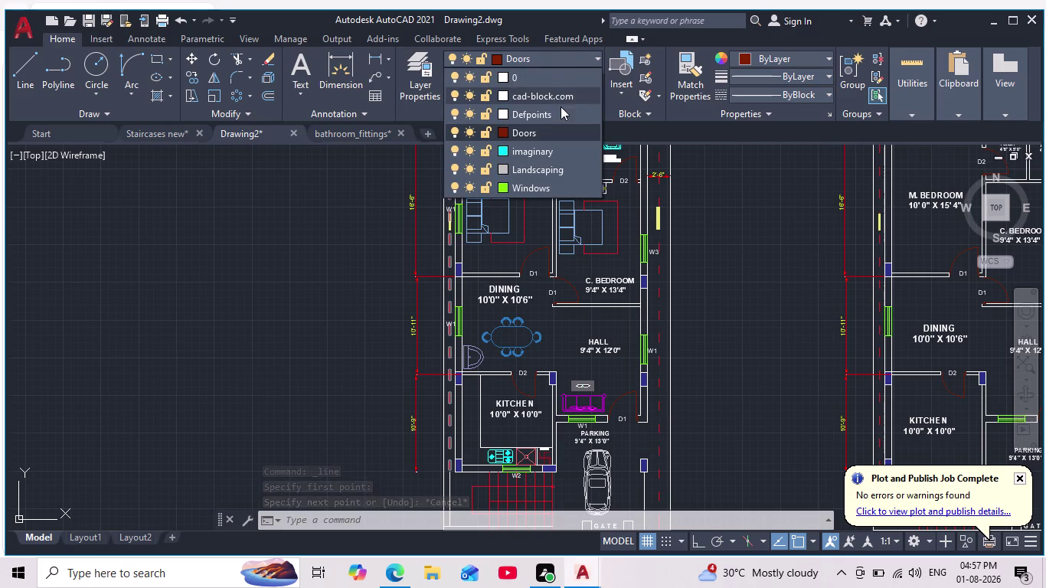
click(556, 95)
click(584, 56)
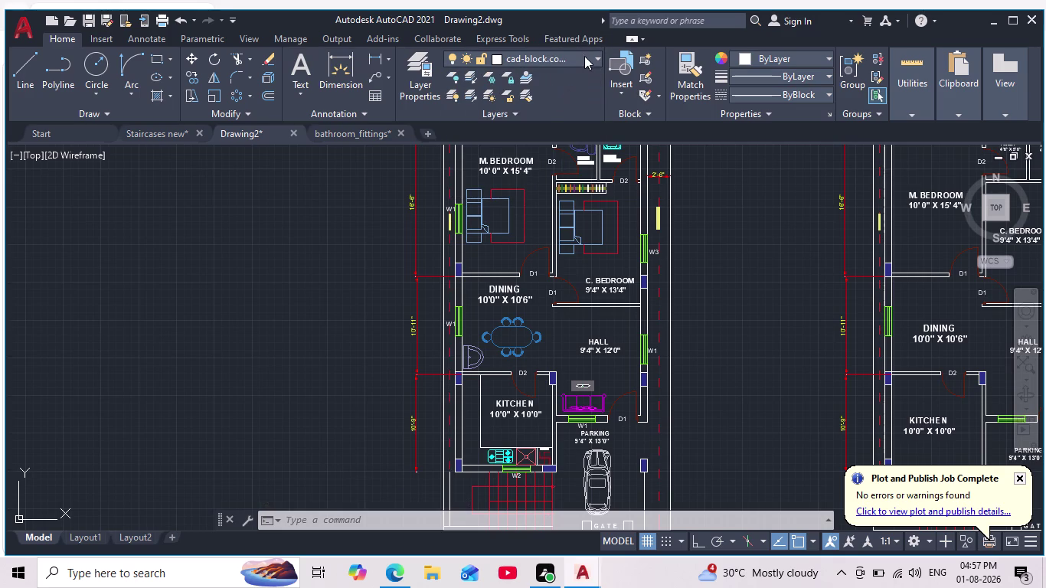
click(556, 77)
click(582, 53)
click(555, 157)
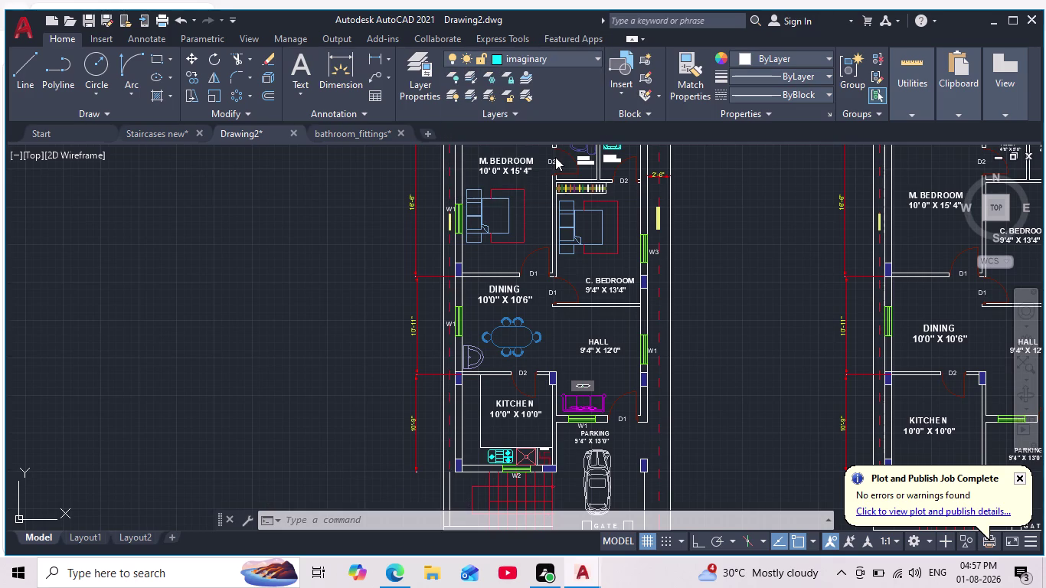
key(Escape)
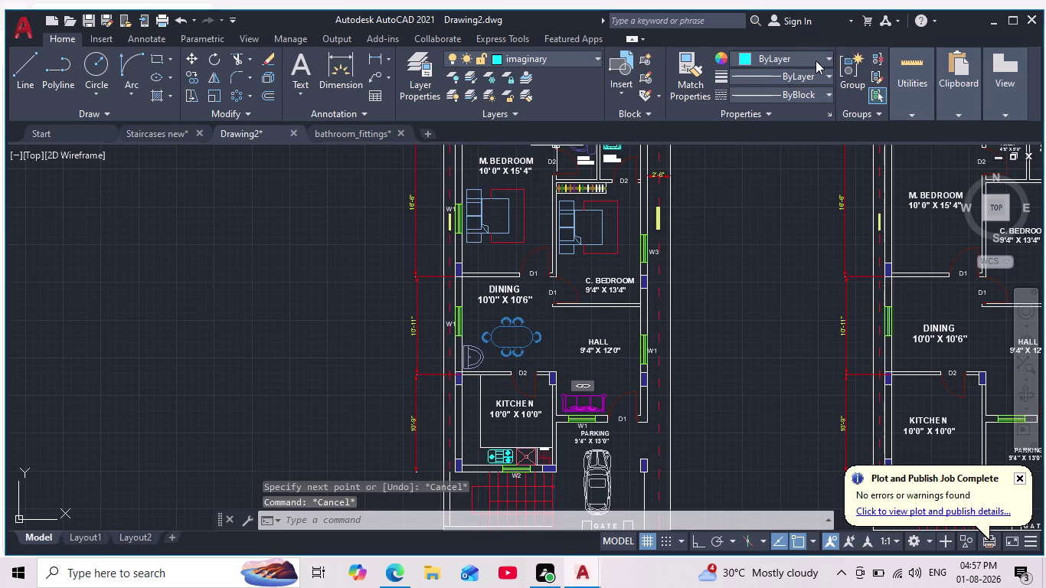
click(591, 56)
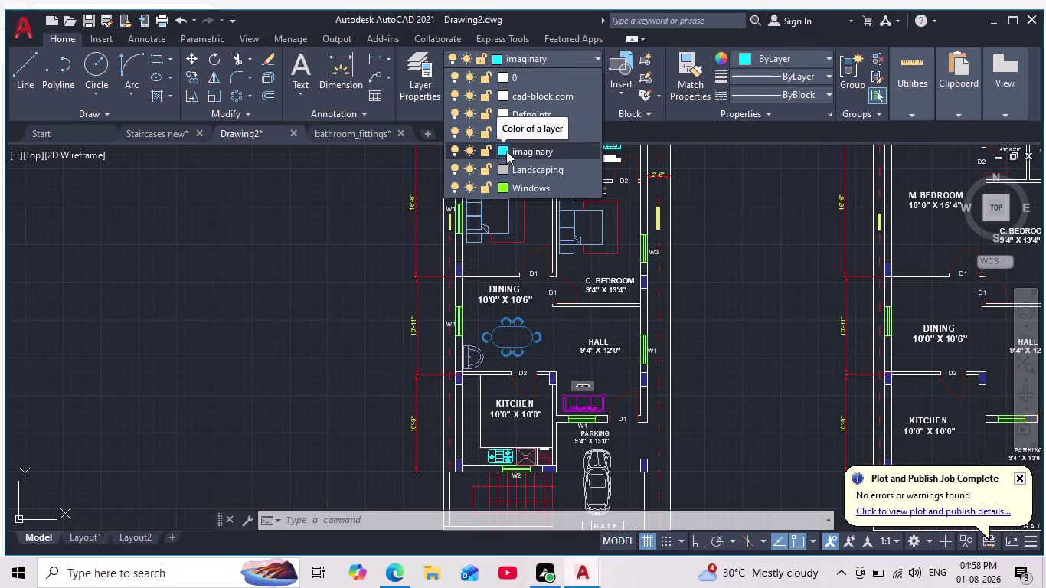
key(Escape)
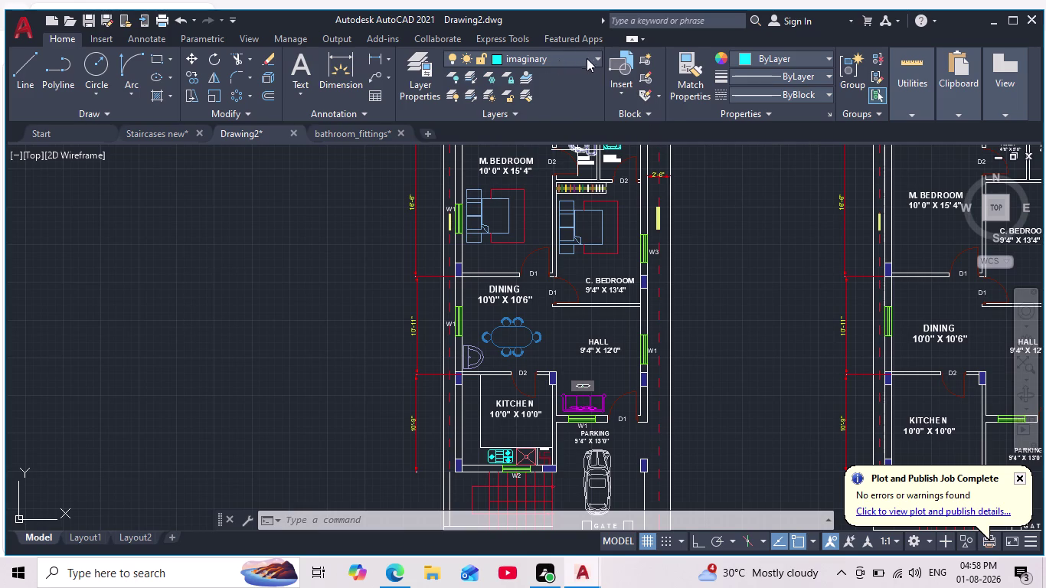
Give the imaginary layer orange colour 30 and bring the ground floor plan into view.
click(495, 57)
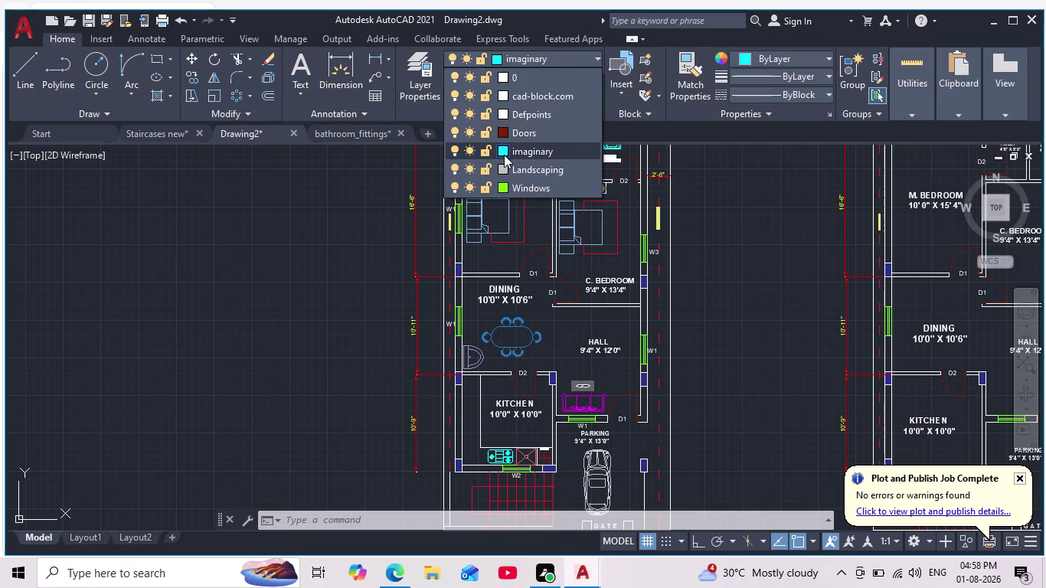
click(503, 154)
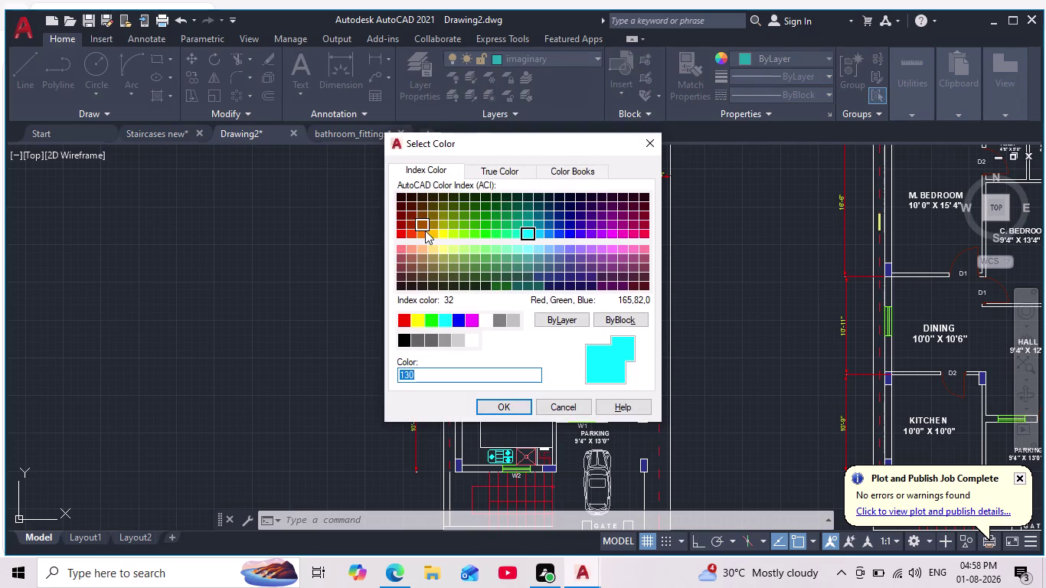
click(420, 235)
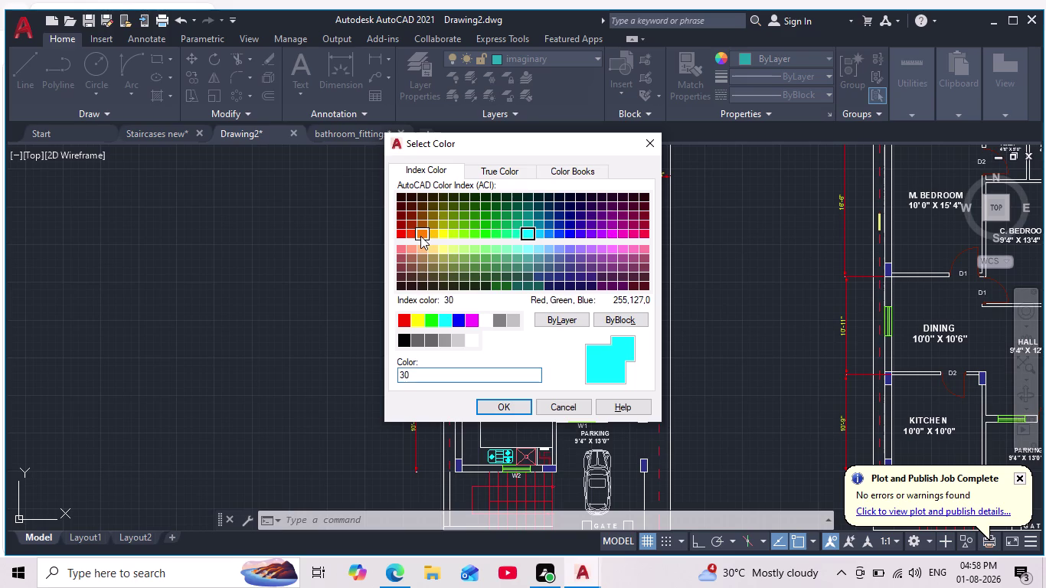
click(510, 406)
scroll(down, 3)
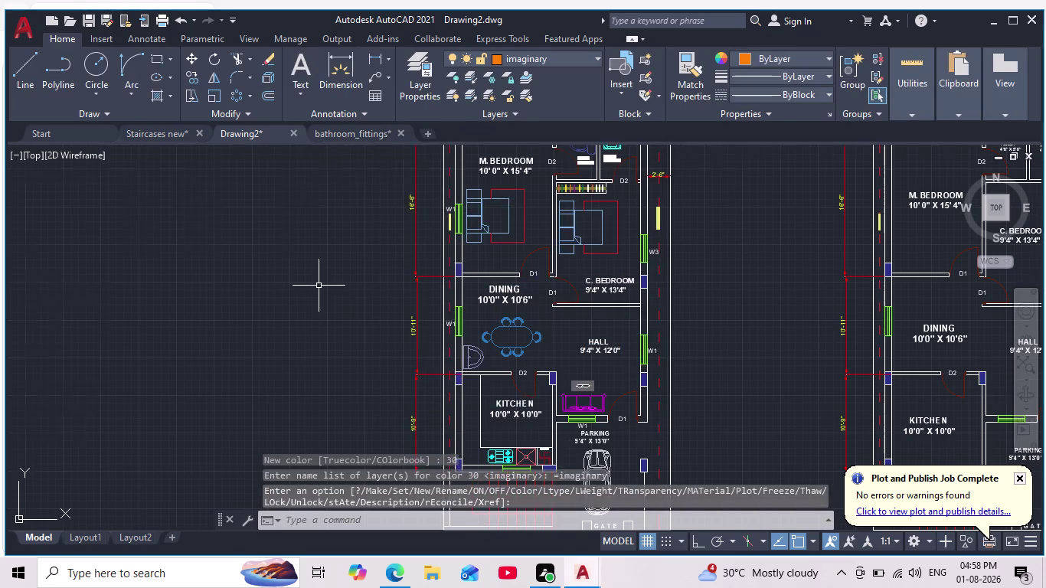
scroll(down, 3)
middle_drag(319, 298, 315, 339)
Start vertical XL construction lines and place two through the balcony column edges.
scroll(up, 3)
key(Escape)
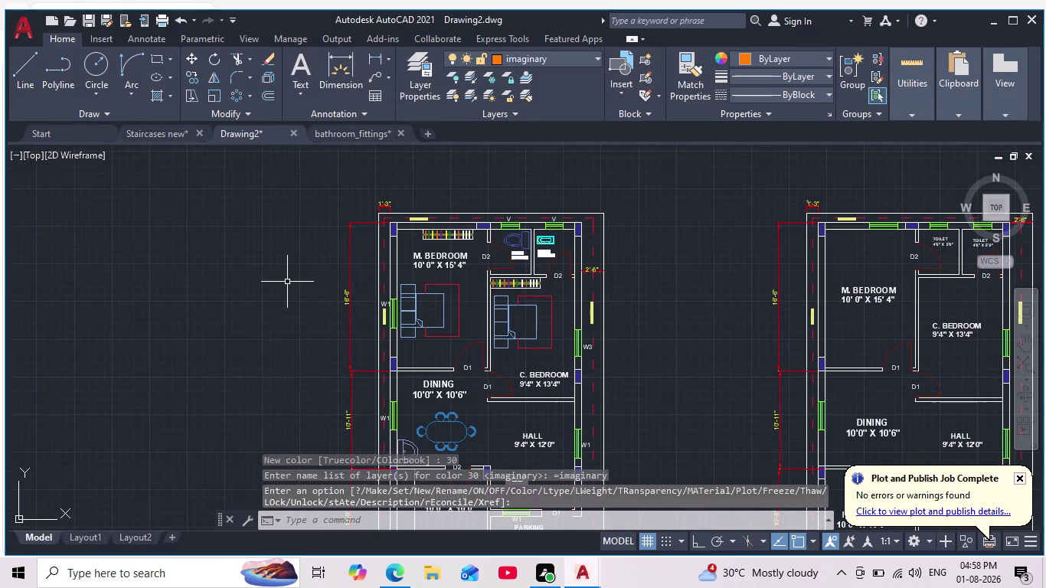
key(Escape)
text(xl)
key(Return)
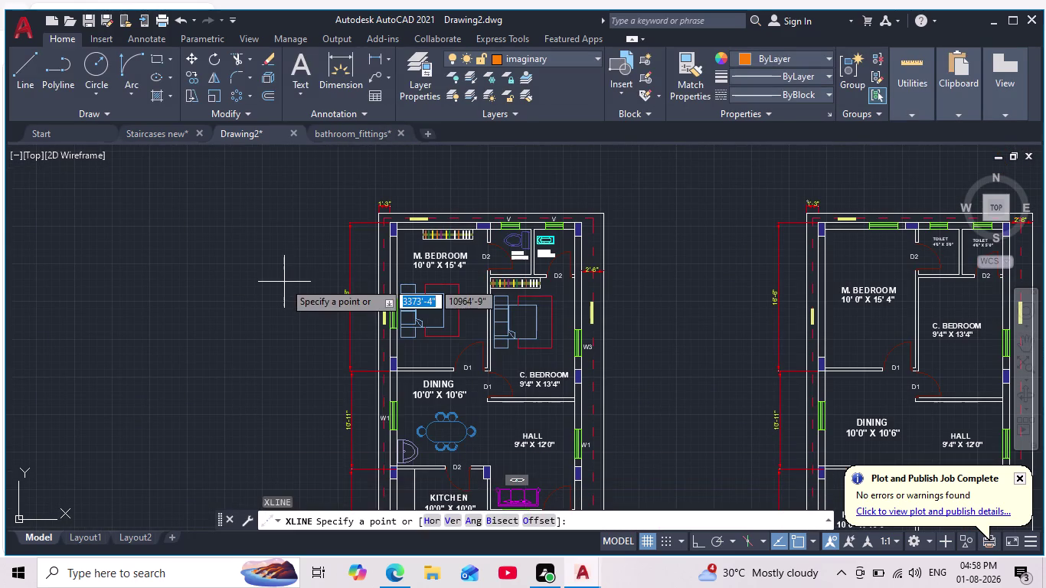
scroll(up, 3)
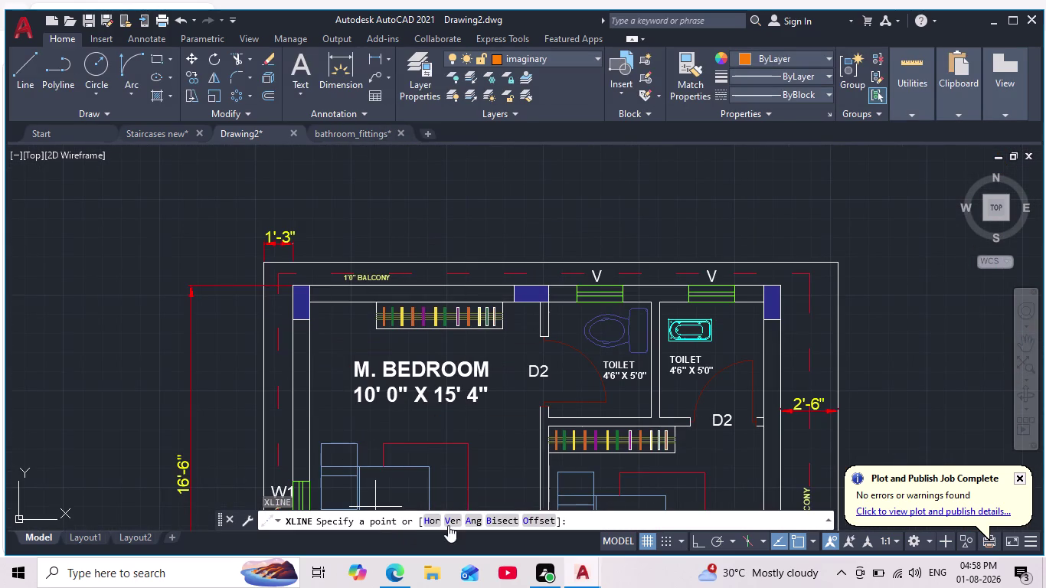
click(450, 519)
scroll(up, 3)
middle_drag(271, 257, 310, 359)
scroll(down, 3)
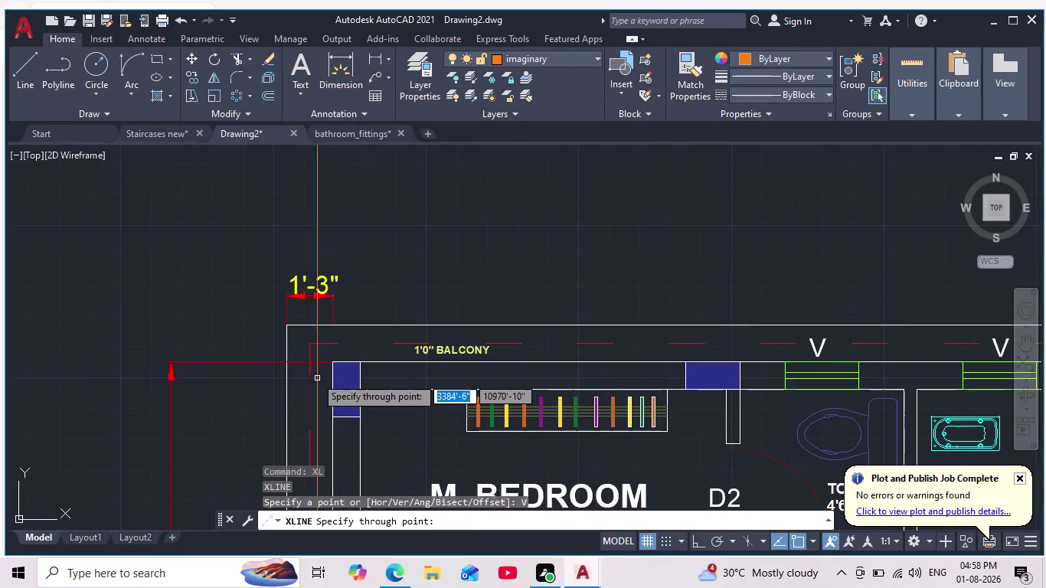
scroll(up, 3)
middle_drag(322, 370, 327, 282)
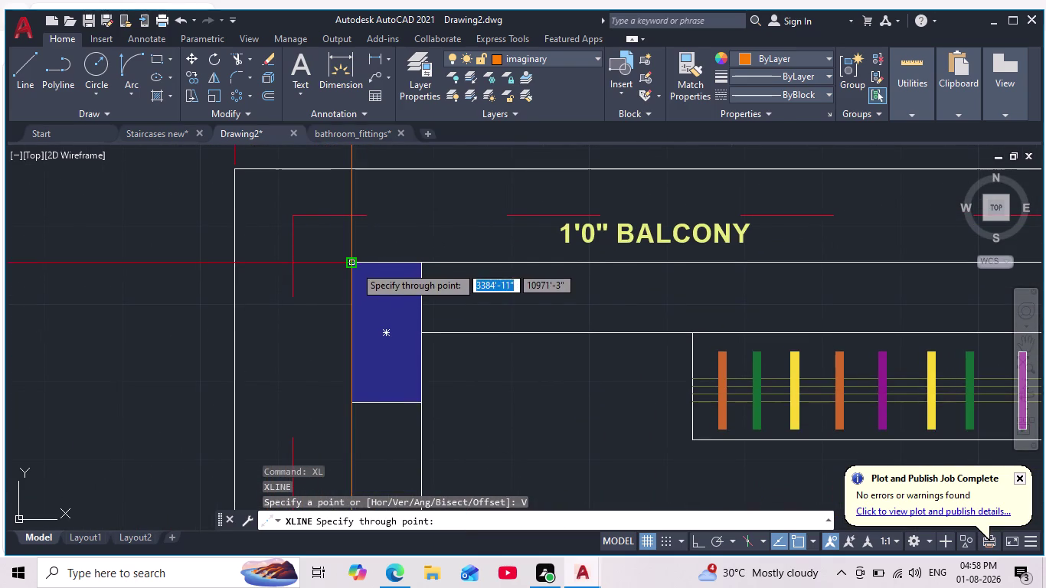
click(354, 265)
click(425, 265)
Add vertical construction lines through the column beside W2 and both edges of window W1.
scroll(down, 3)
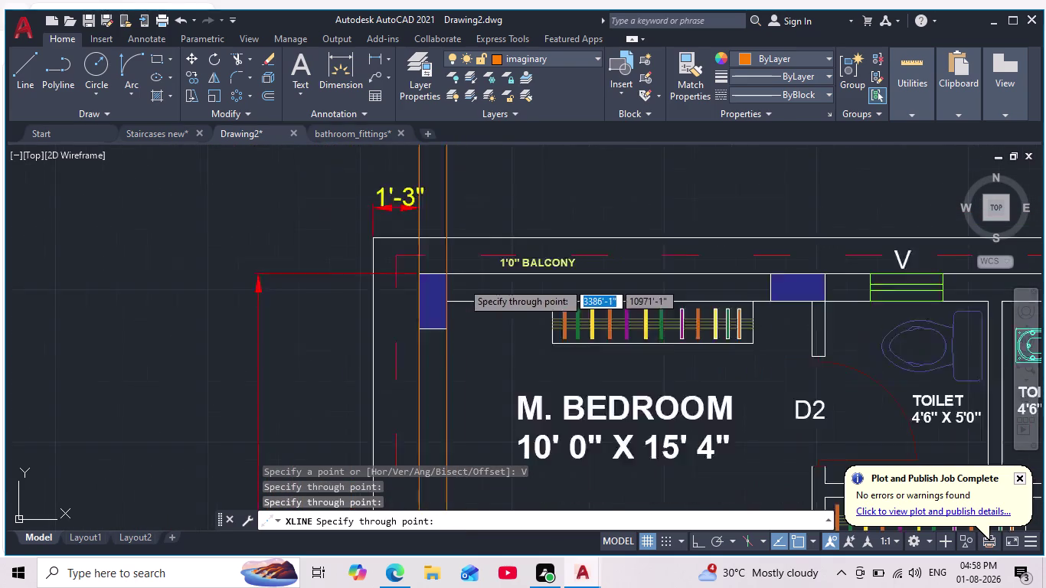
middle_drag(478, 268, 477, 191)
scroll(down, 3)
middle_drag(453, 339, 461, 176)
scroll(down, 3)
middle_drag(503, 305, 487, 198)
scroll(up, 3)
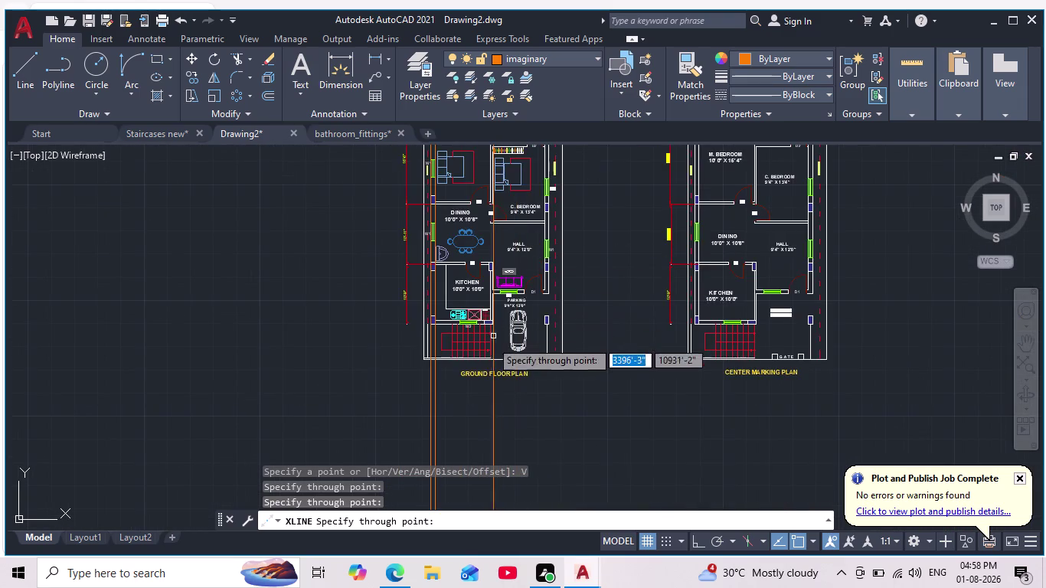
scroll(up, 3)
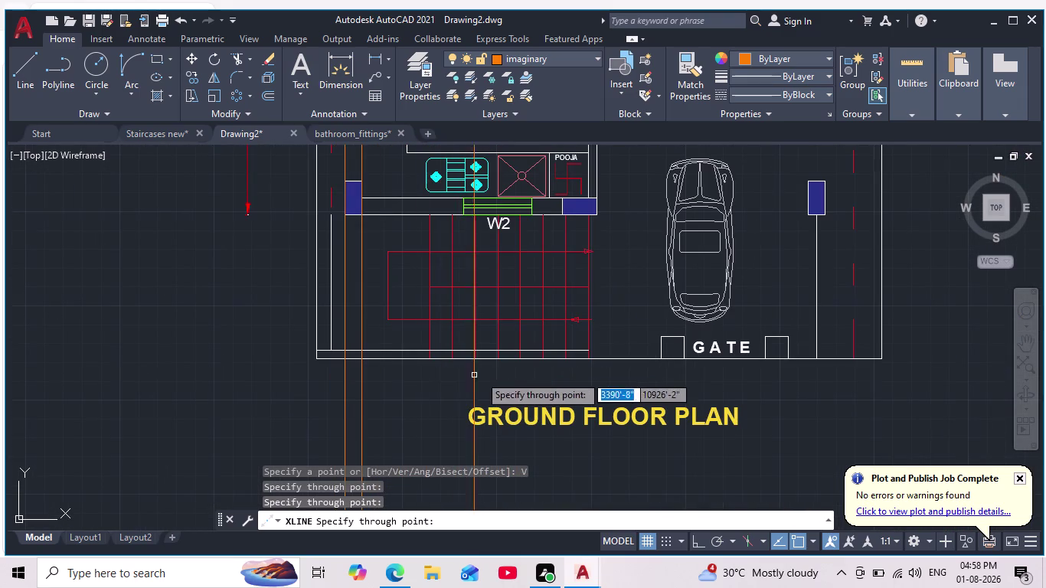
middle_drag(616, 198, 561, 306)
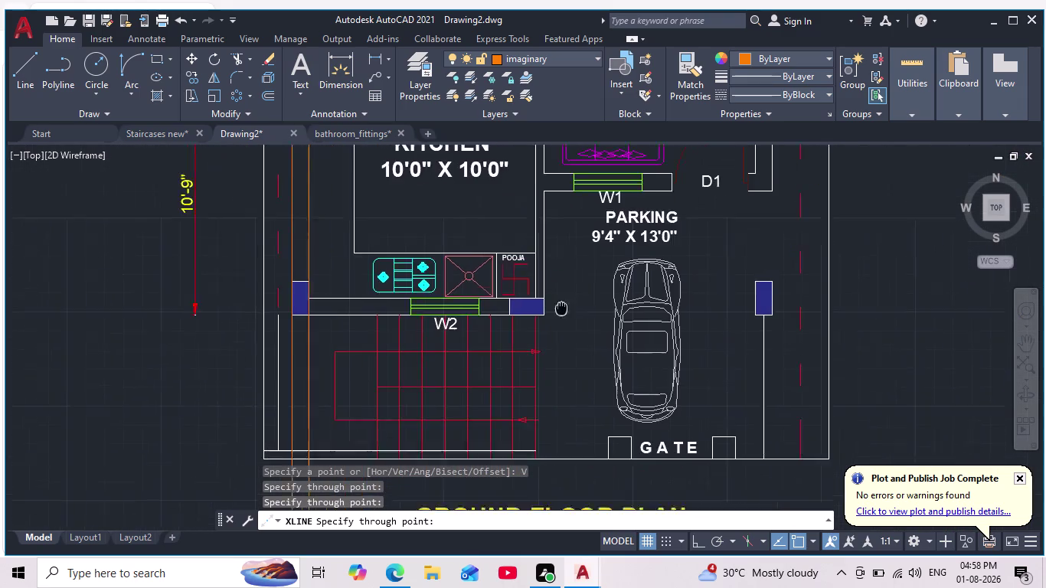
middle_drag(561, 306, 553, 341)
scroll(up, 3)
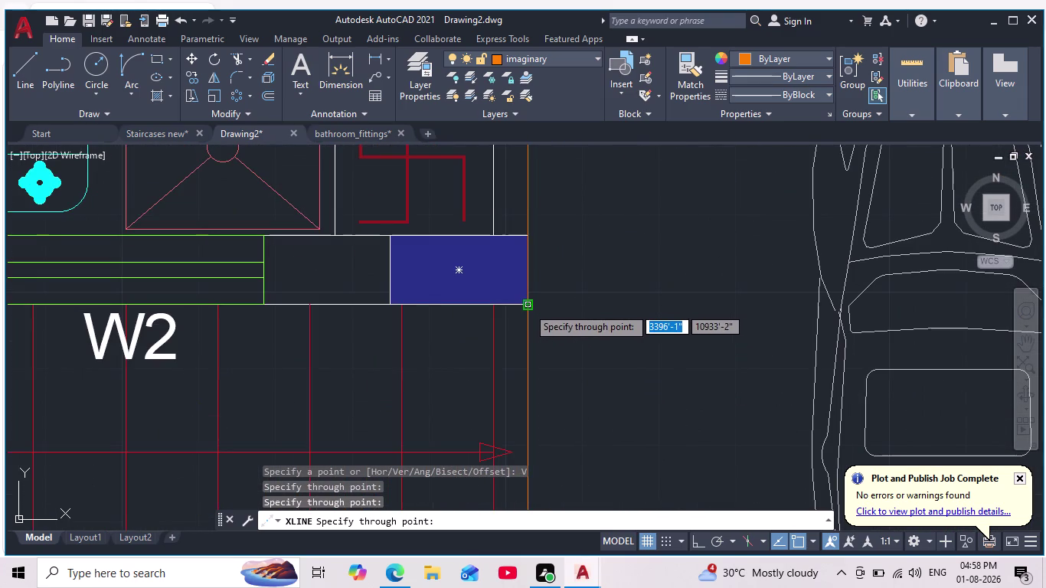
click(528, 307)
scroll(down, 3)
scroll(down, 3)
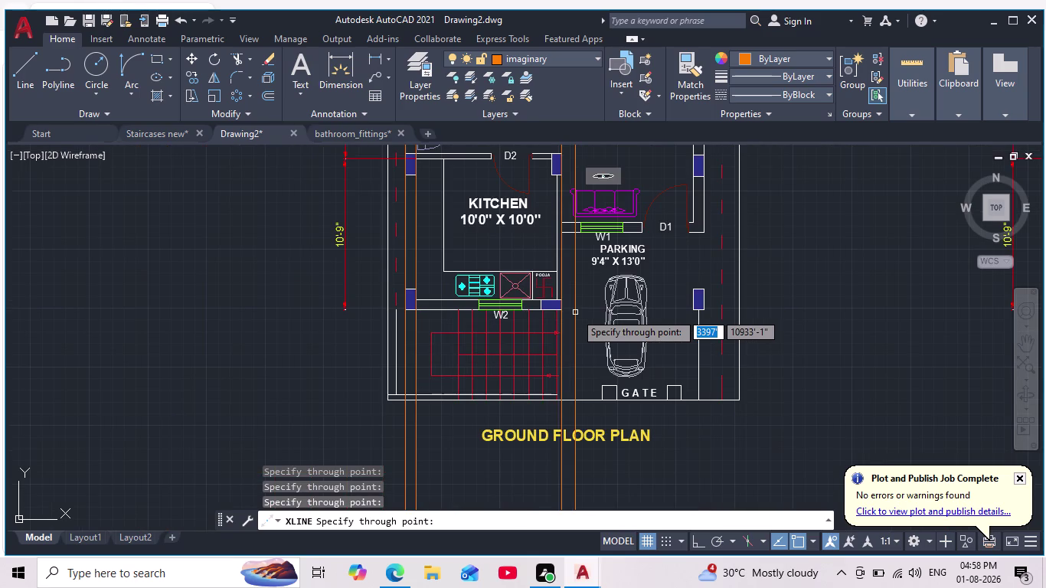
middle_drag(575, 312, 512, 390)
scroll(up, 3)
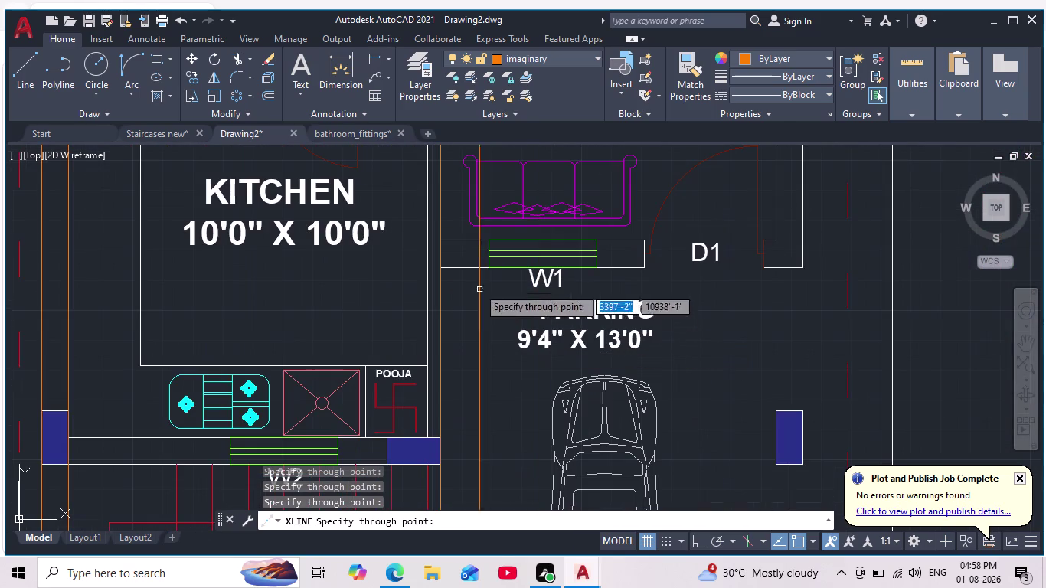
scroll(up, 3)
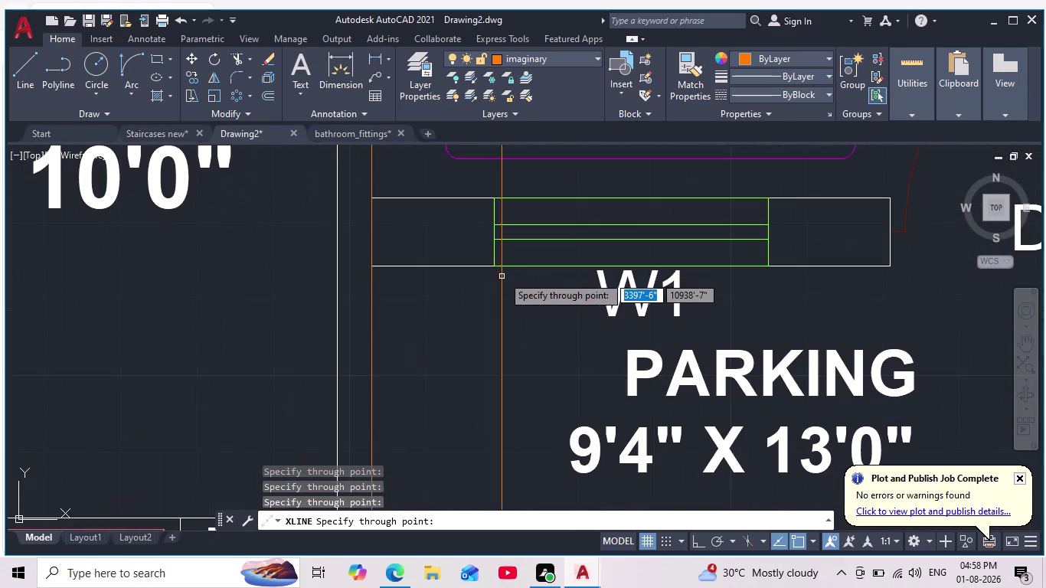
click(496, 265)
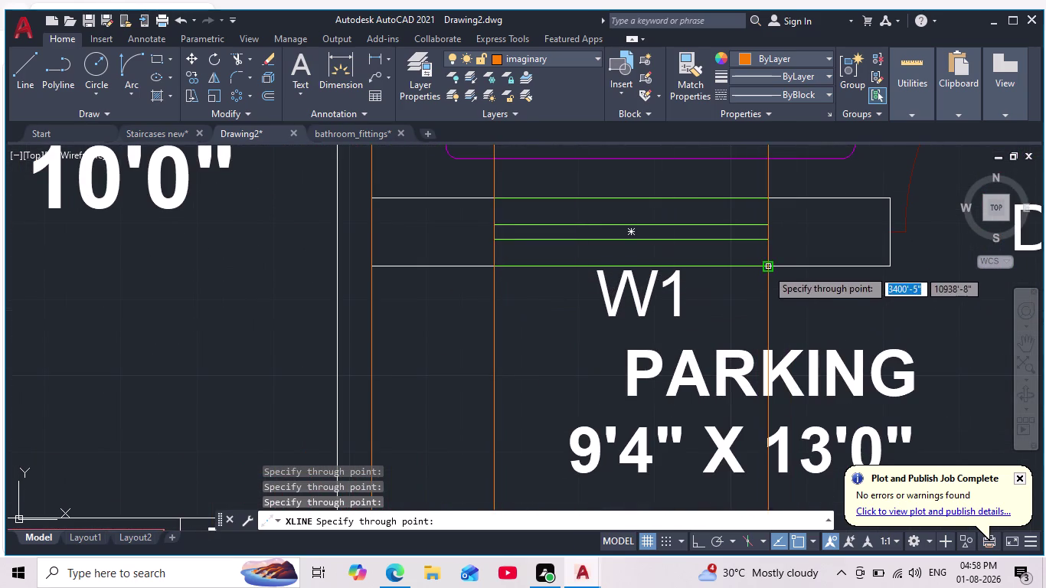
click(768, 267)
Add vertical construction lines through the wall beside W1 and door D1's wall edges.
middle_drag(817, 288, 462, 341)
scroll(down, 3)
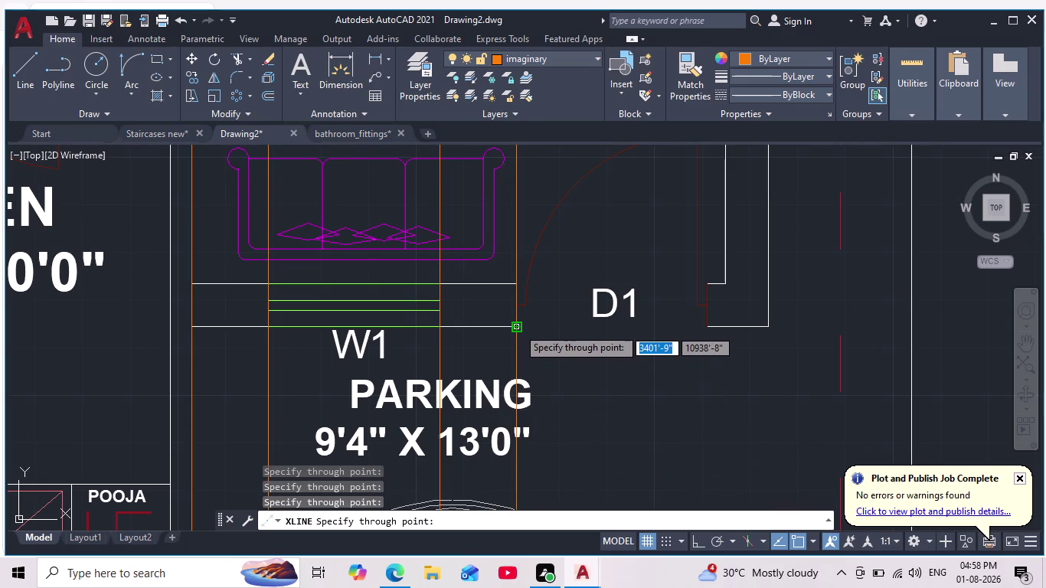
click(518, 328)
scroll(down, 3)
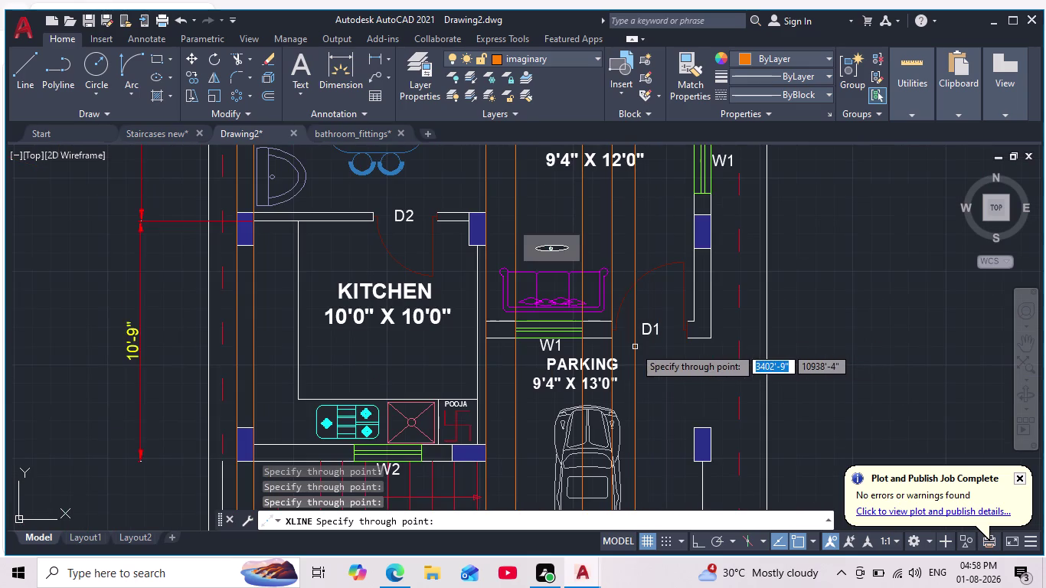
scroll(up, 3)
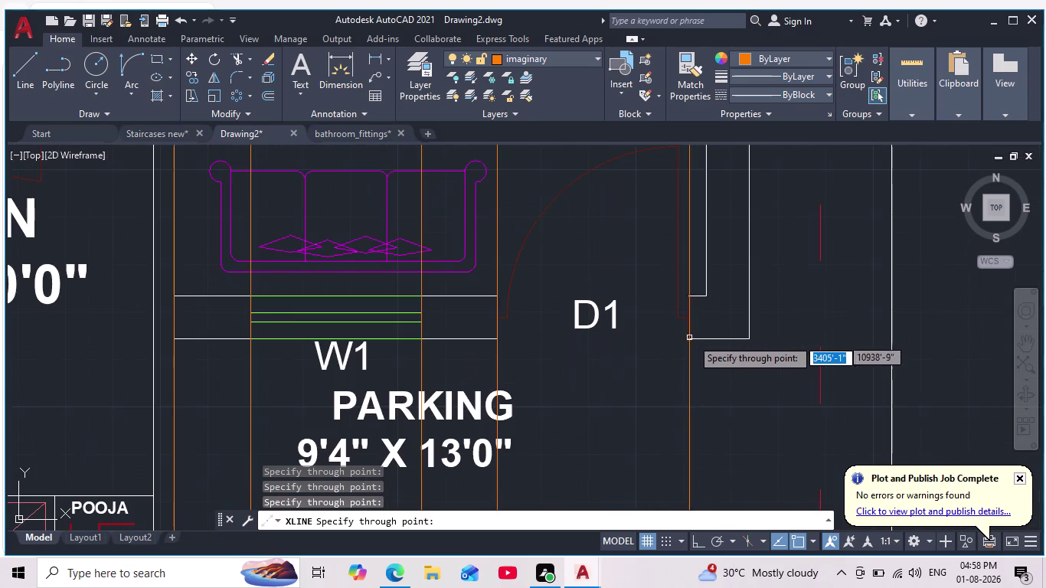
click(684, 338)
scroll(down, 3)
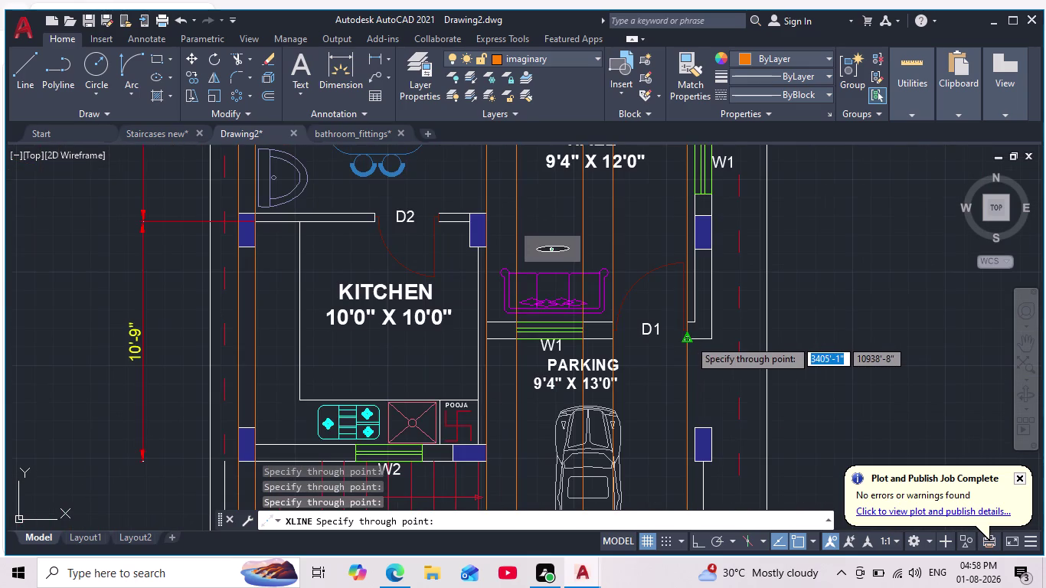
scroll(up, 3)
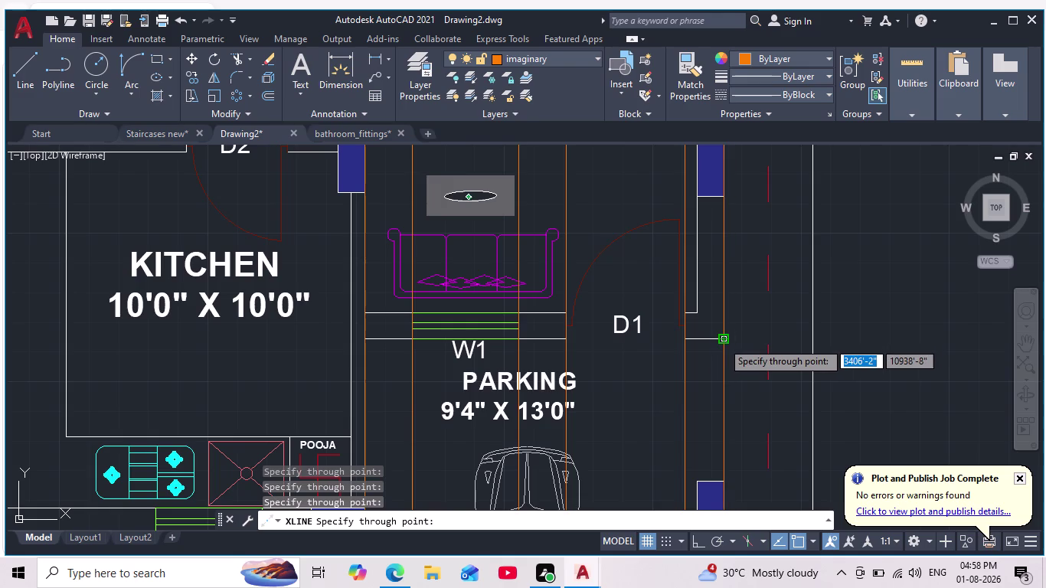
click(722, 341)
scroll(down, 3)
middle_drag(725, 342, 683, 283)
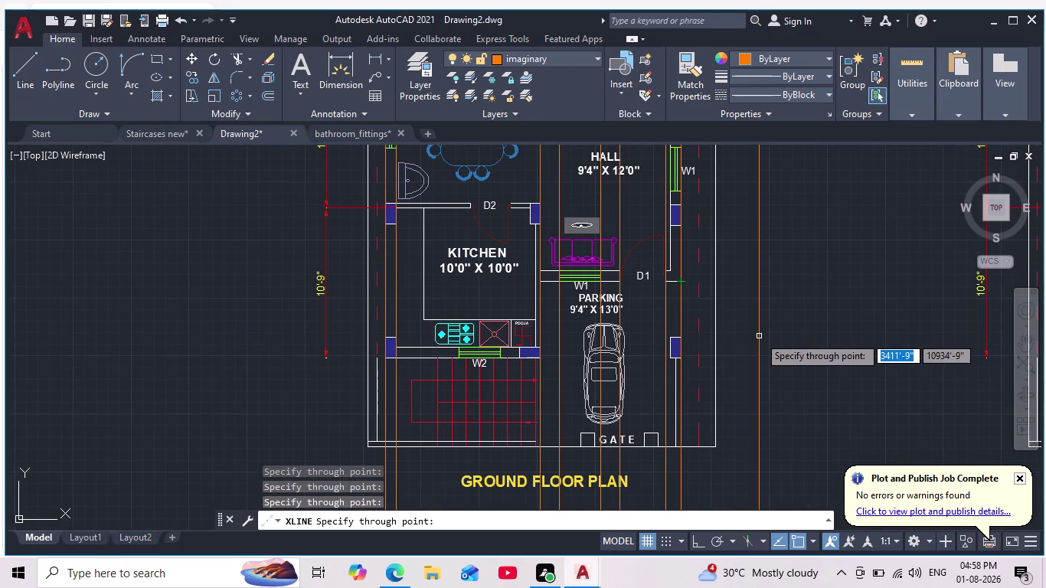
key(Return)
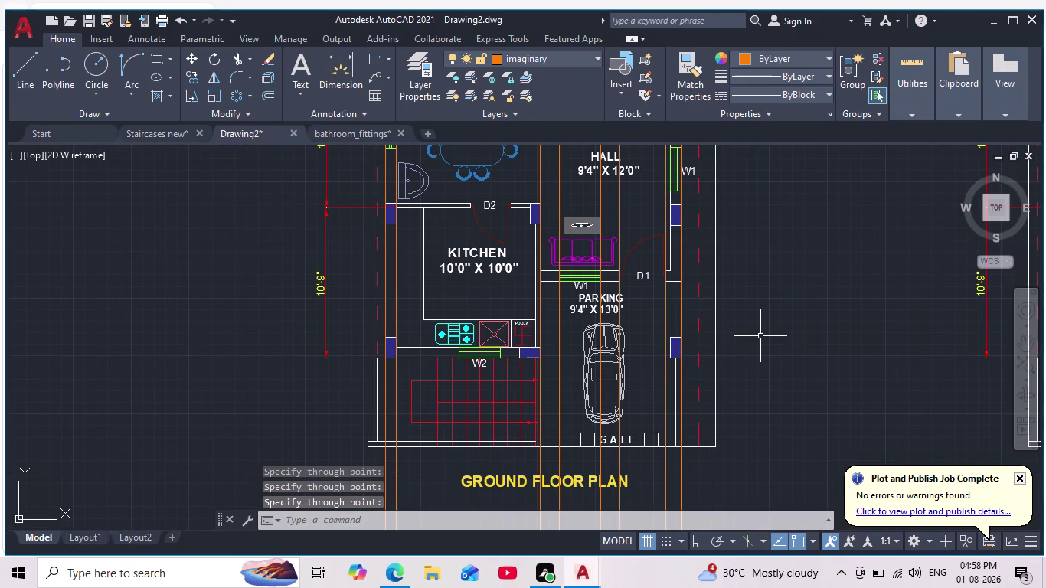
click(570, 63)
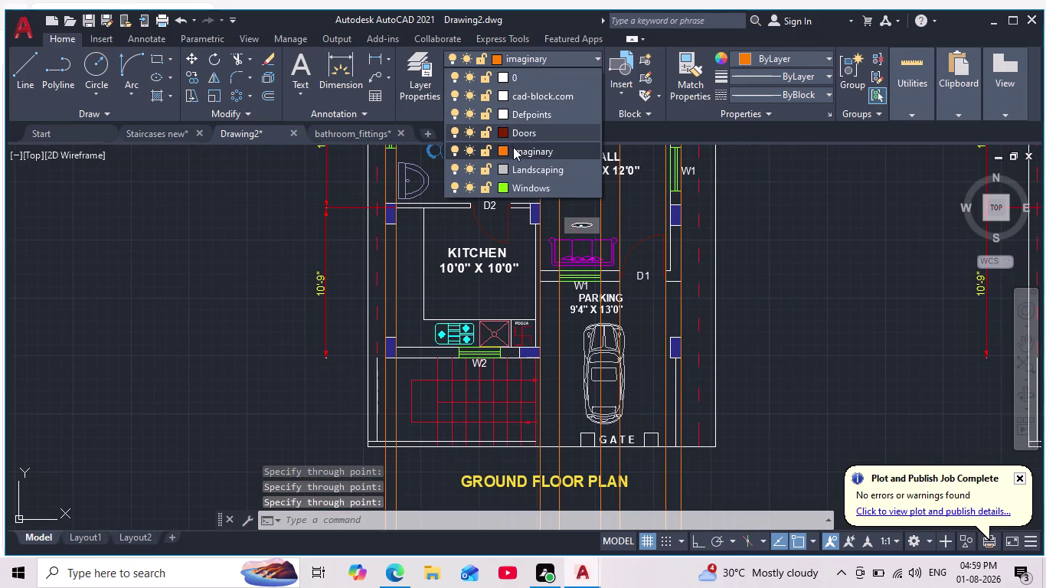
Recolour the Doors layer from dark red to yellow, index colour 50.
click(507, 134)
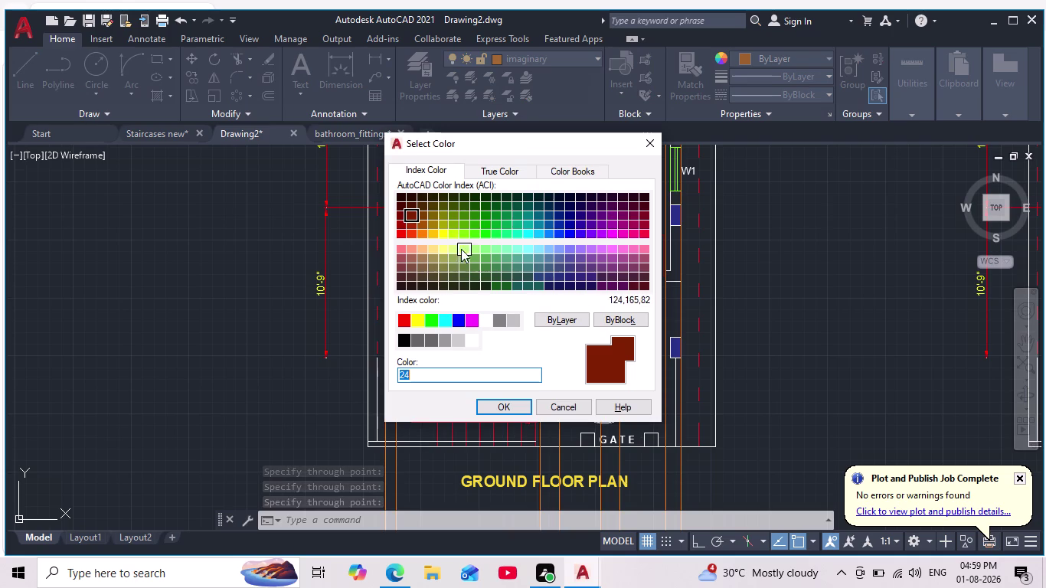
click(444, 231)
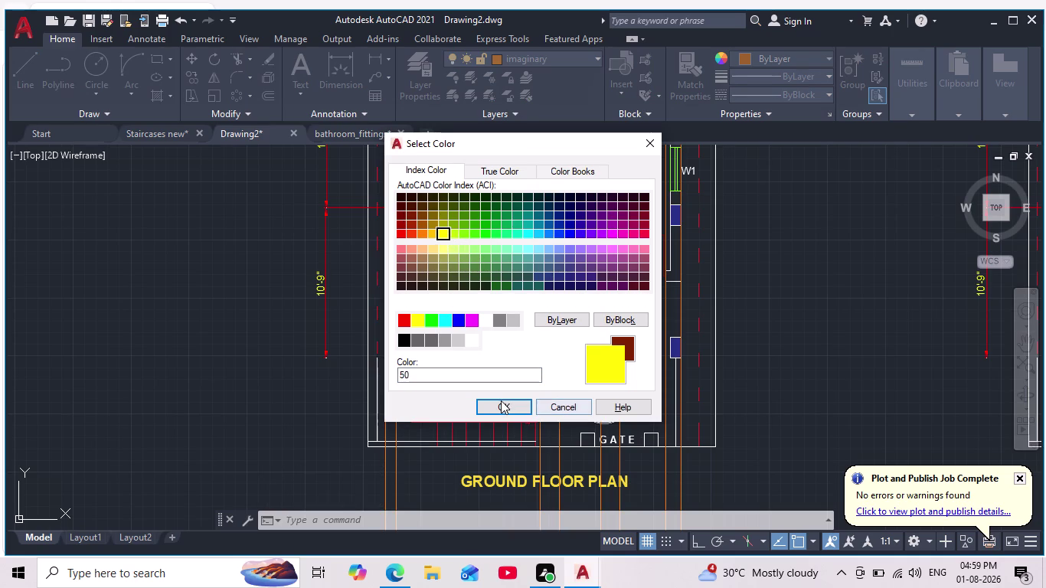
click(498, 403)
scroll(down, 3)
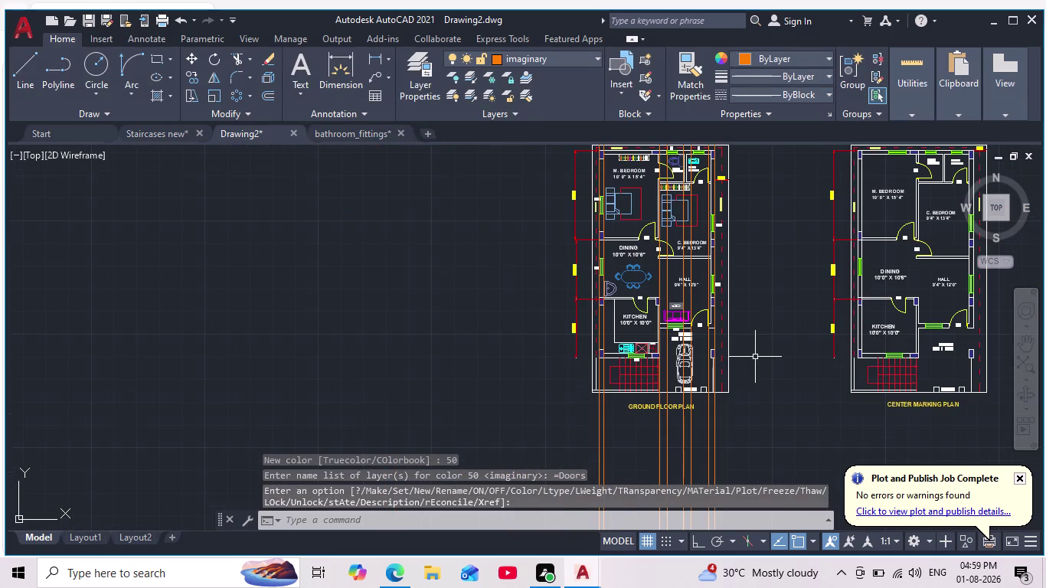
middle_drag(755, 357, 528, 421)
middle_drag(528, 422, 570, 310)
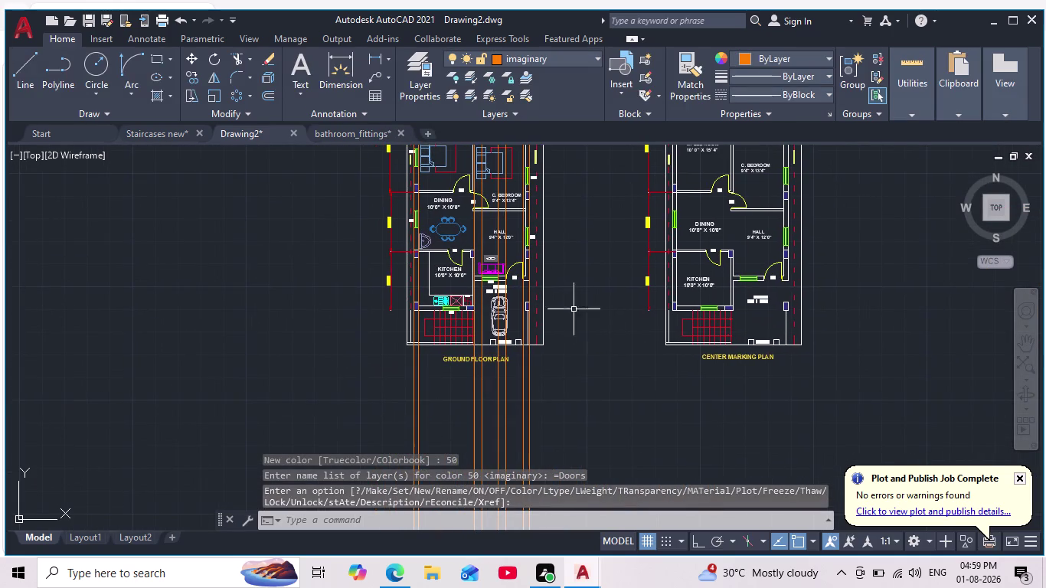
scroll(down, 3)
middle_drag(585, 386, 570, 430)
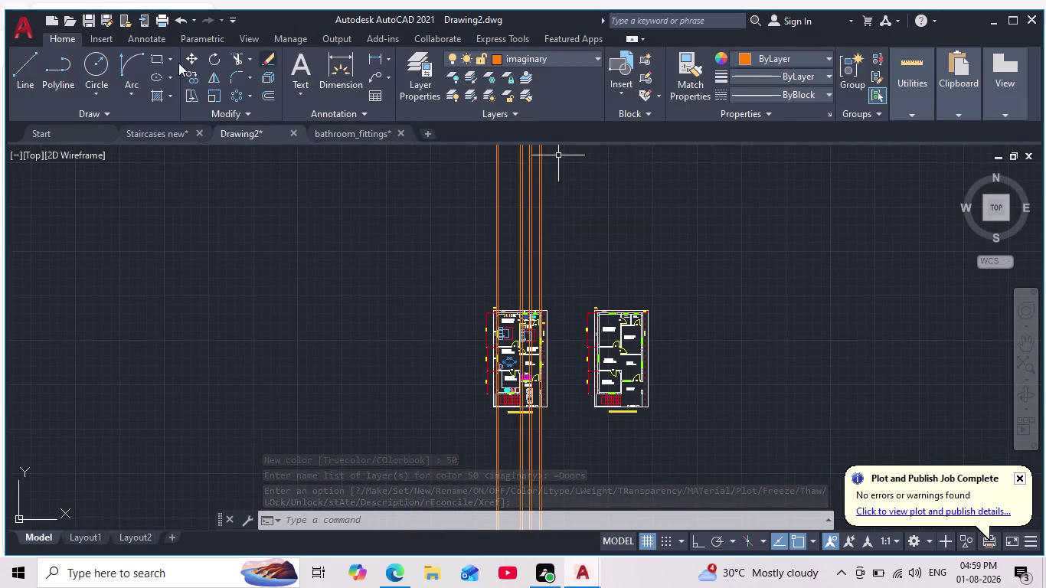
Make layer 0 the current layer.
click(25, 69)
scroll(up, 3)
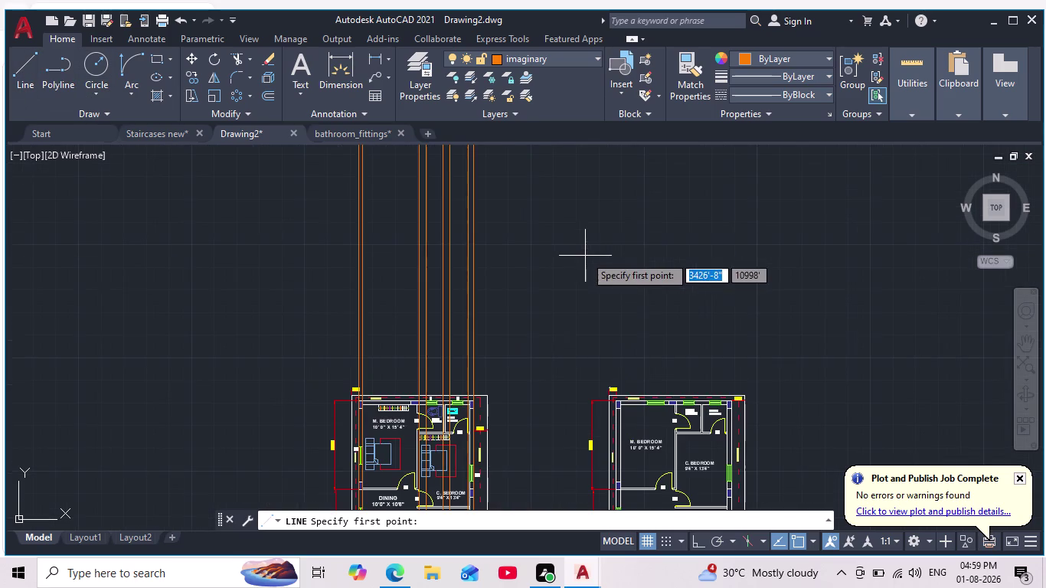
key(Escape)
click(581, 60)
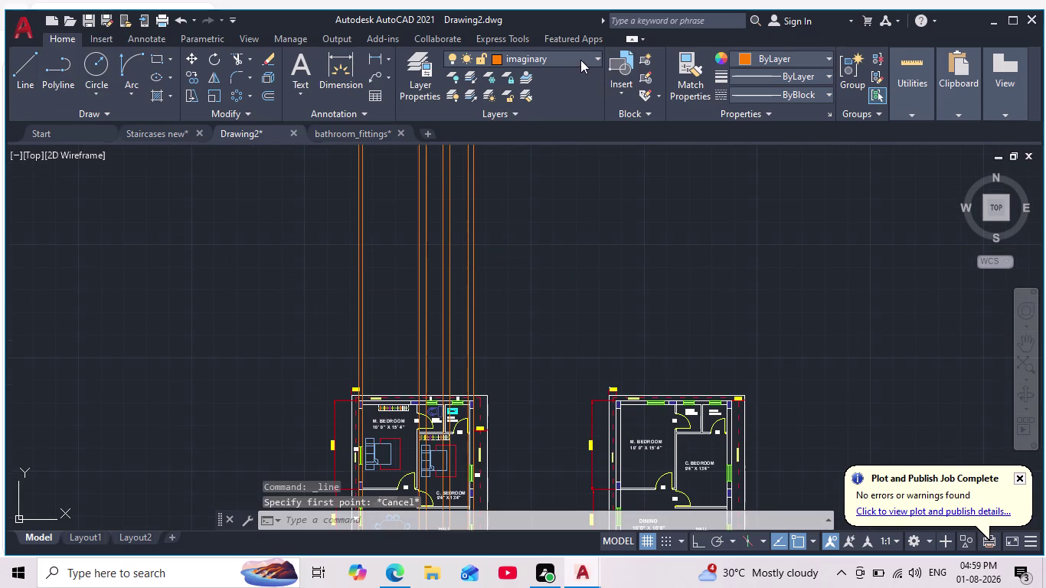
click(532, 81)
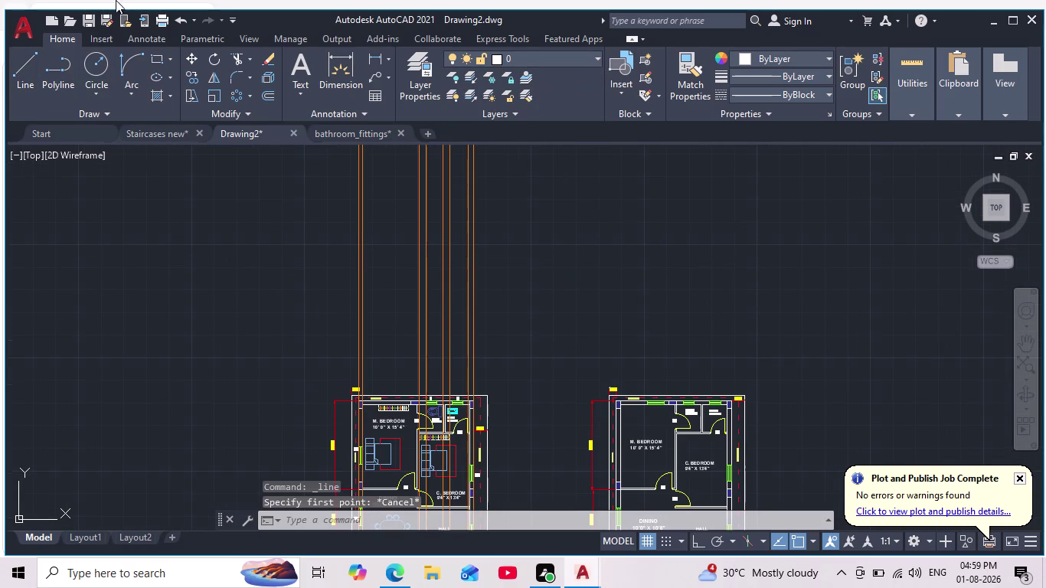
With Ortho on, draw a 52'-11" horizontal ground line above the floor plans.
click(19, 68)
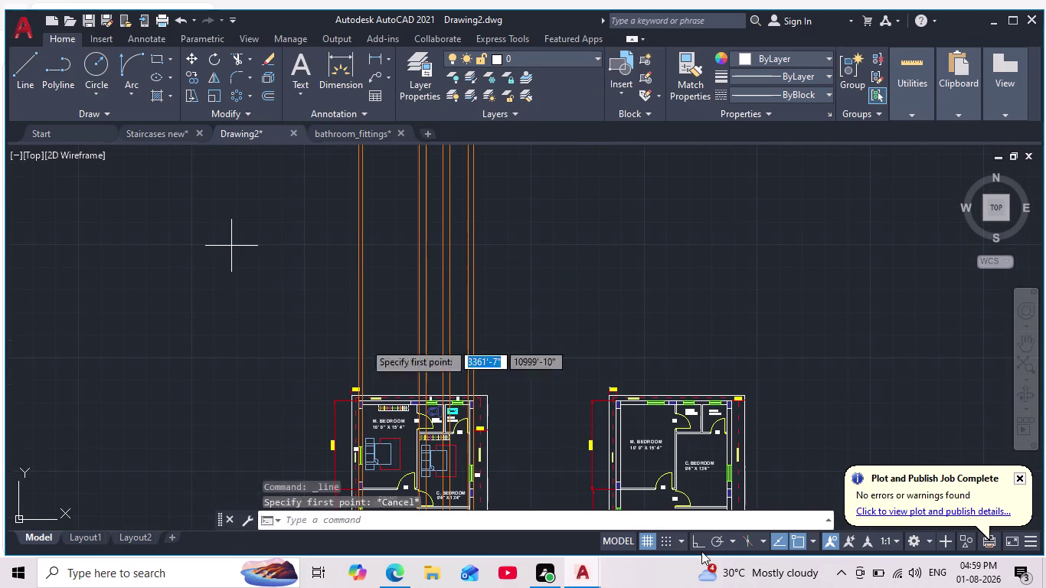
click(700, 547)
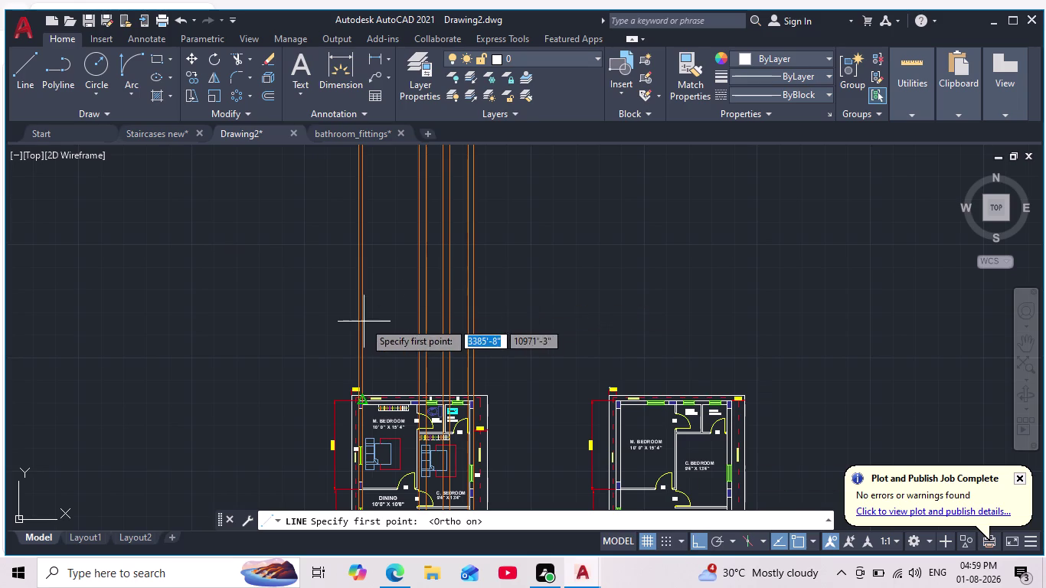
scroll(down, 3)
scroll(up, 3)
click(260, 297)
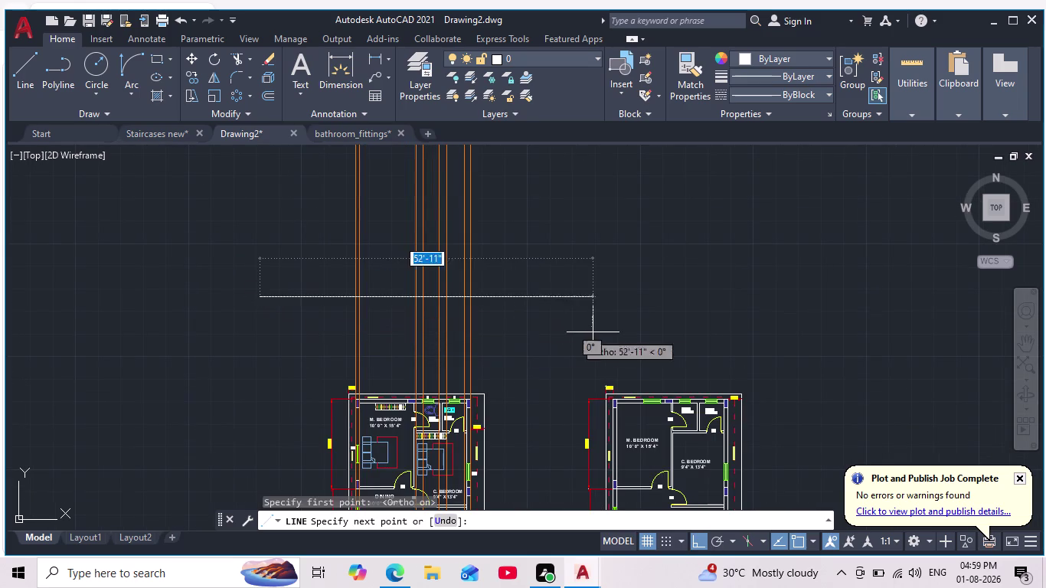
click(569, 327)
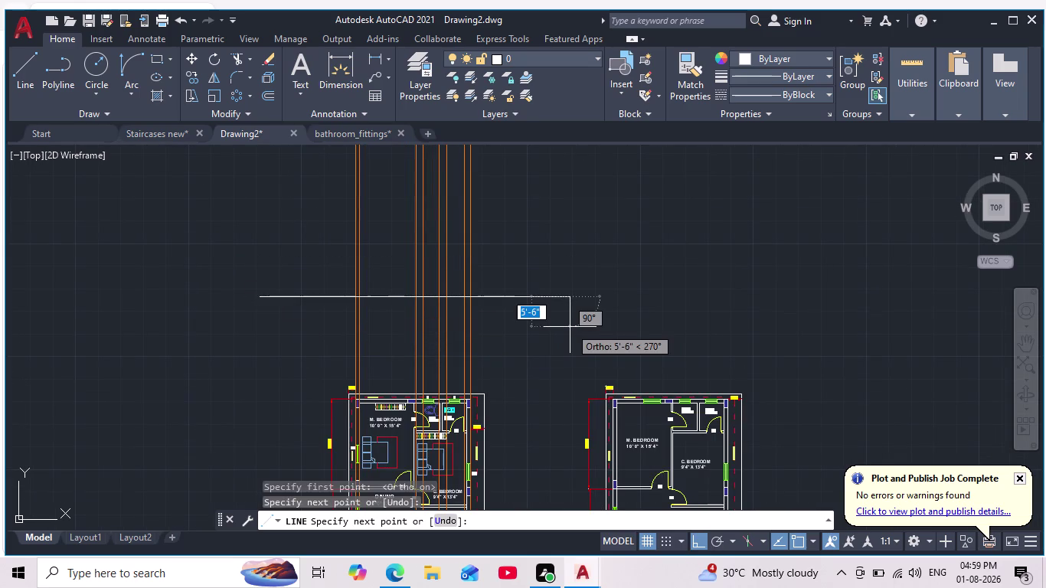
key(Escape)
scroll(down, 3)
middle_drag(508, 360, 570, 240)
scroll(up, 3)
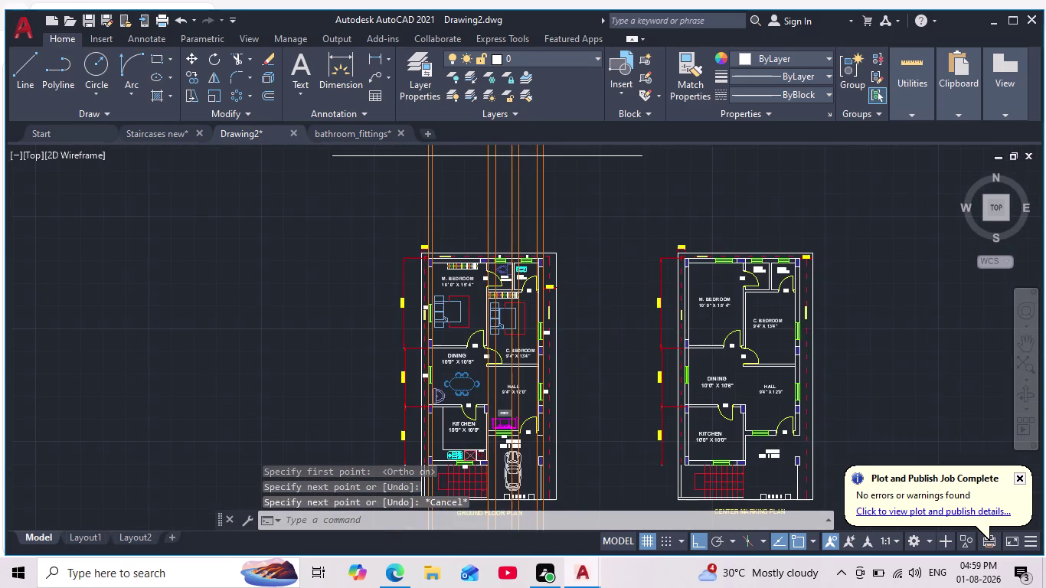
scroll(down, 3)
scroll(up, 3)
middle_drag(585, 357, 573, 500)
middle_drag(502, 231, 486, 348)
scroll(up, 3)
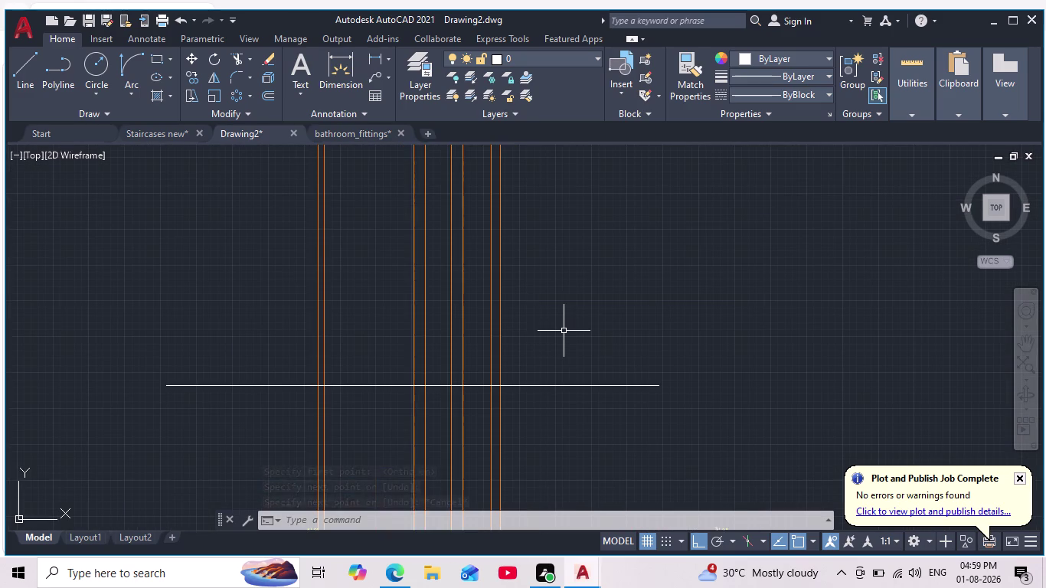
Offset the ground line up 1'6", then offset that copy up 3'.
key(o)
key(Return)
text(1')
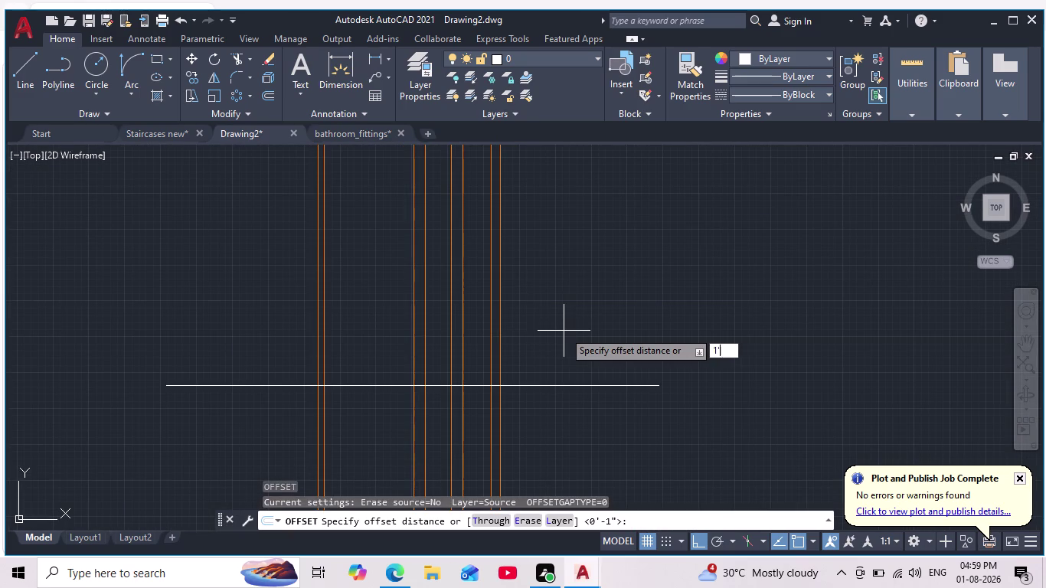
text(6")
key(Return)
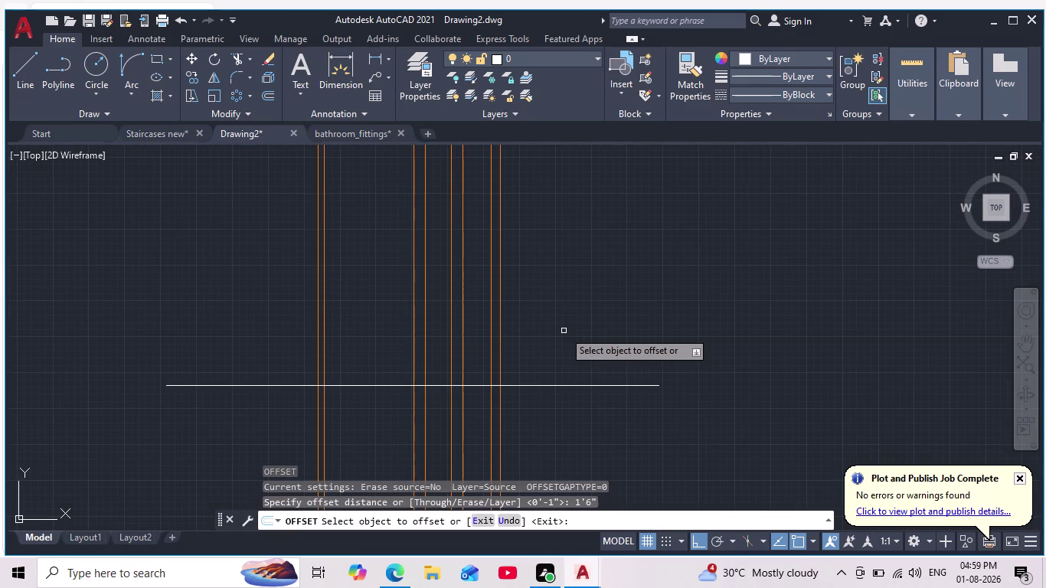
click(514, 384)
click(533, 320)
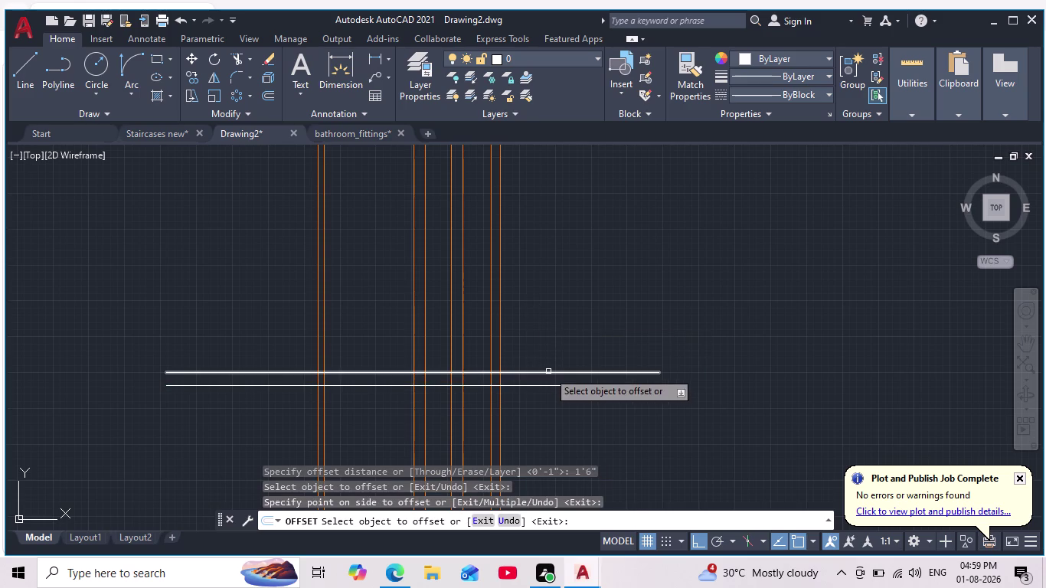
key(Return)
key(Return)
text(3)
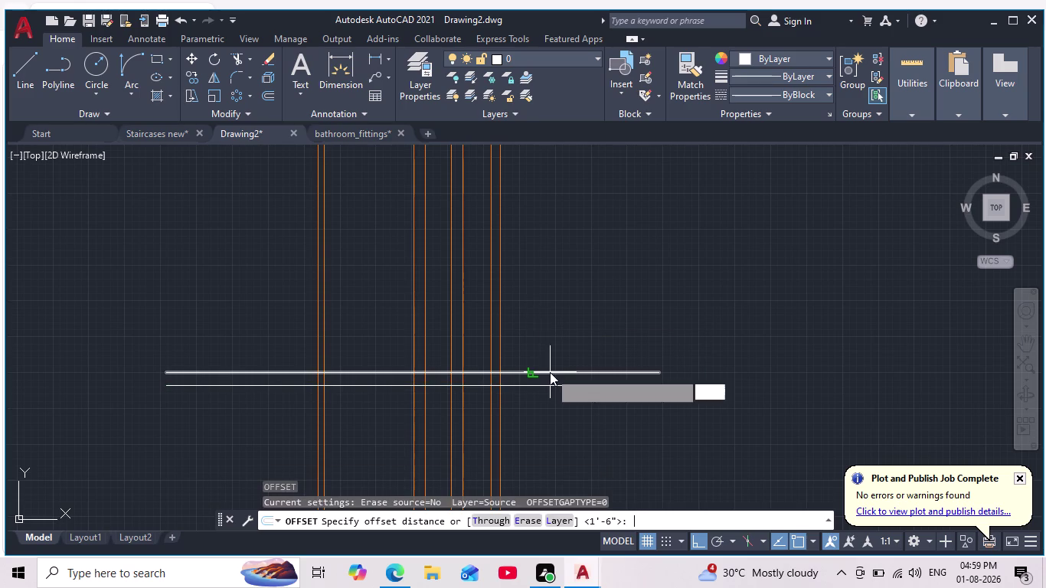
text(')
key(Return)
click(549, 372)
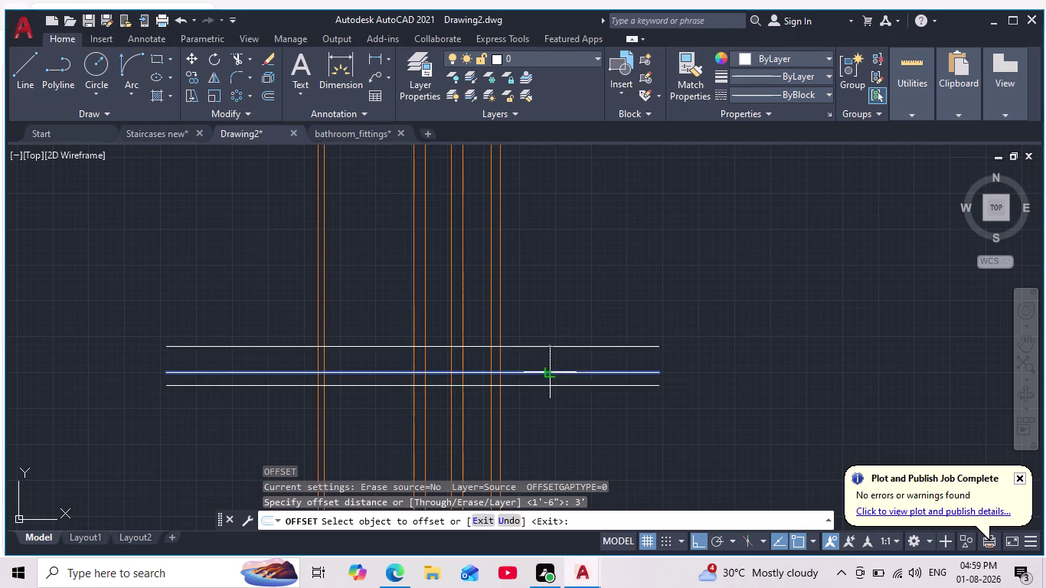
click(543, 308)
Offset the top level line up 4'.
key(Return)
key(Return)
text(4')
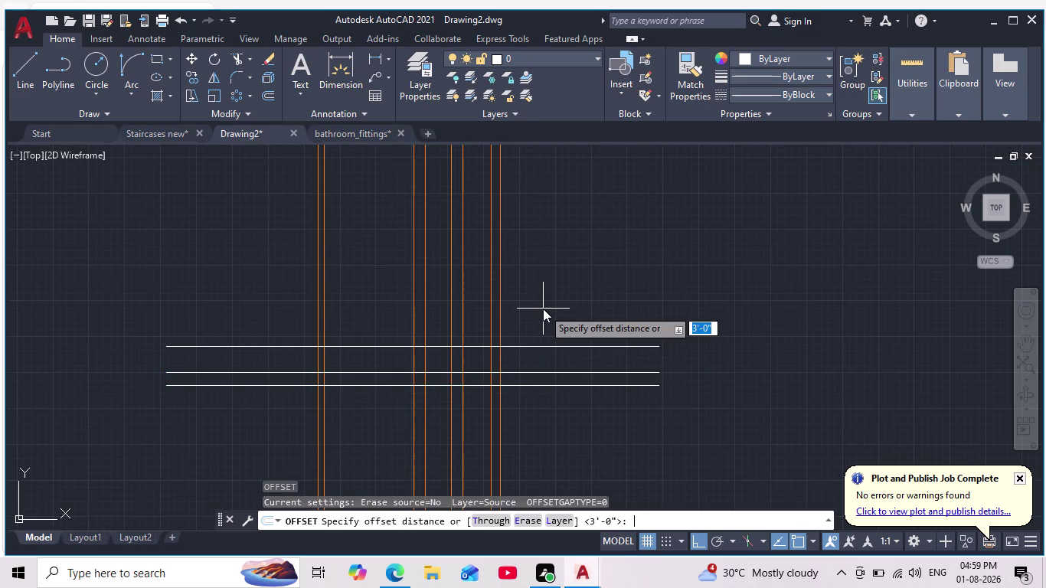
key(Return)
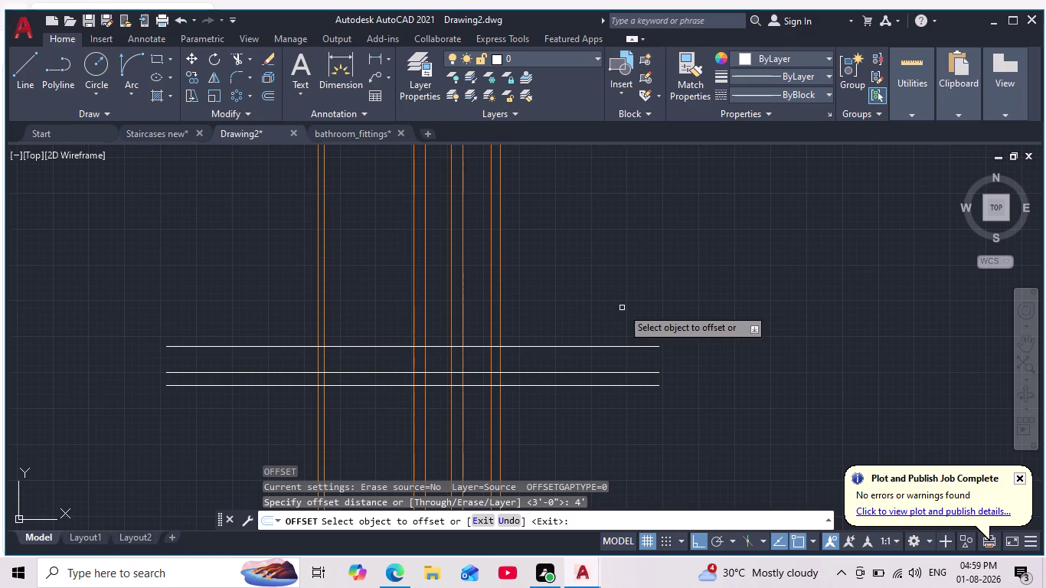
key(Escape)
key(Escape)
key(o)
key(Return)
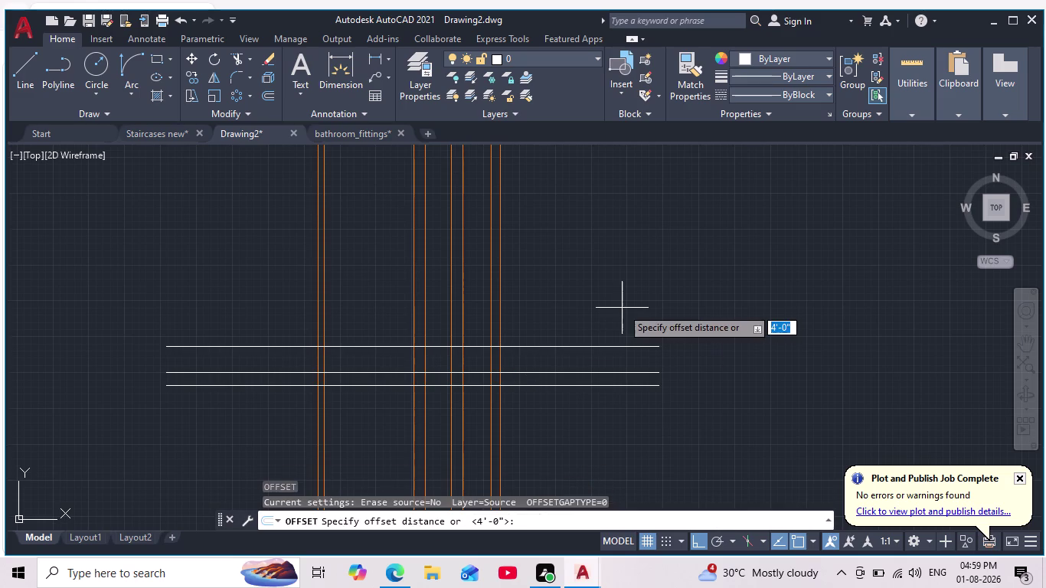
text(4')
key(Return)
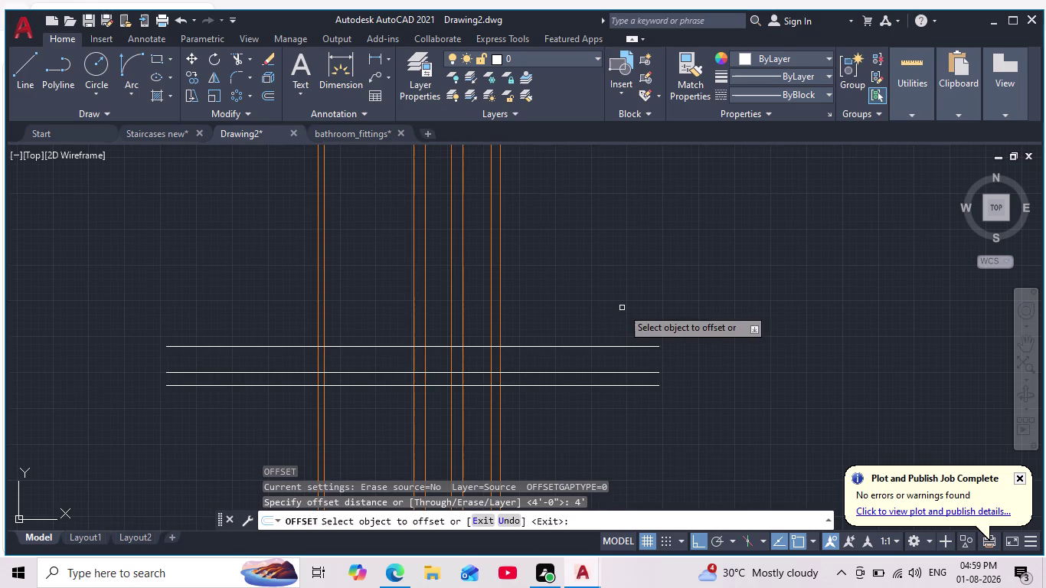
click(530, 347)
click(556, 252)
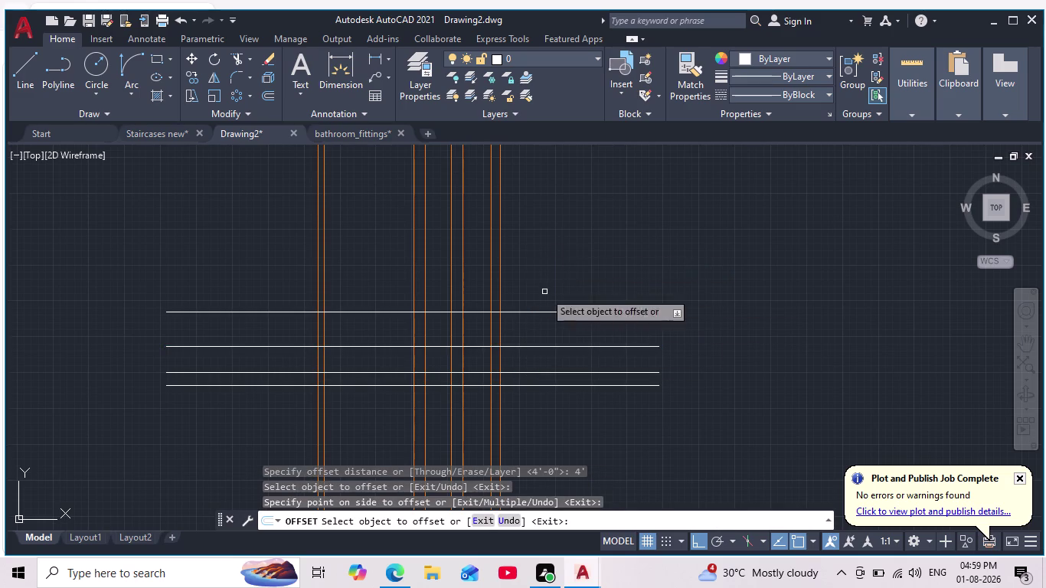
Offset the top line up 3', then the new top line up 6".
scroll(up, 3)
key(Return)
key(Return)
text(3')
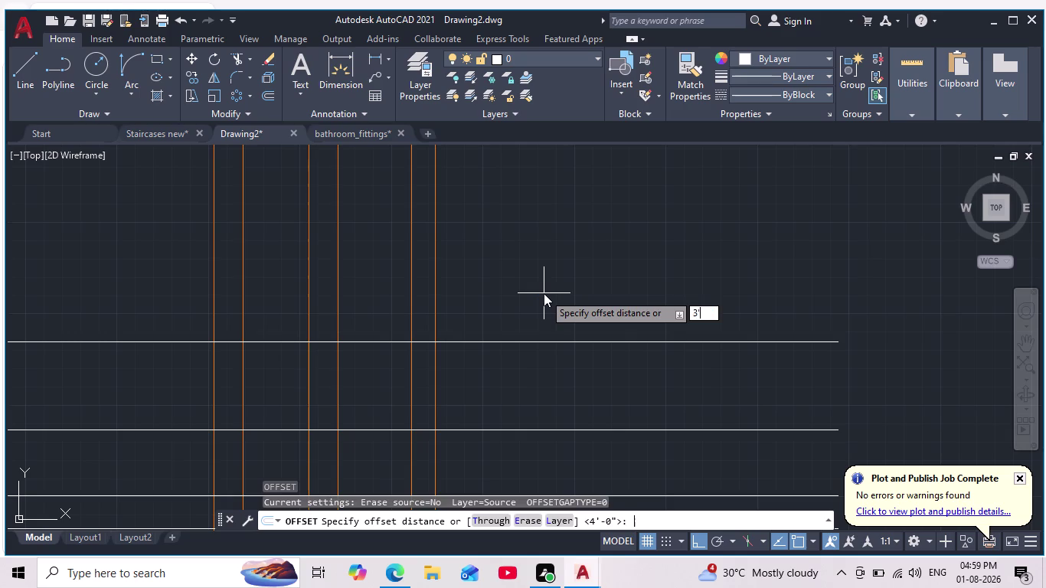
key(Return)
scroll(down, 3)
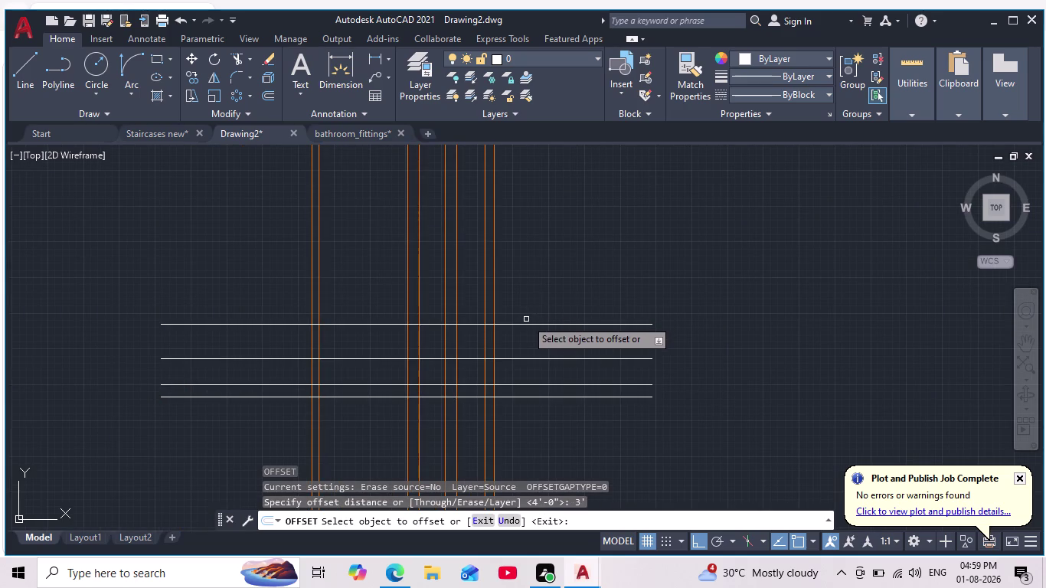
click(524, 323)
click(528, 270)
key(Return)
key(Return)
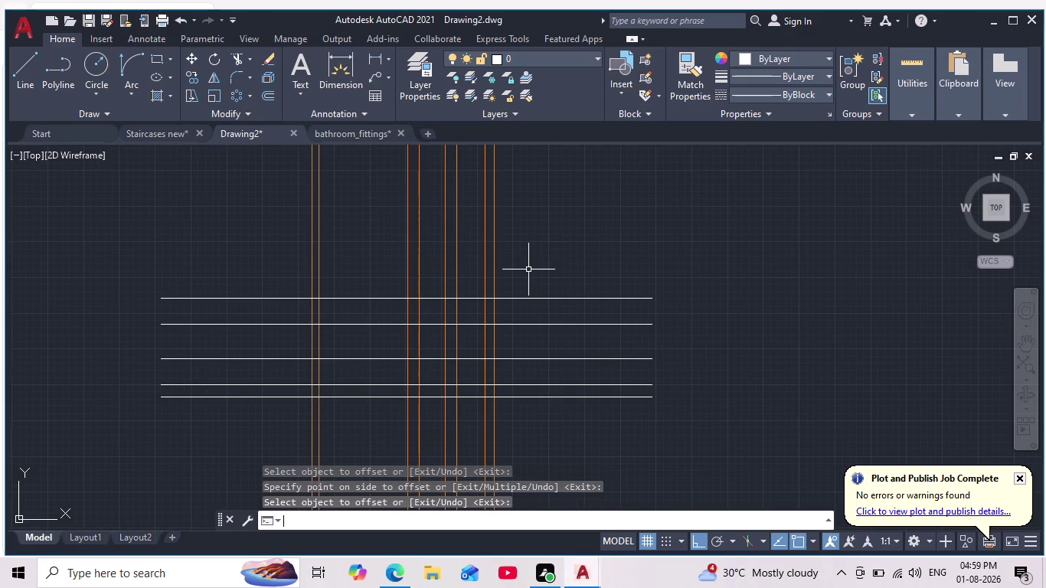
key(6)
key(Return)
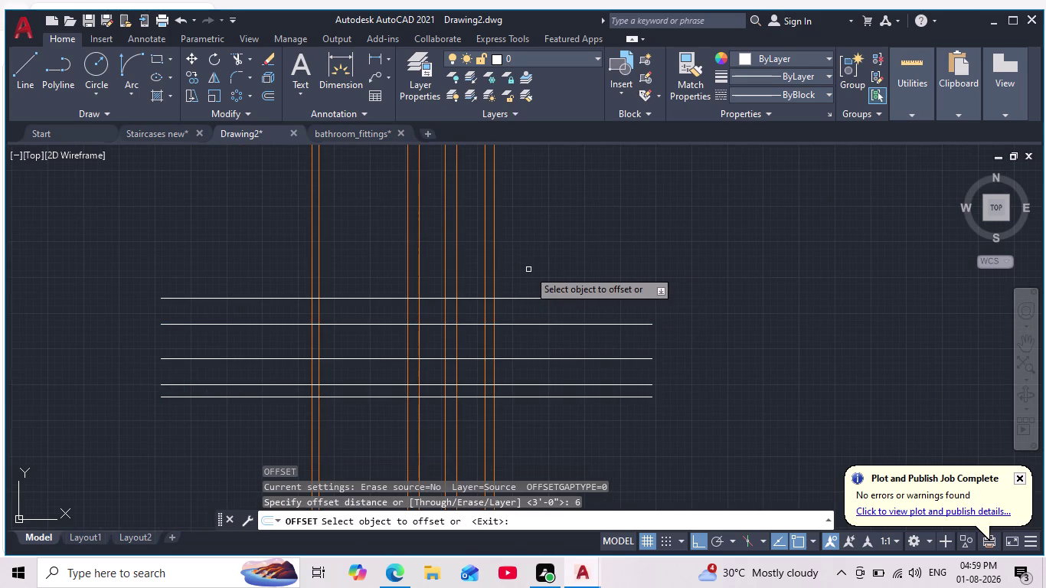
click(509, 298)
click(522, 262)
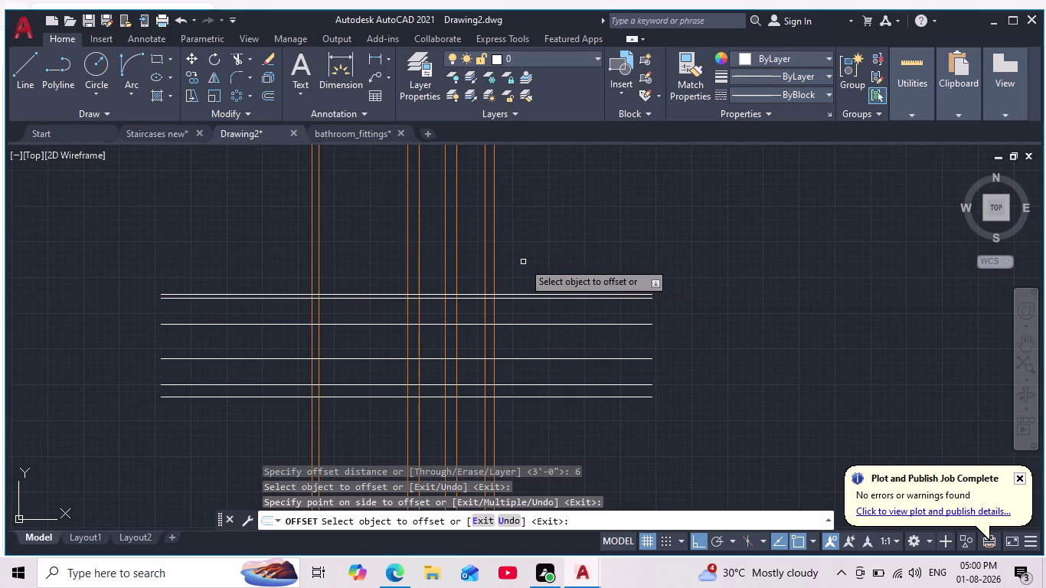
Offset the top line up 3'6" to complete the stack of level lines.
key(Return)
key(Return)
text(3'6)
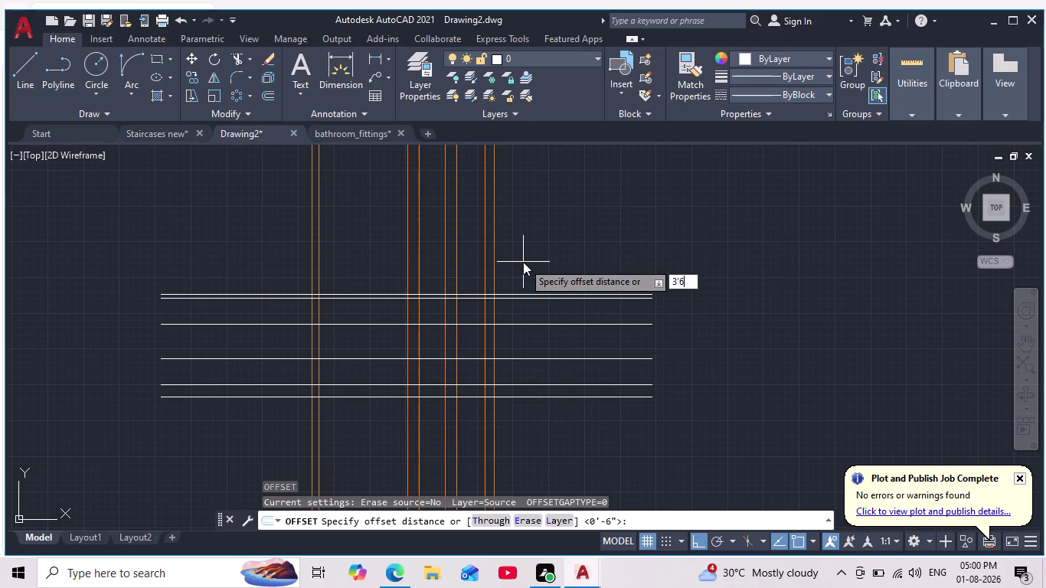
text(")
key(Return)
scroll(up, 3)
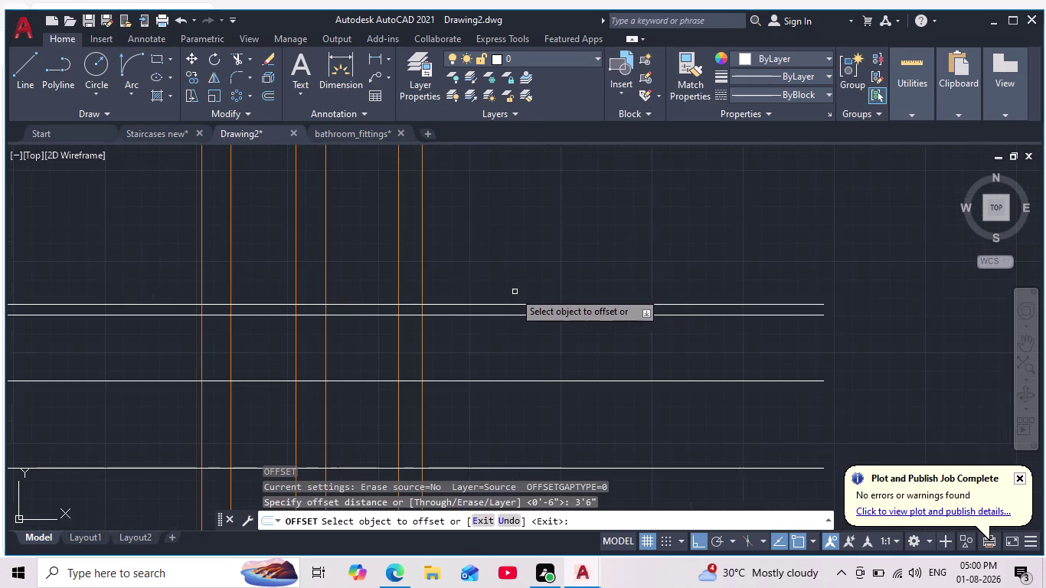
click(488, 305)
click(501, 208)
scroll(down, 3)
scroll(down, 3)
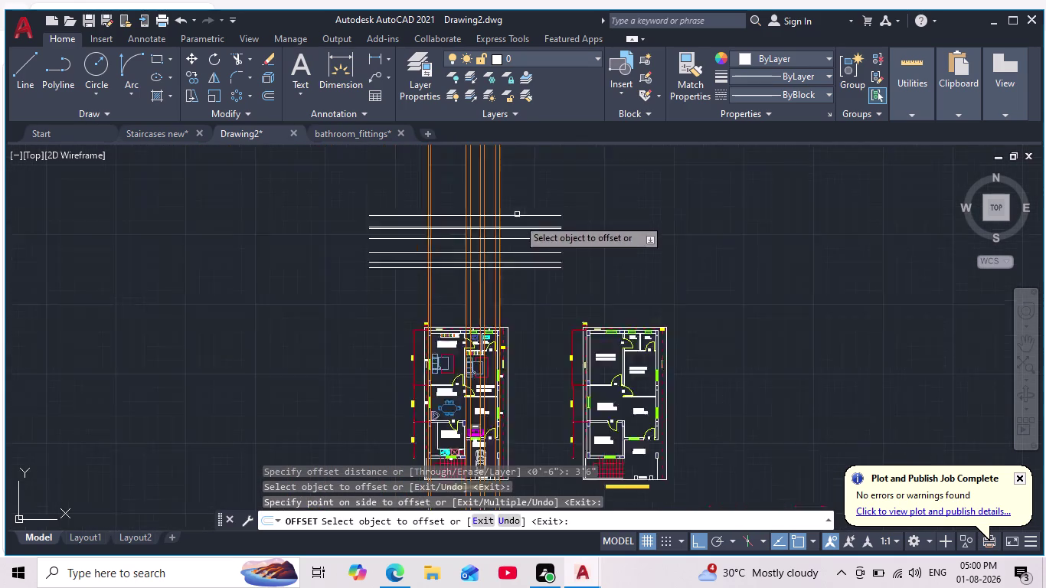
scroll(up, 3)
key(Escape)
key(Escape)
key(Escape)
middle_drag(579, 247, 610, 306)
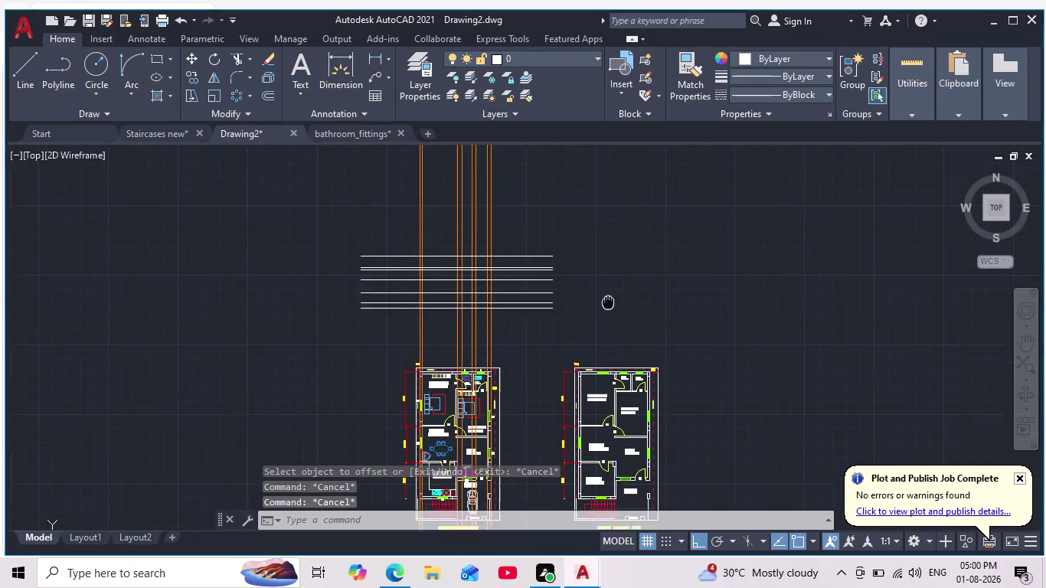
middle_drag(610, 306, 614, 309)
scroll(up, 3)
scroll(down, 3)
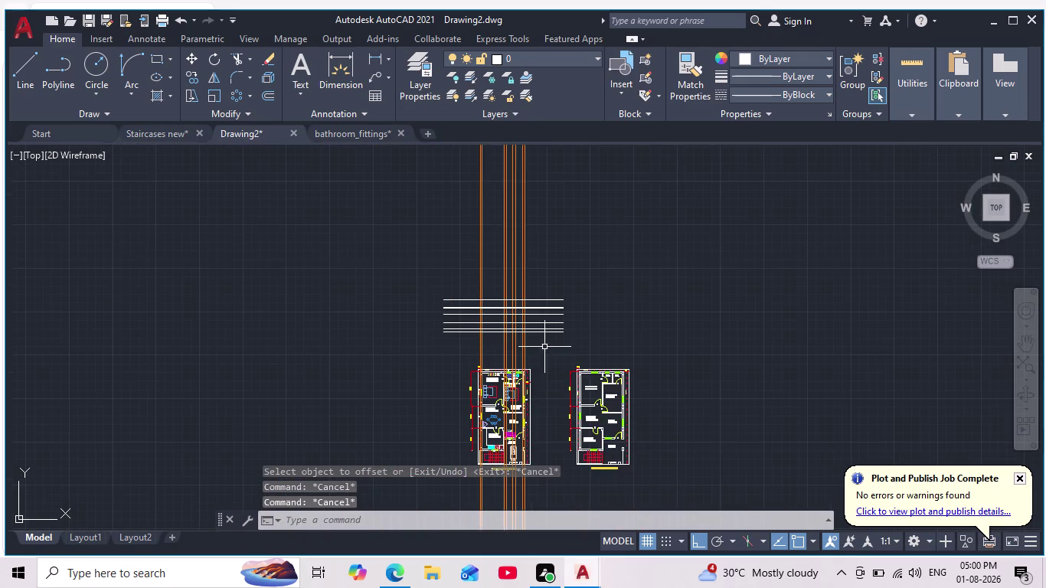
scroll(up, 3)
middle_drag(558, 354, 583, 385)
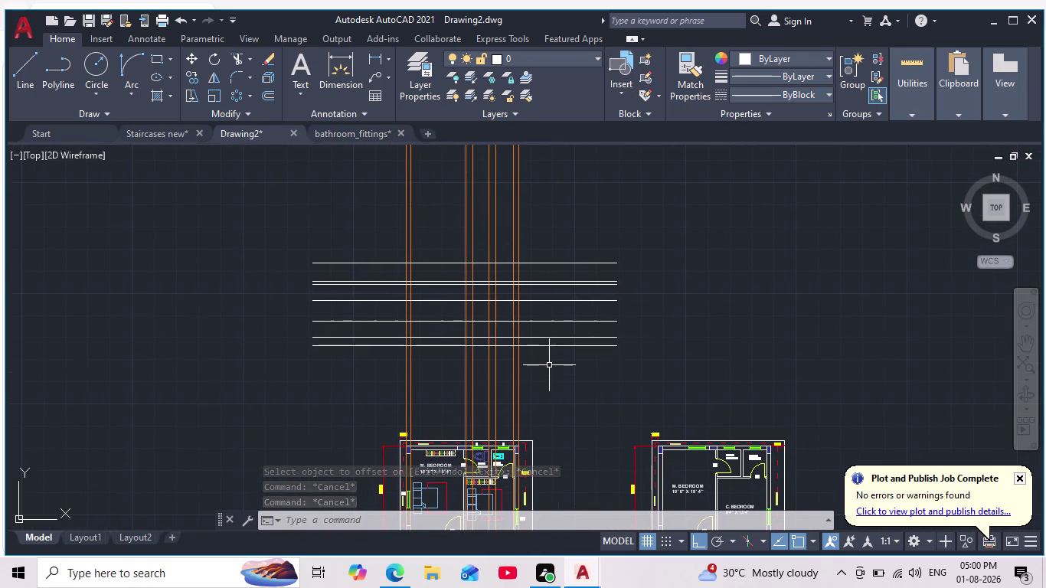
scroll(up, 3)
scroll(down, 3)
Pan and zoom around the ground and upper floor plans.
middle_drag(557, 377, 580, 205)
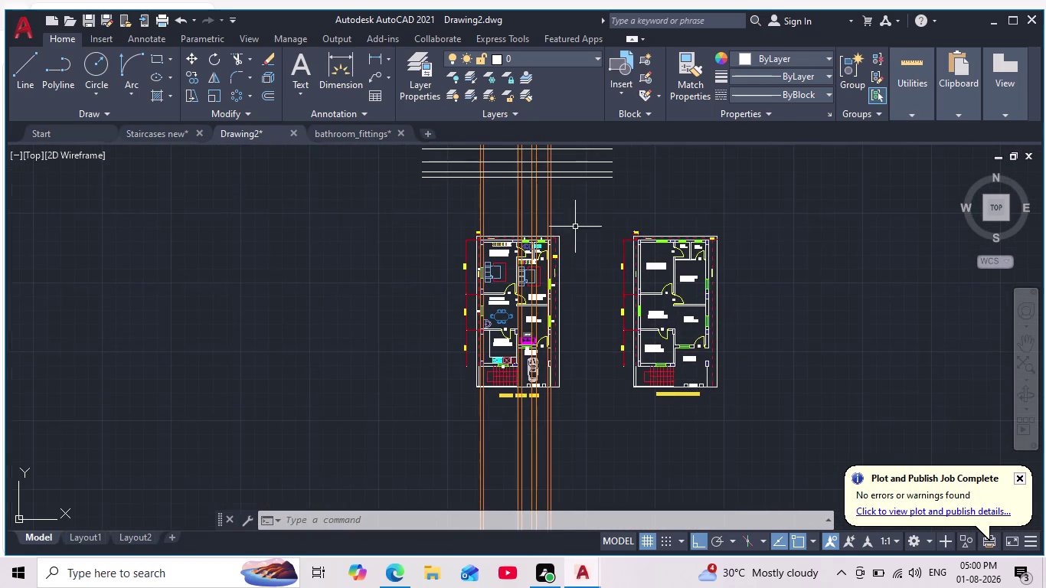
scroll(up, 3)
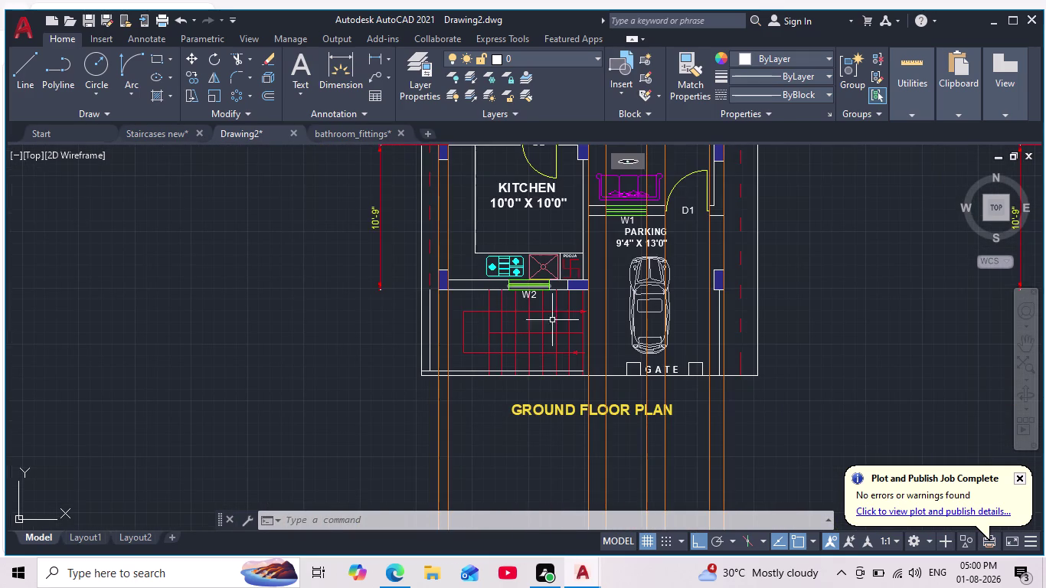
scroll(up, 3)
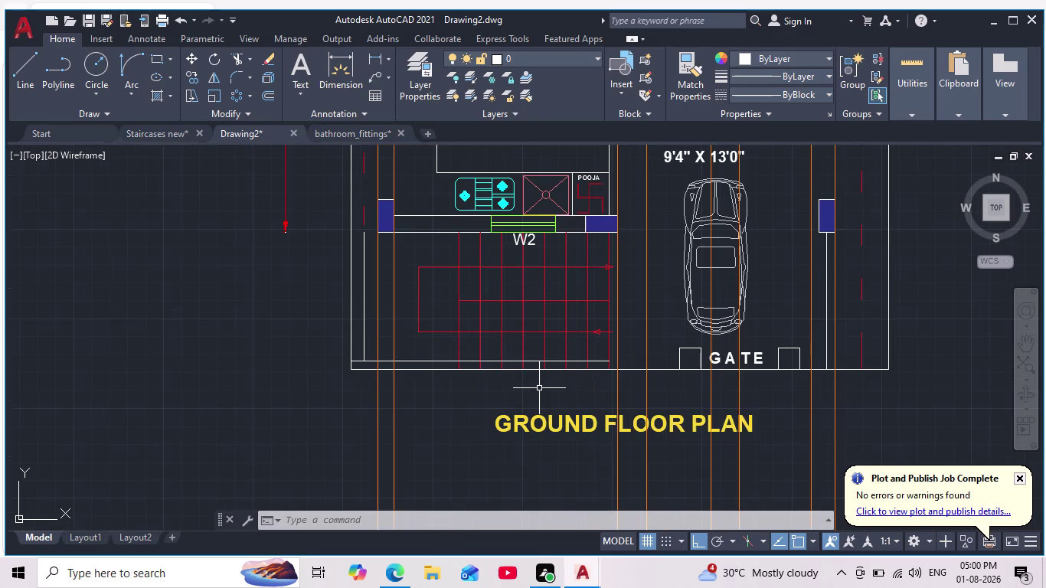
middle_drag(539, 389, 437, 407)
scroll(down, 3)
scroll(up, 3)
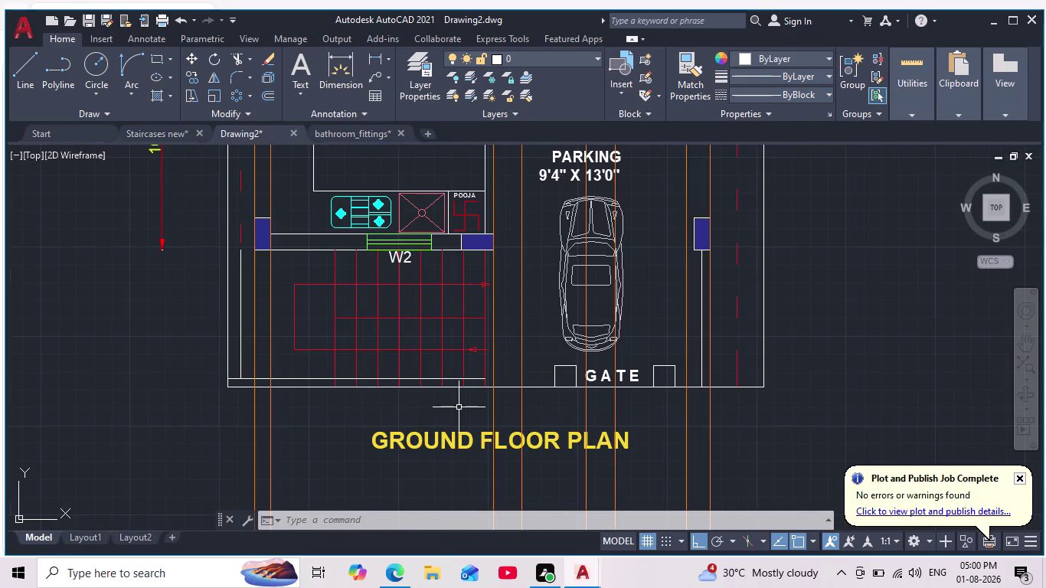
scroll(down, 3)
scroll(down, 3)
middle_drag(459, 403, 380, 461)
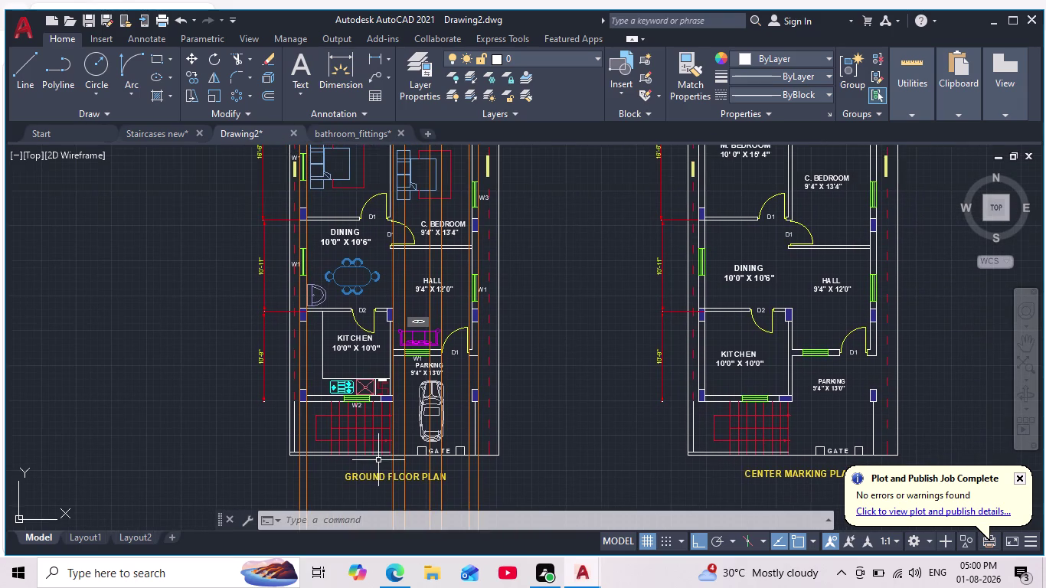
scroll(up, 3)
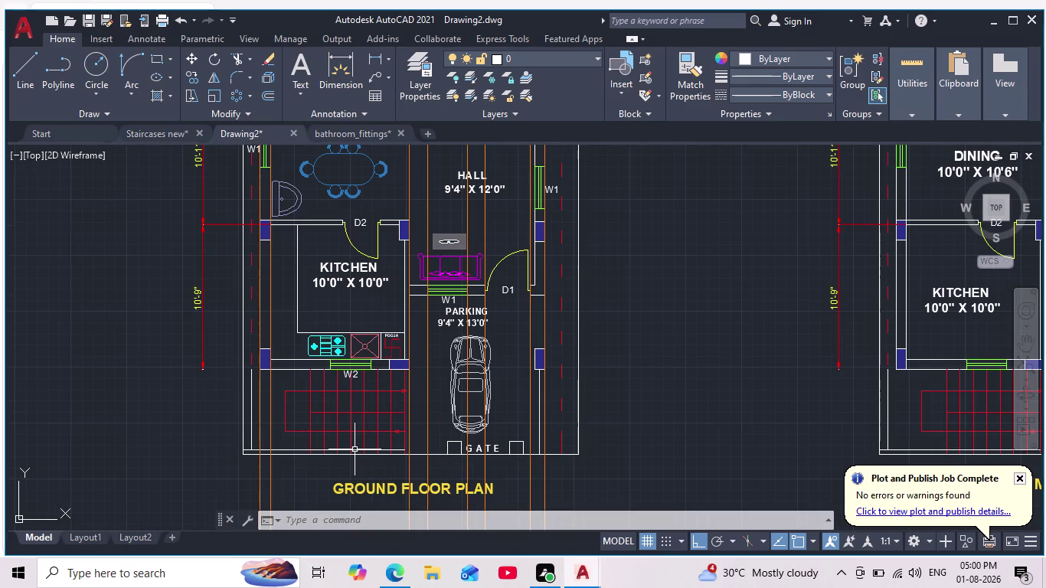
scroll(up, 3)
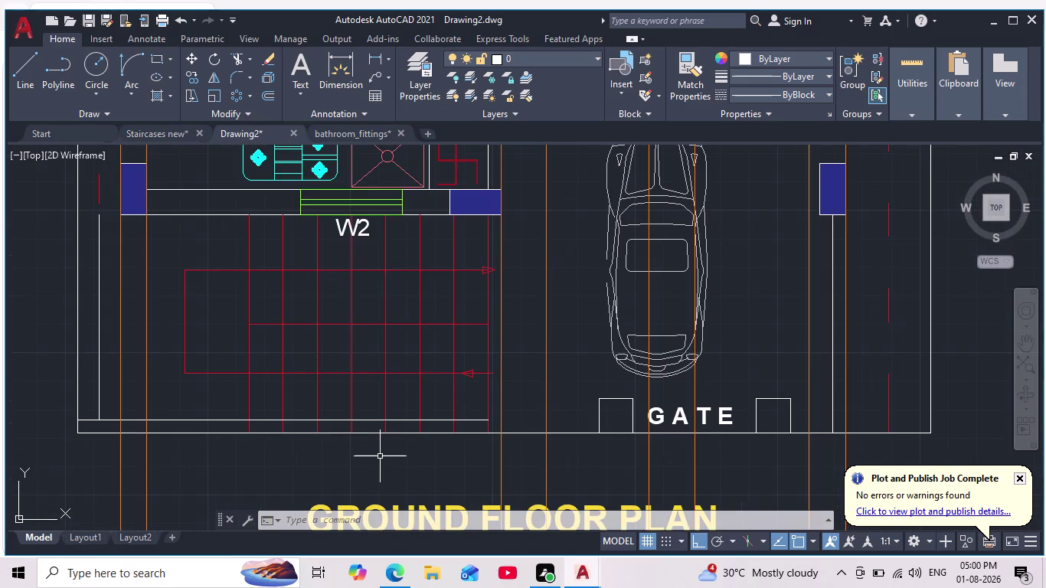
scroll(down, 3)
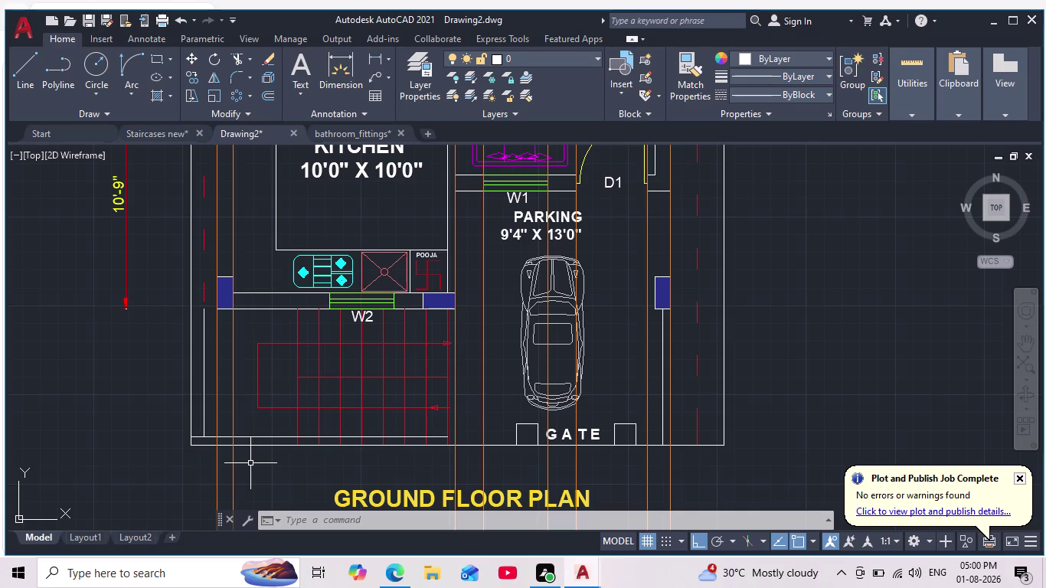
scroll(down, 3)
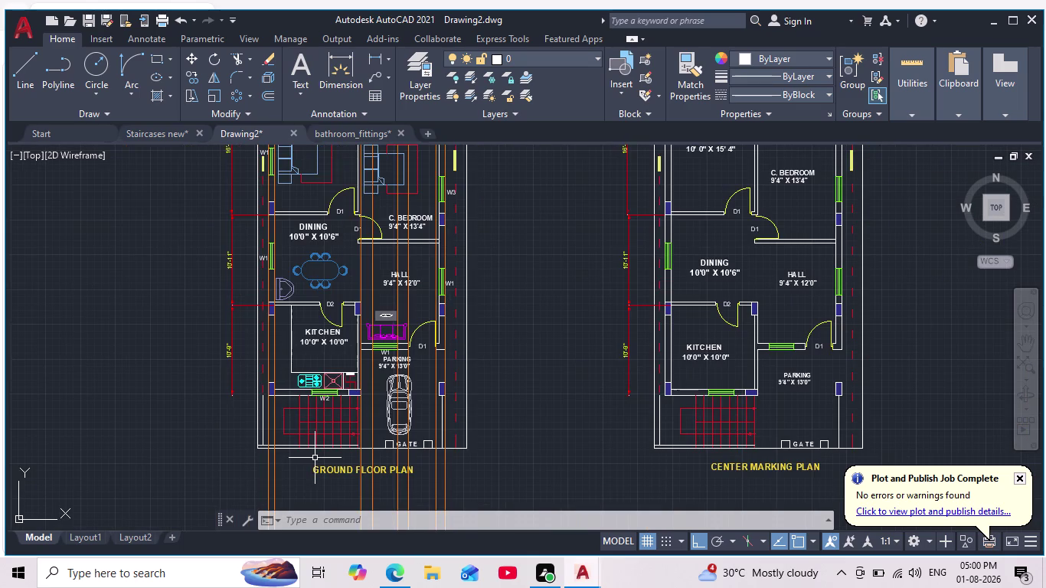
scroll(up, 3)
middle_drag(318, 459, 337, 376)
scroll(up, 3)
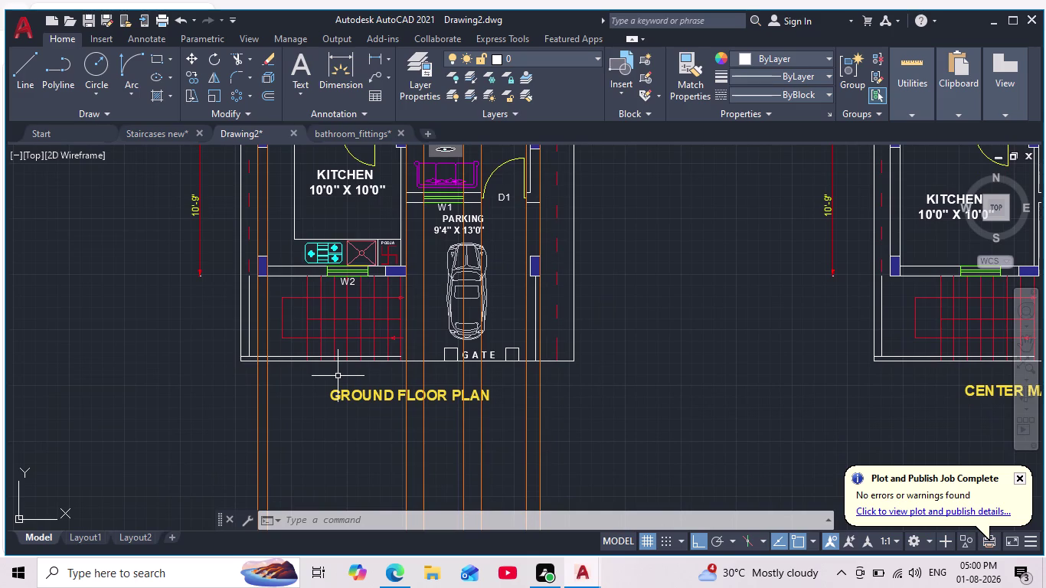
scroll(down, 3)
scroll(down, 3)
middle_drag(335, 373, 328, 467)
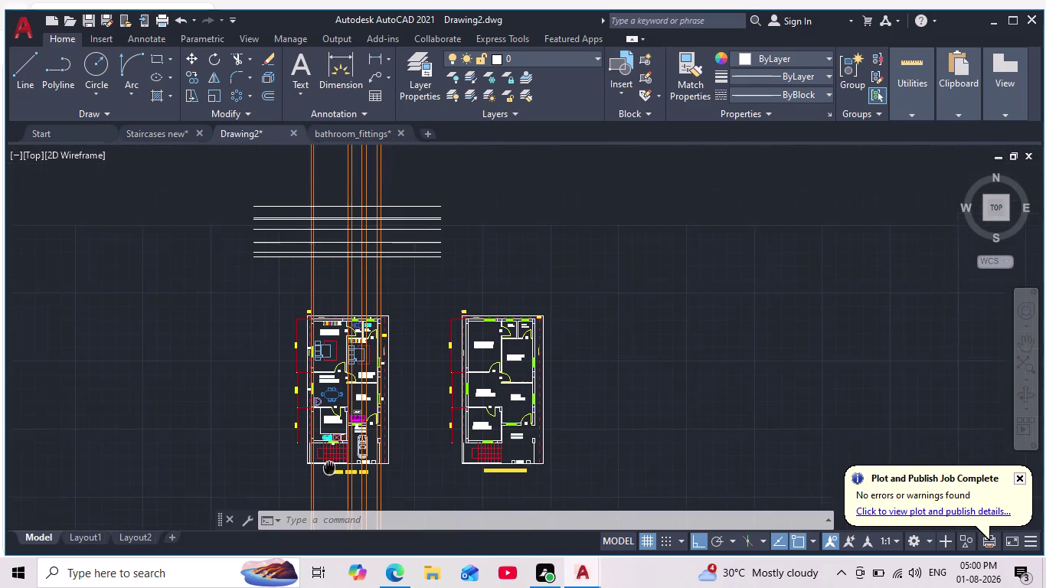
middle_drag(328, 466, 334, 472)
scroll(up, 3)
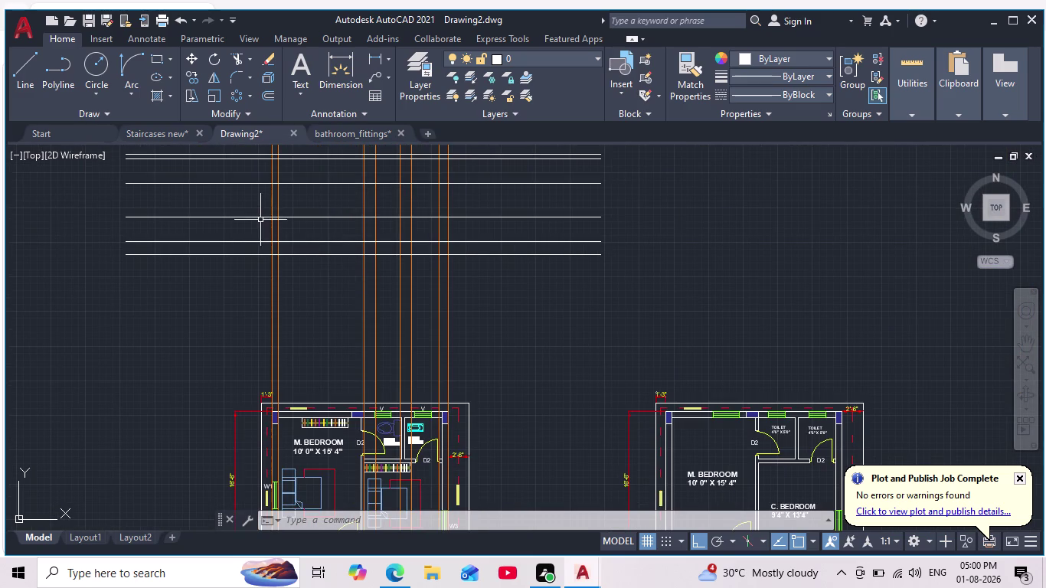
middle_drag(336, 286, 353, 234)
scroll(down, 3)
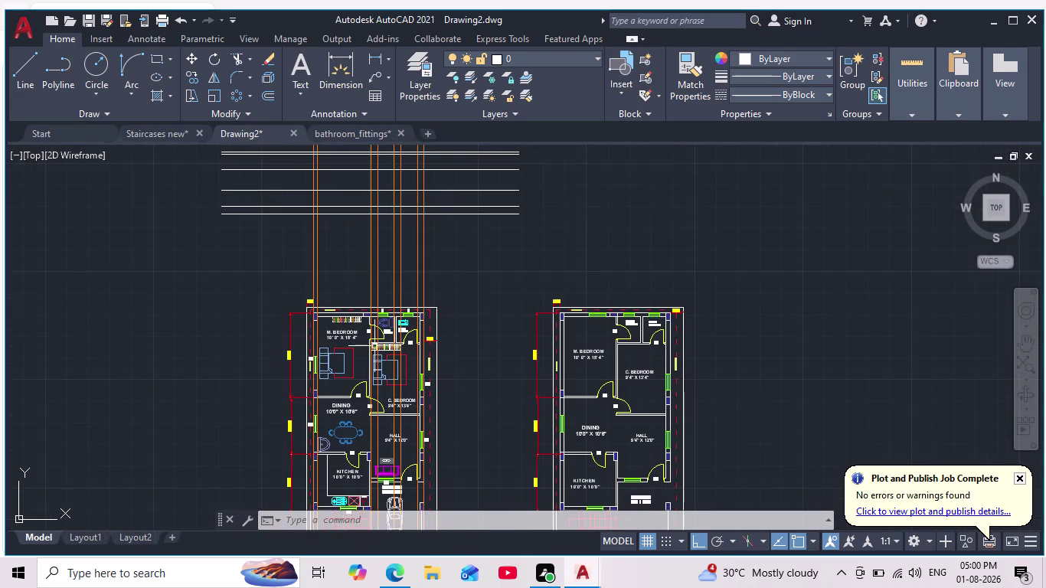
middle_drag(363, 350, 393, 241)
scroll(up, 3)
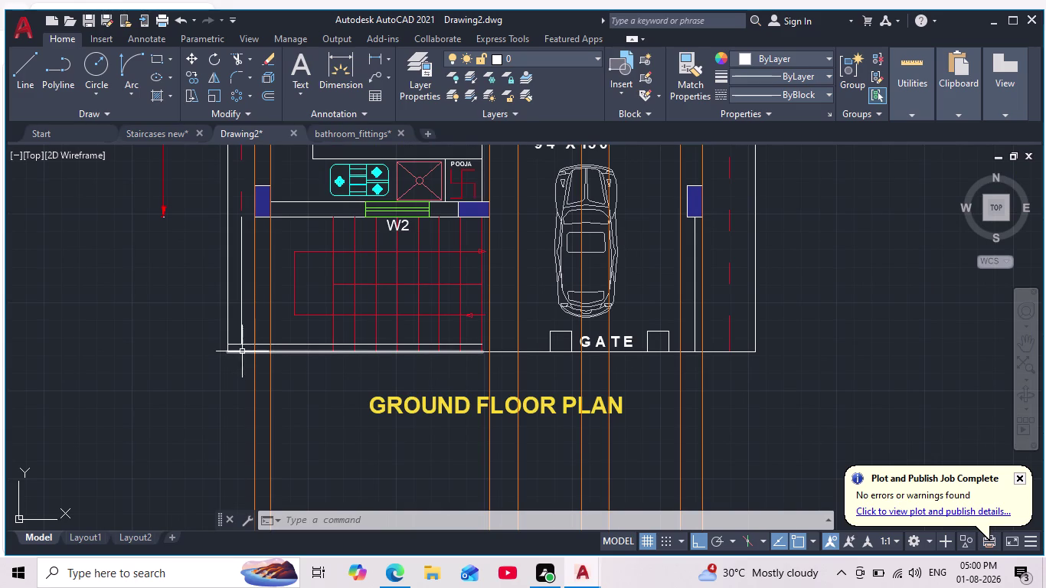
scroll(down, 3)
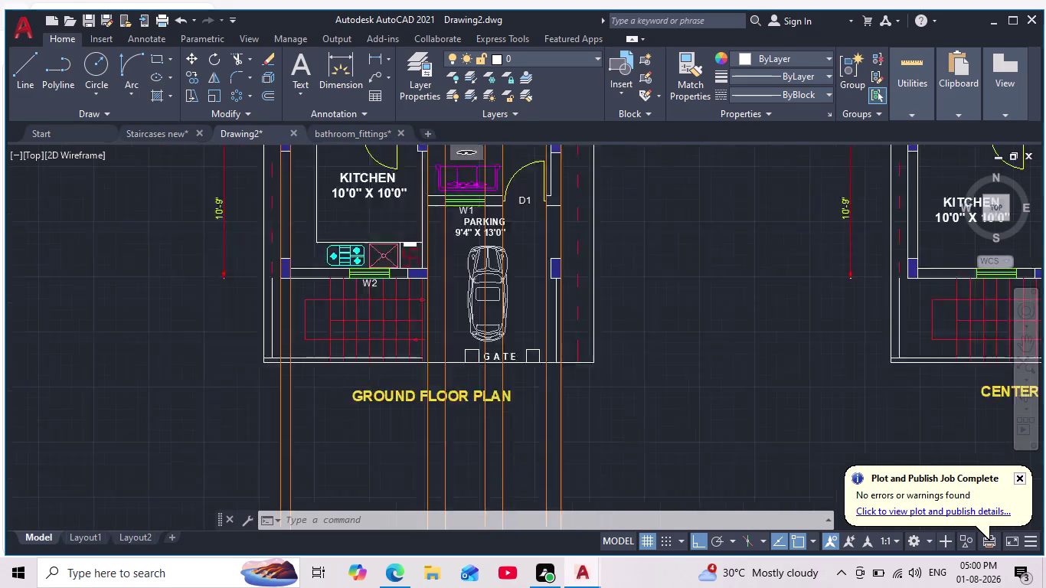
middle_drag(328, 381, 330, 457)
scroll(down, 3)
scroll(up, 3)
middle_drag(358, 333, 410, 208)
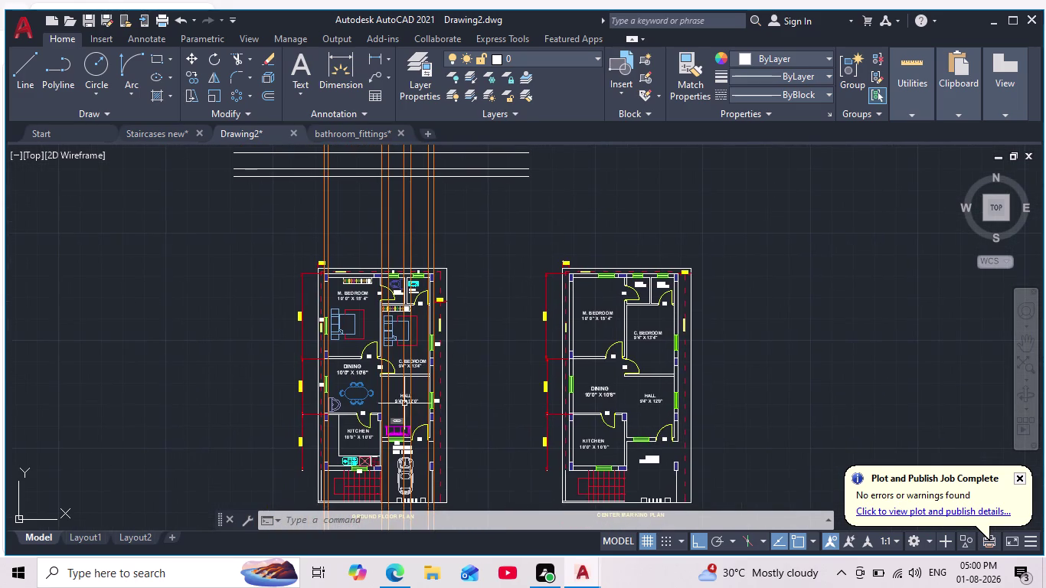
scroll(up, 3)
middle_drag(419, 365, 436, 242)
scroll(down, 3)
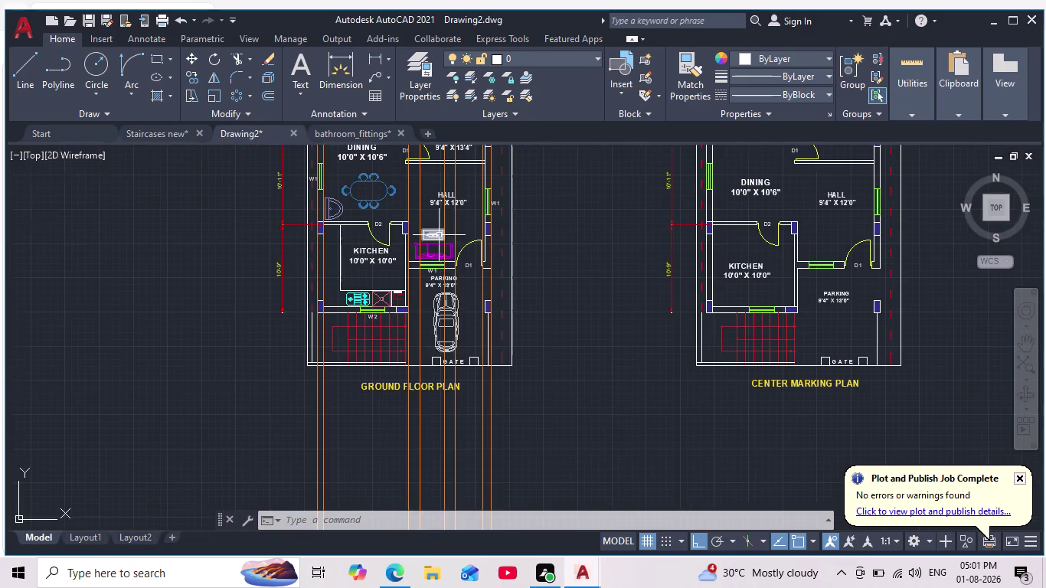
scroll(up, 3)
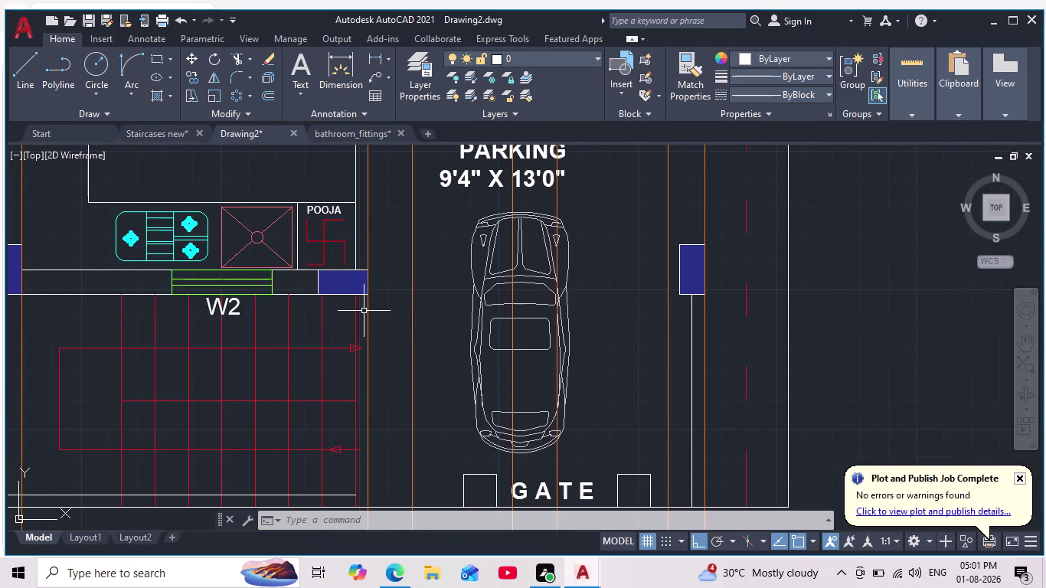
scroll(down, 3)
middle_drag(369, 315, 352, 374)
scroll(down, 3)
middle_drag(352, 374, 352, 374)
middle_drag(408, 267, 397, 424)
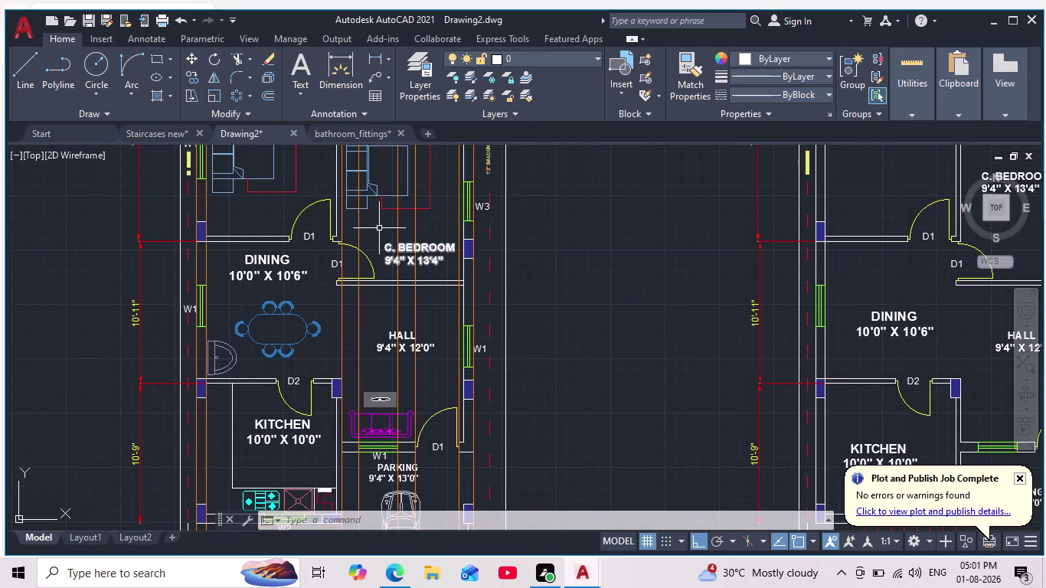
Centre the view on the horizontal elevation guide lines and start a new line.
middle_drag(379, 227, 362, 449)
middle_drag(372, 217, 341, 485)
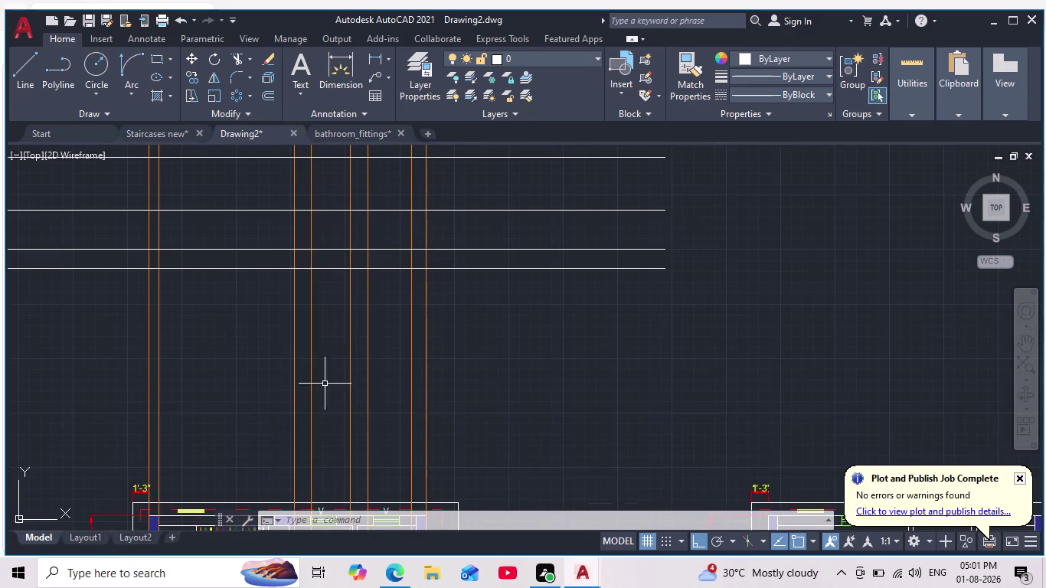
middle_drag(337, 232, 419, 362)
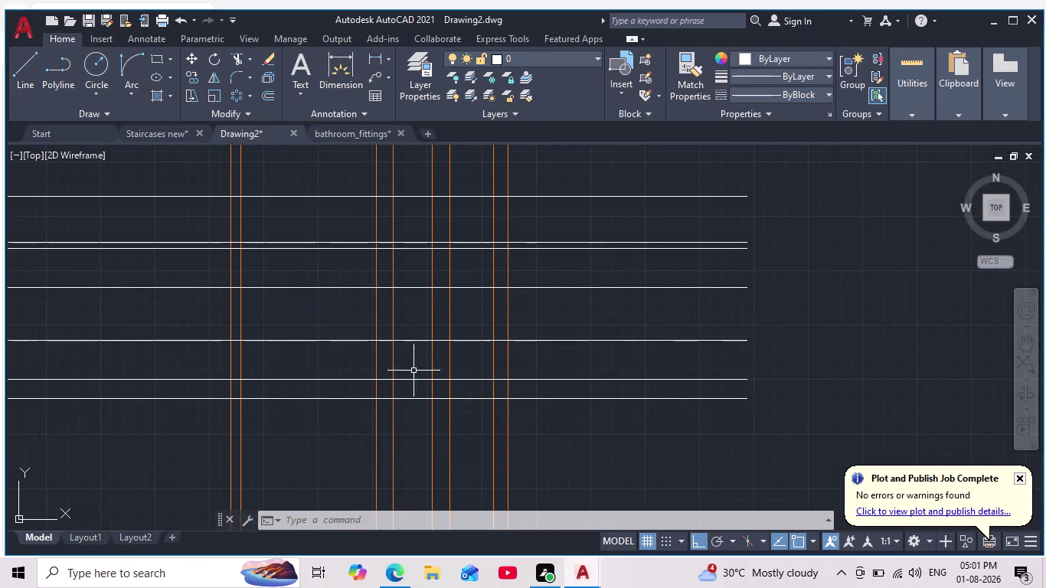
scroll(down, 3)
scroll(up, 3)
scroll(up, 3)
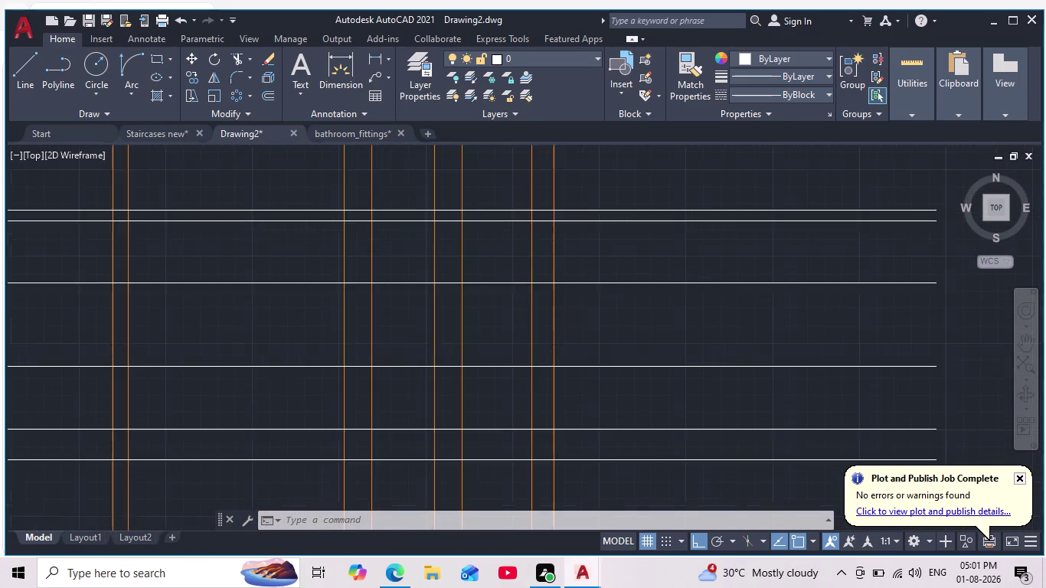
scroll(up, 3)
scroll(up, 3)
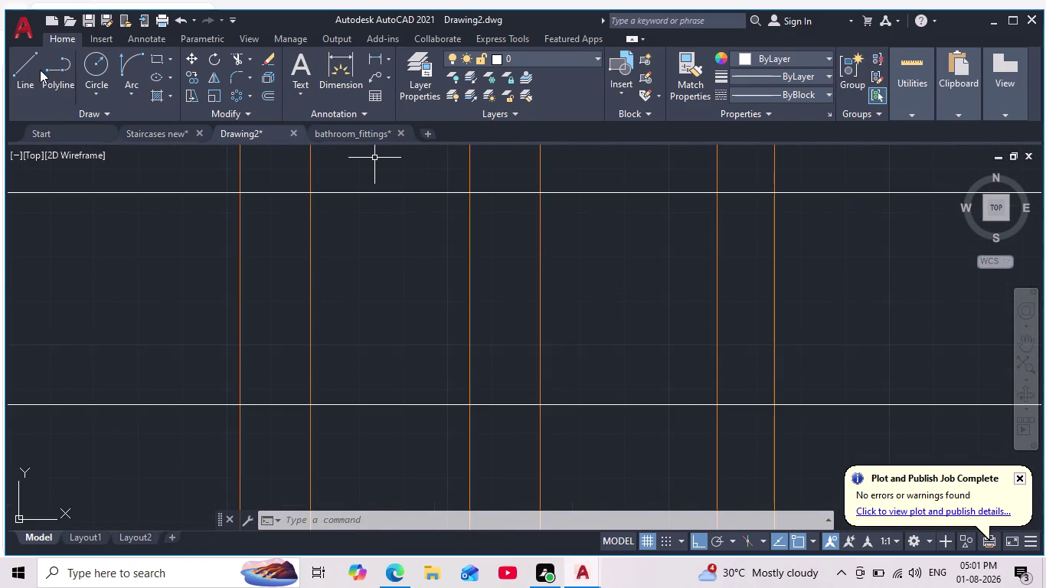
click(31, 69)
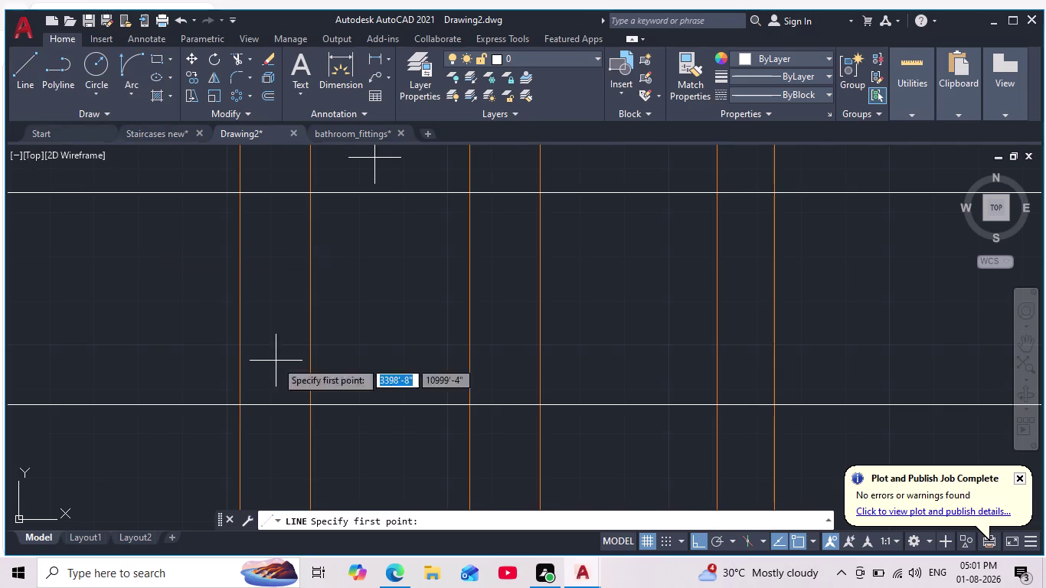
Draw a closed rectangular outline between the two horizontal guide lines.
click(309, 401)
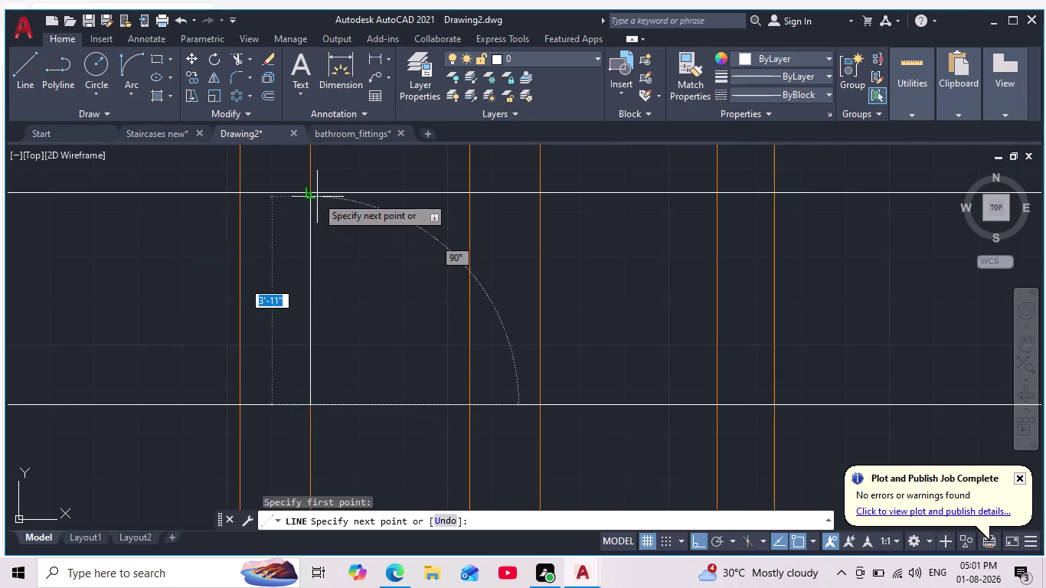
click(313, 192)
click(471, 199)
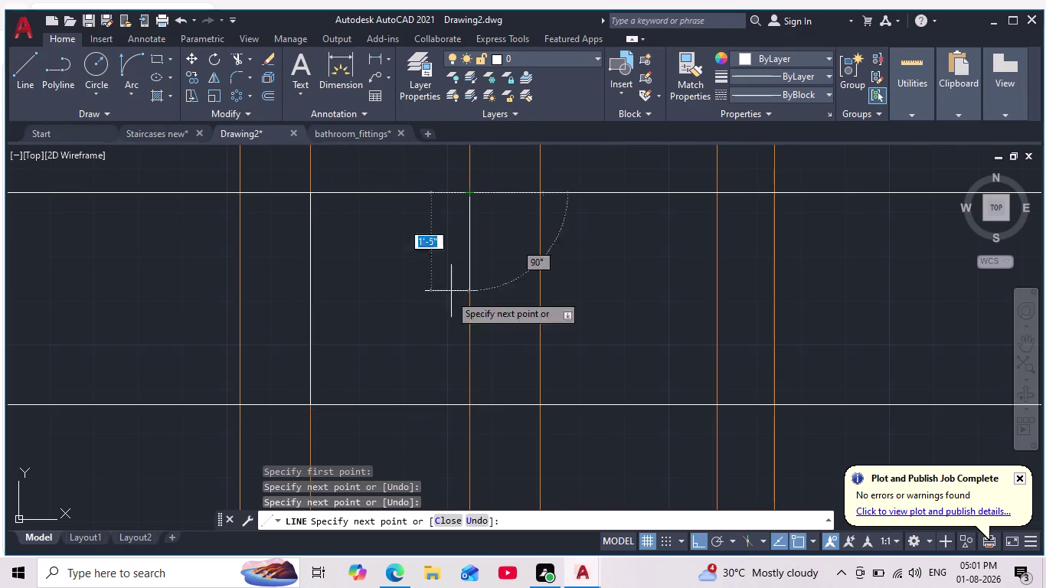
click(475, 405)
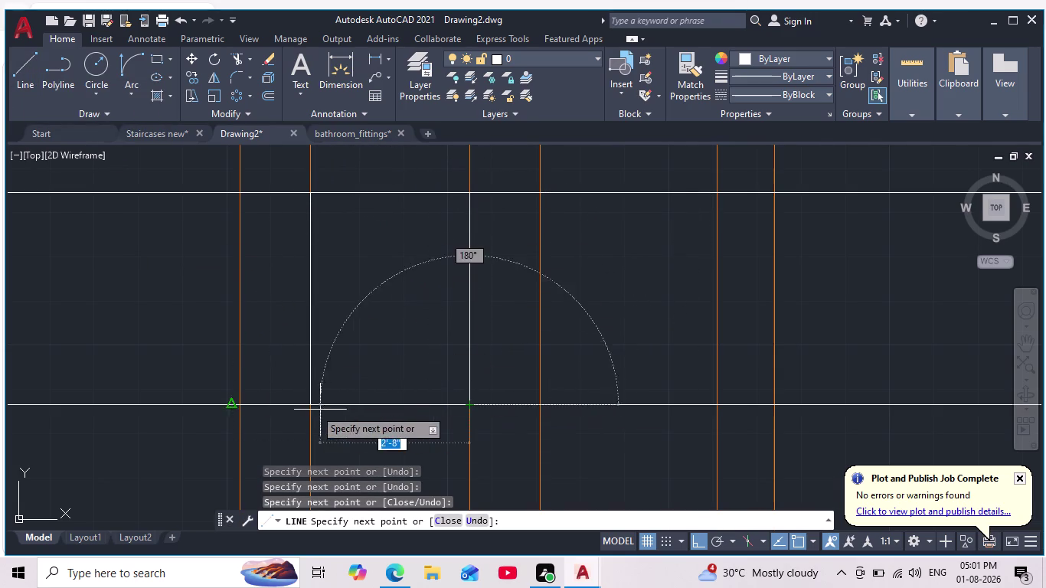
click(312, 409)
key(Escape)
Window-select the two stray line segments and delete them.
scroll(down, 3)
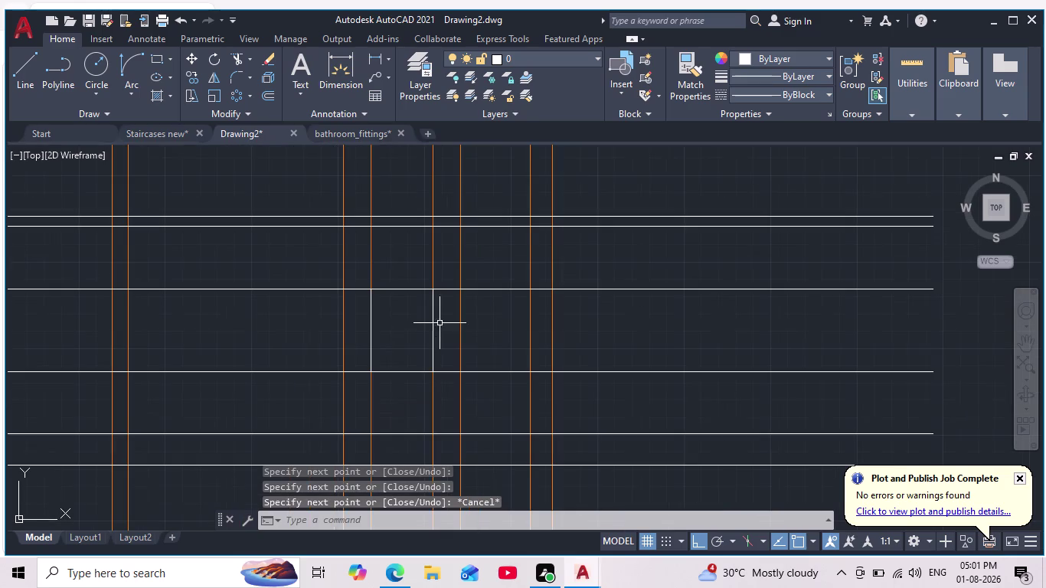
middle_drag(405, 357, 444, 300)
scroll(up, 3)
click(504, 344)
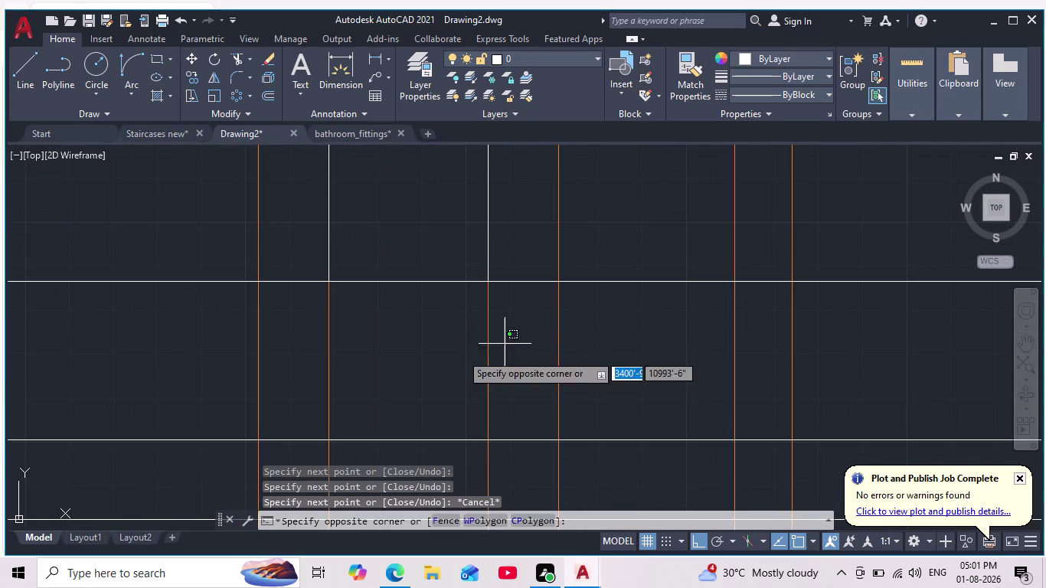
click(303, 358)
key(Delete)
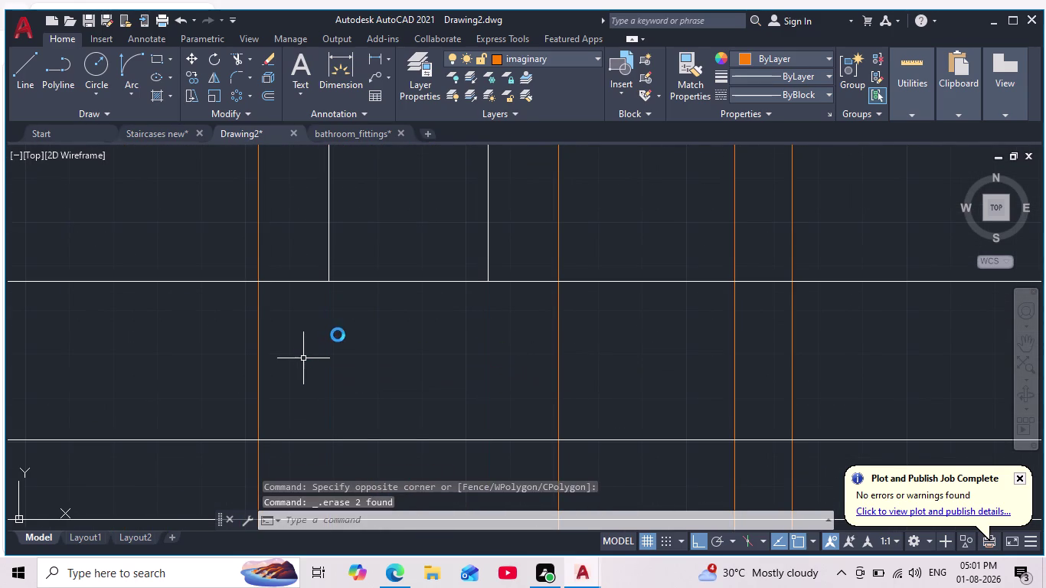
Cancel a further selection and pan back down to the ground floor plan.
scroll(down, 3)
scroll(down, 3)
middle_drag(365, 355, 383, 409)
scroll(down, 3)
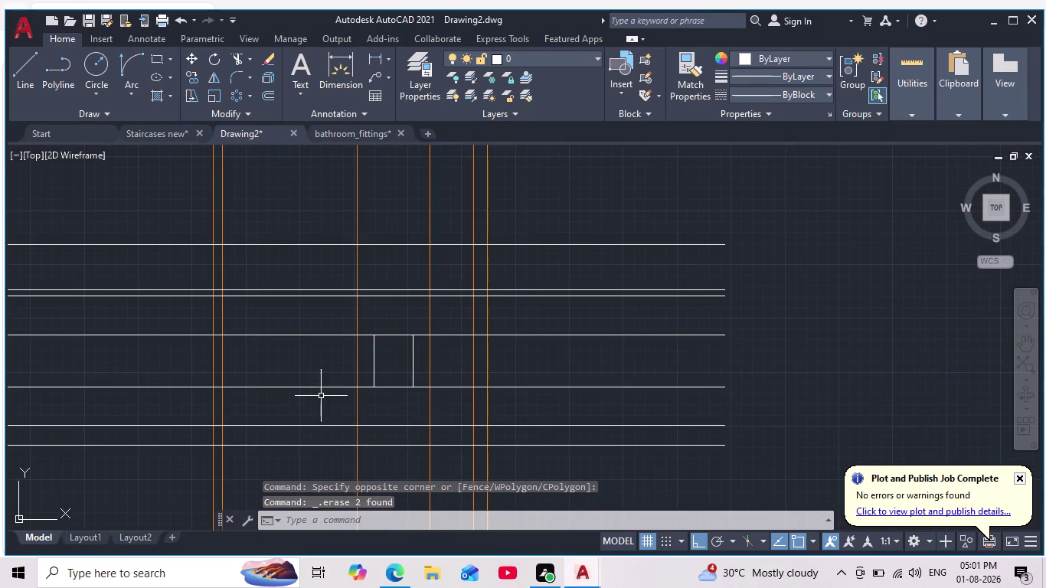
scroll(up, 3)
click(324, 398)
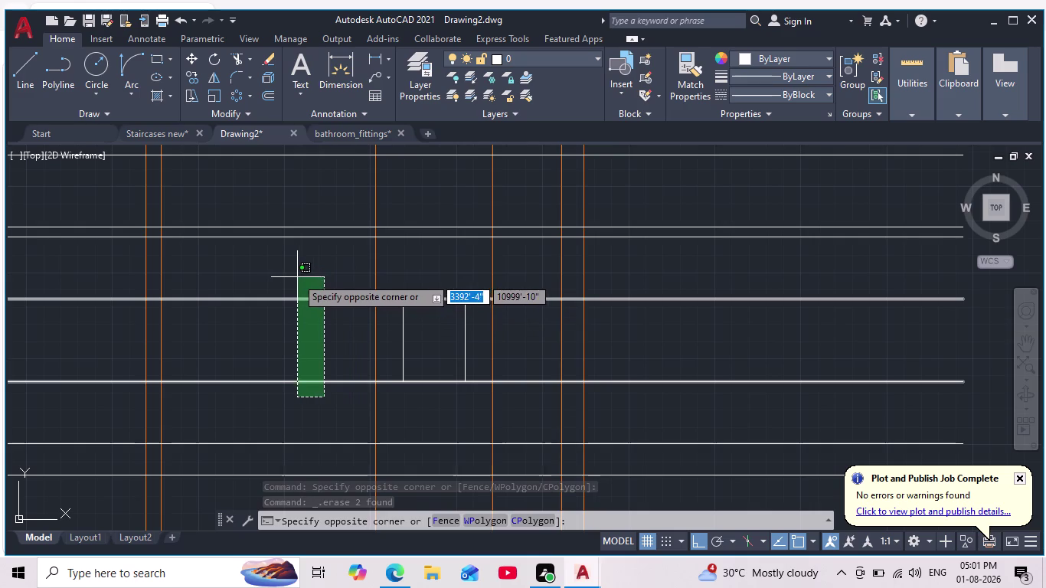
key(Escape)
scroll(down, 3)
middle_drag(481, 369, 463, 261)
scroll(down, 3)
middle_drag(480, 430, 470, 277)
scroll(up, 3)
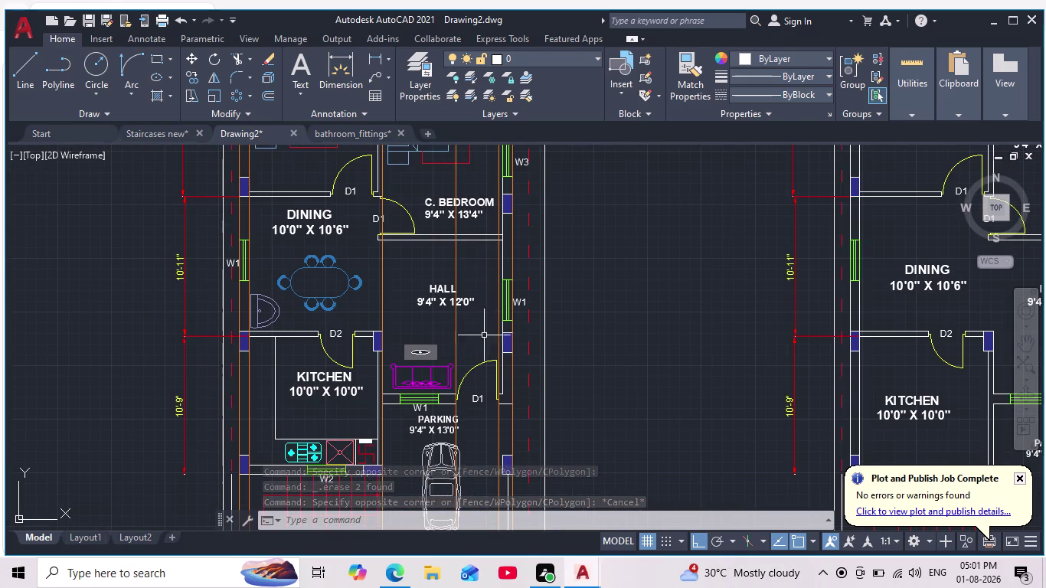
Pan up from the floor plans to centre the front elevation lines.
scroll(down, 3)
scroll(up, 3)
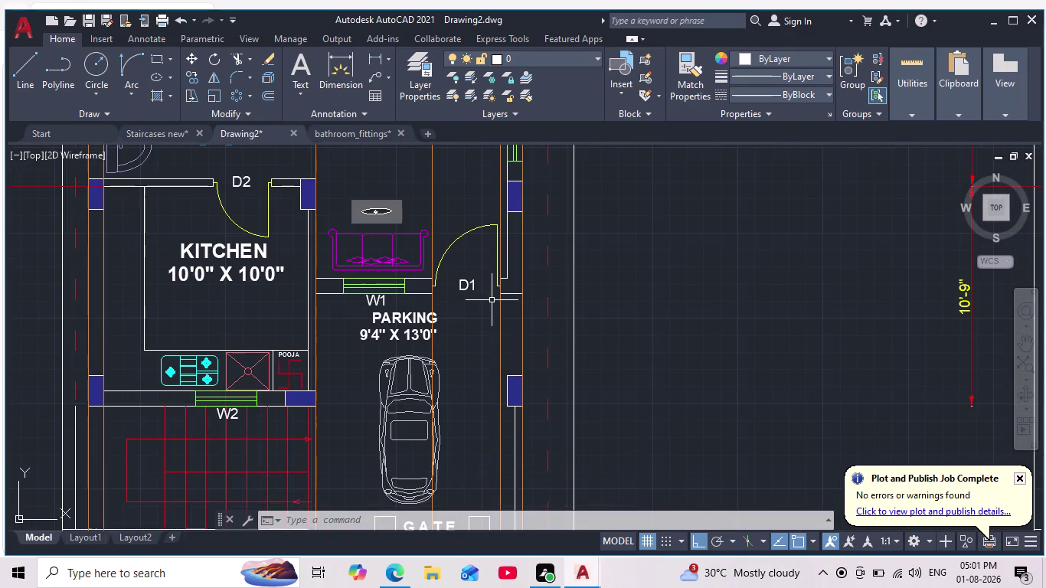
scroll(up, 3)
middle_drag(488, 323, 455, 510)
scroll(down, 3)
middle_drag(435, 280, 429, 567)
scroll(down, 3)
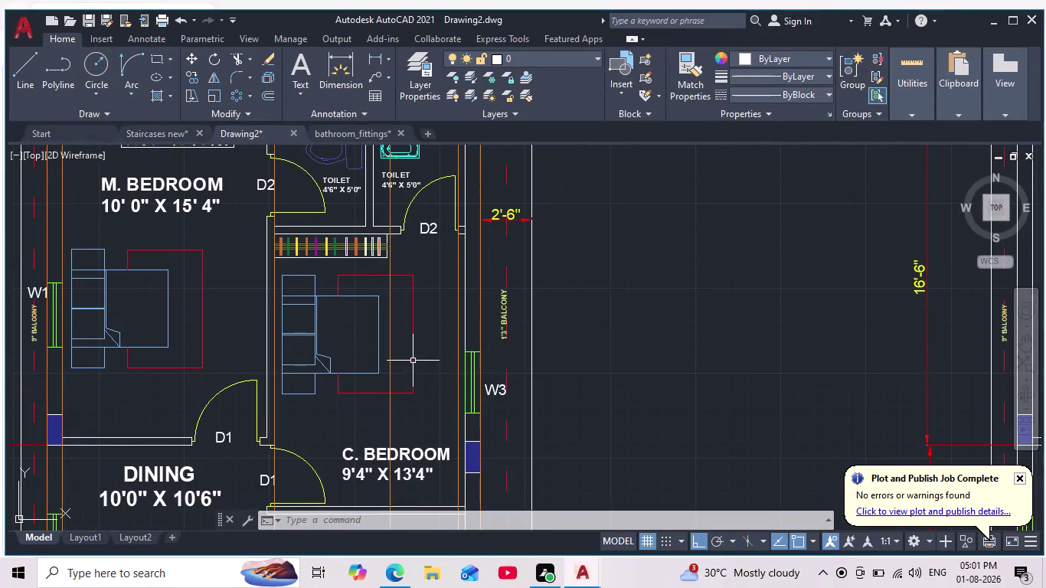
middle_drag(449, 249, 461, 561)
scroll(down, 3)
middle_drag(466, 279, 514, 561)
scroll(down, 3)
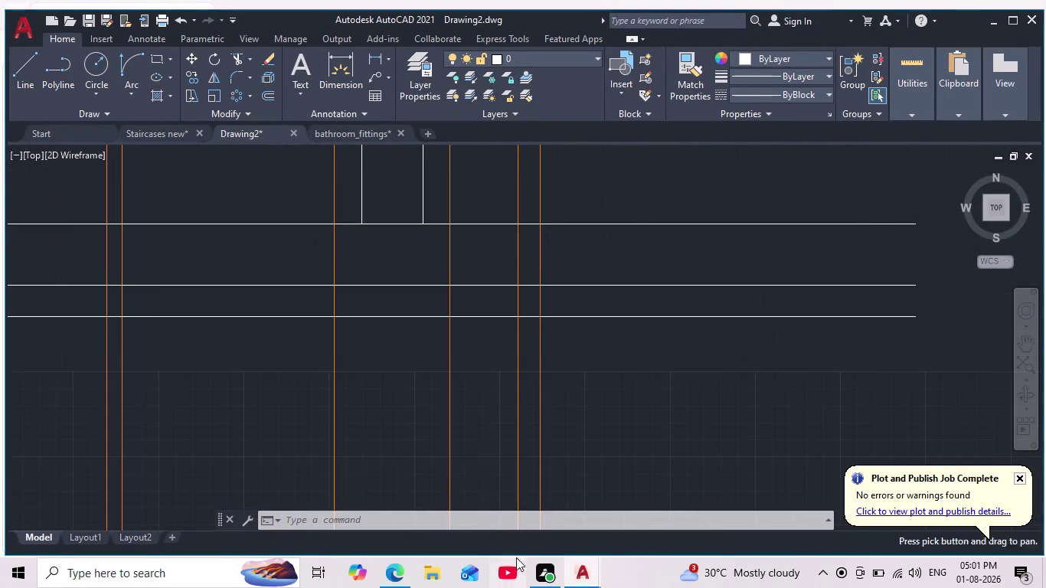
middle_drag(490, 264, 477, 356)
scroll(down, 3)
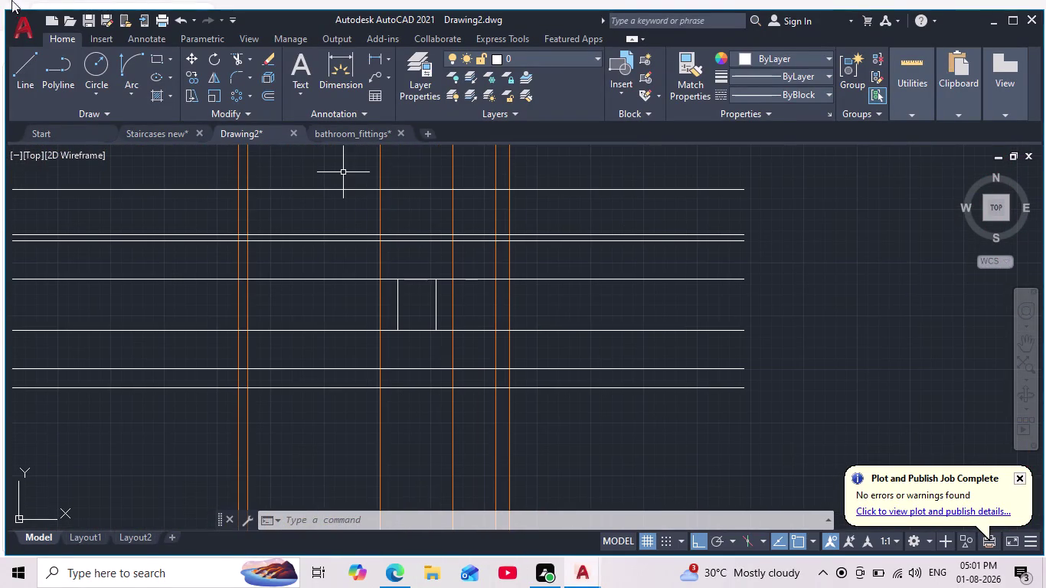
Draw a connected line outlining the wall edge and opening on the elevation.
click(29, 70)
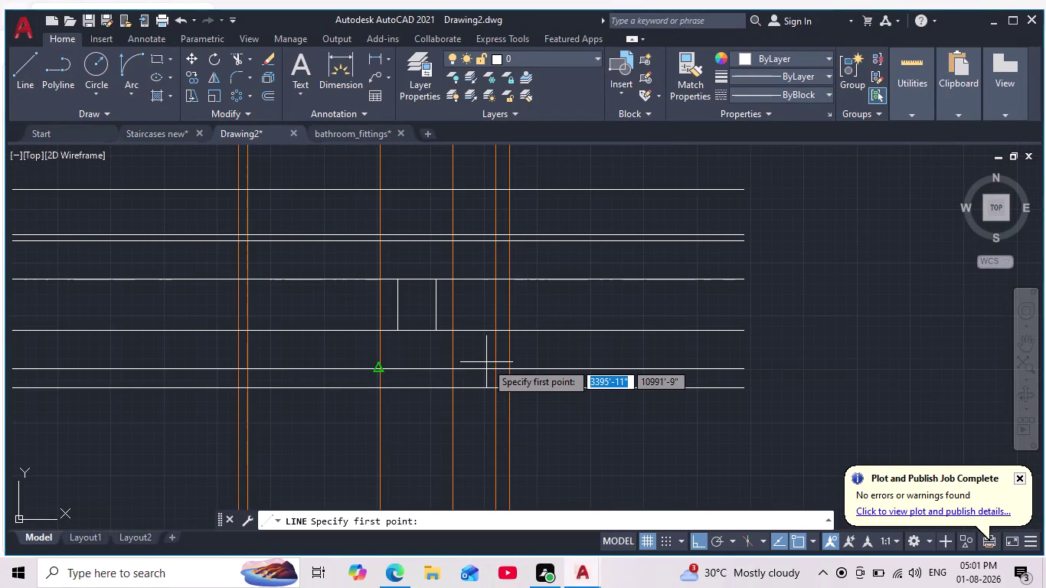
scroll(up, 3)
middle_drag(496, 370, 578, 403)
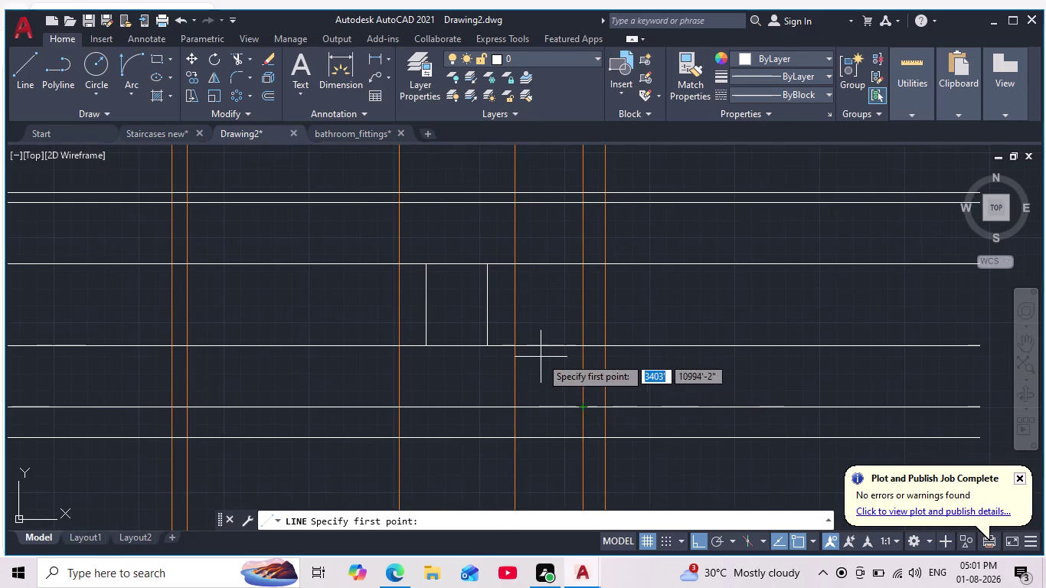
click(516, 405)
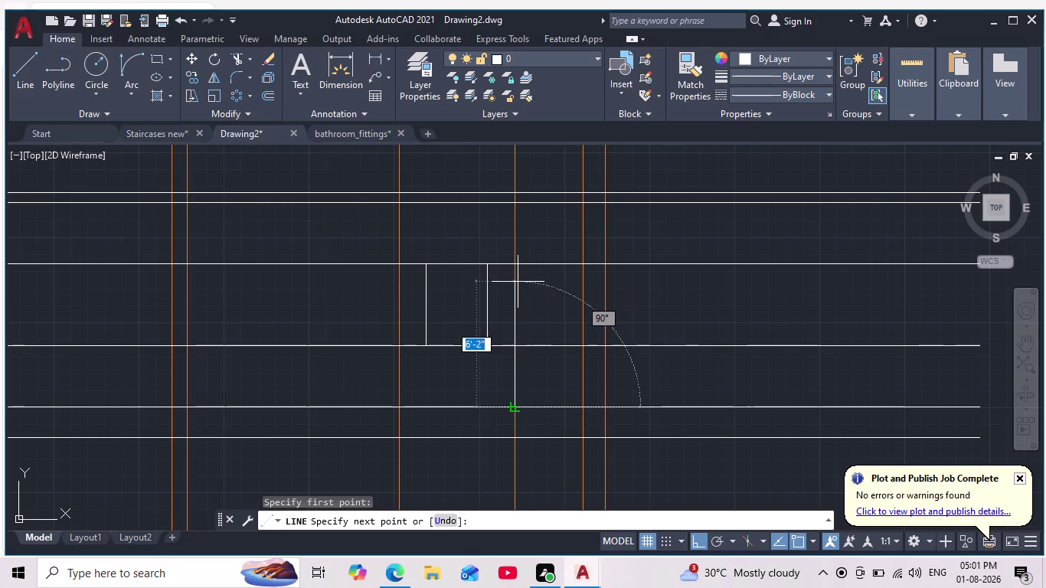
scroll(up, 3)
click(513, 243)
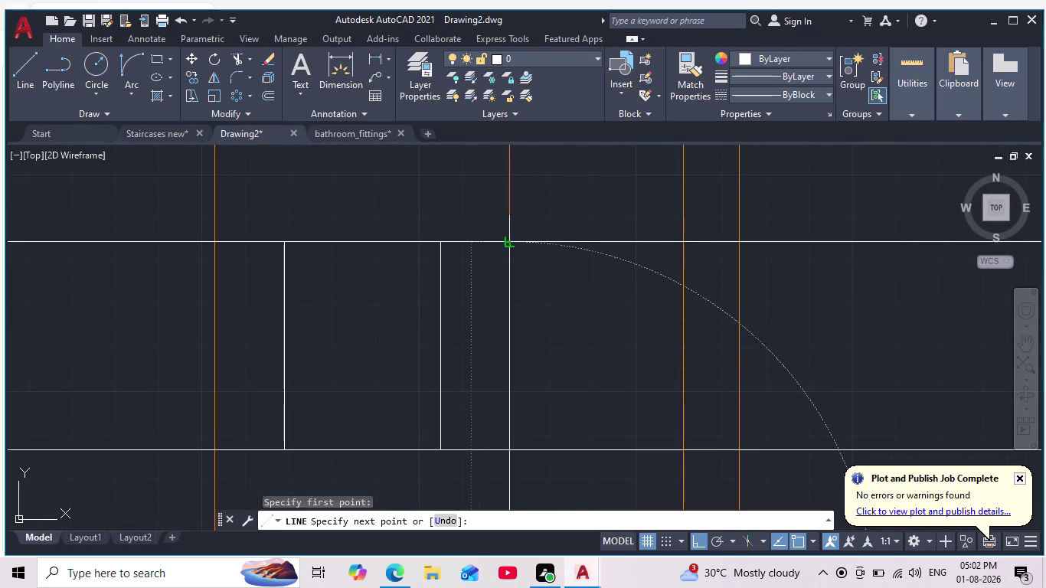
click(684, 245)
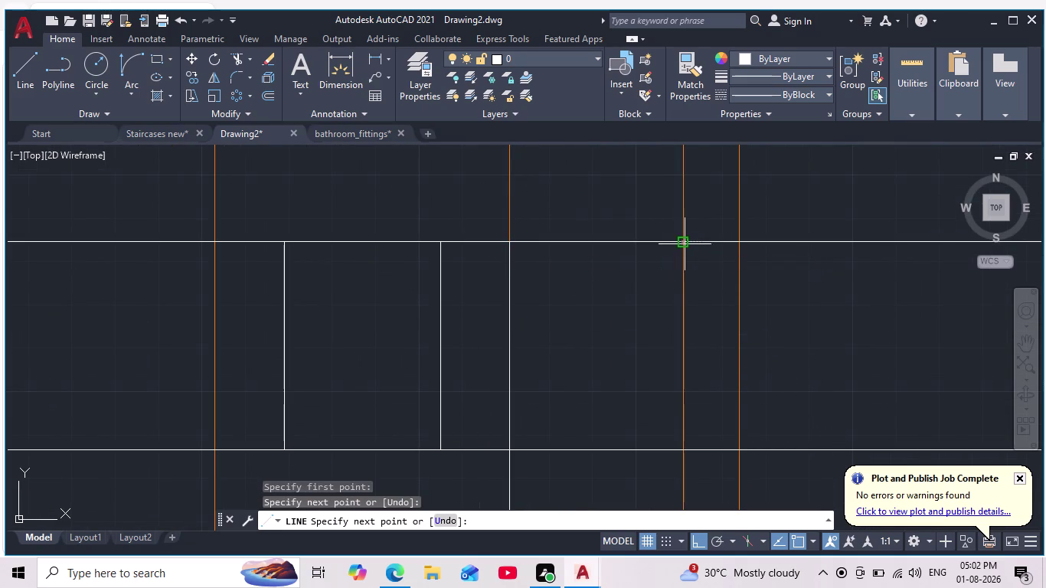
scroll(down, 3)
middle_drag(666, 313, 680, 224)
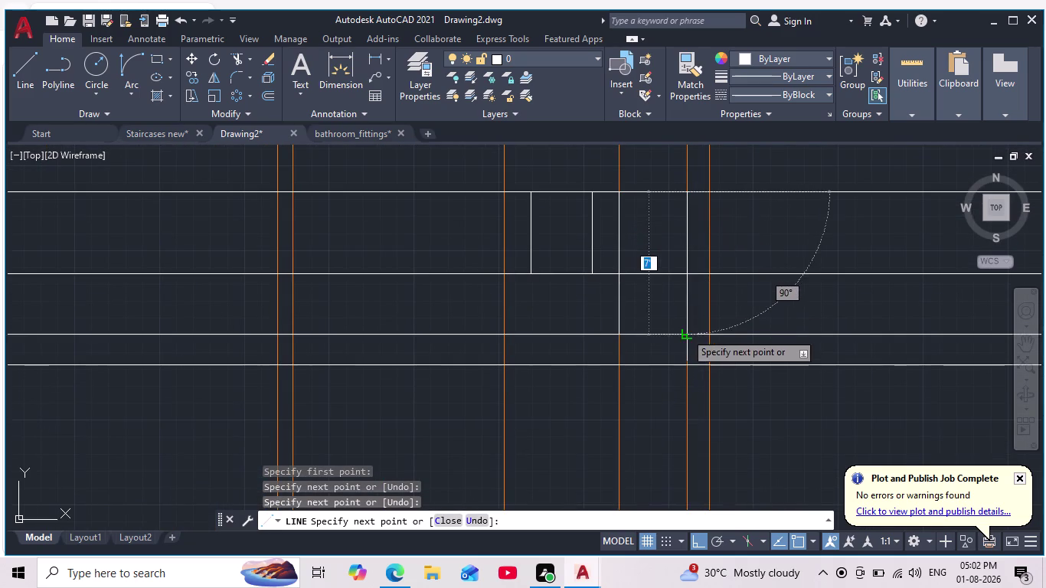
click(688, 335)
click(617, 334)
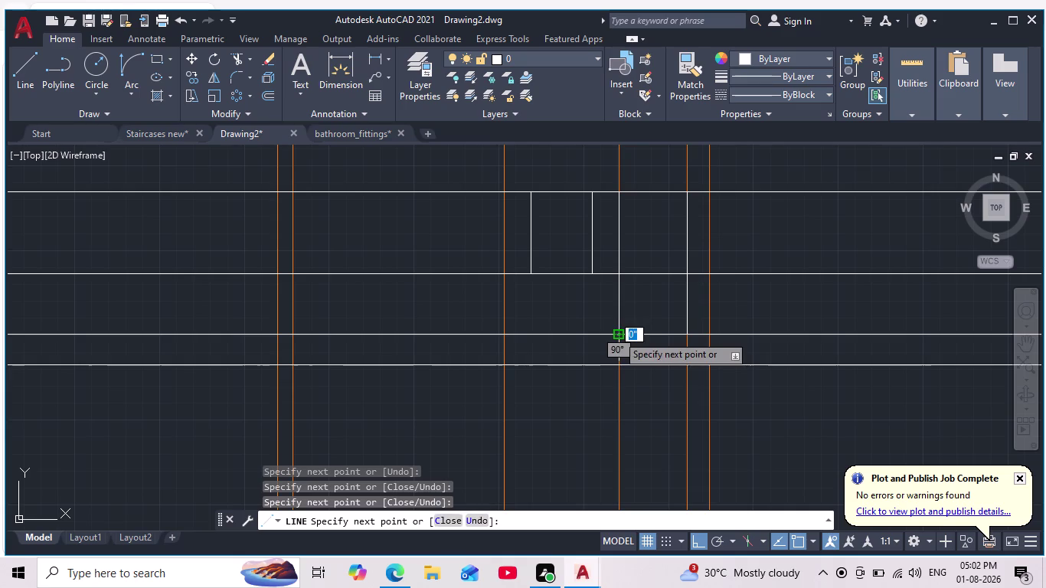
key(Escape)
Erase the stray lines below the openings using window selections.
middle_drag(634, 334, 647, 279)
click(704, 363)
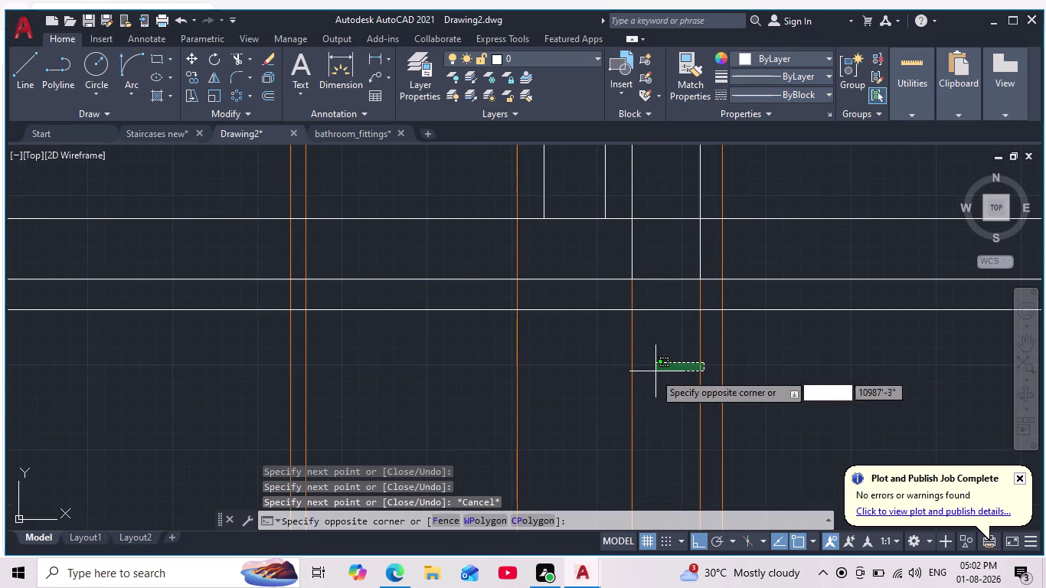
click(603, 390)
key(Delete)
scroll(down, 3)
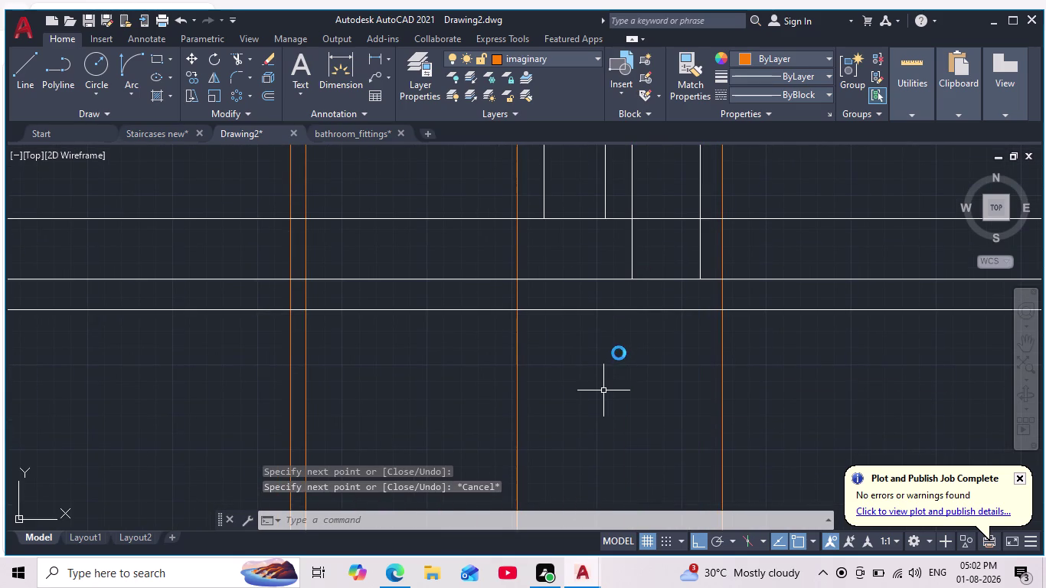
middle_drag(619, 353, 622, 444)
scroll(down, 3)
scroll(up, 3)
click(550, 348)
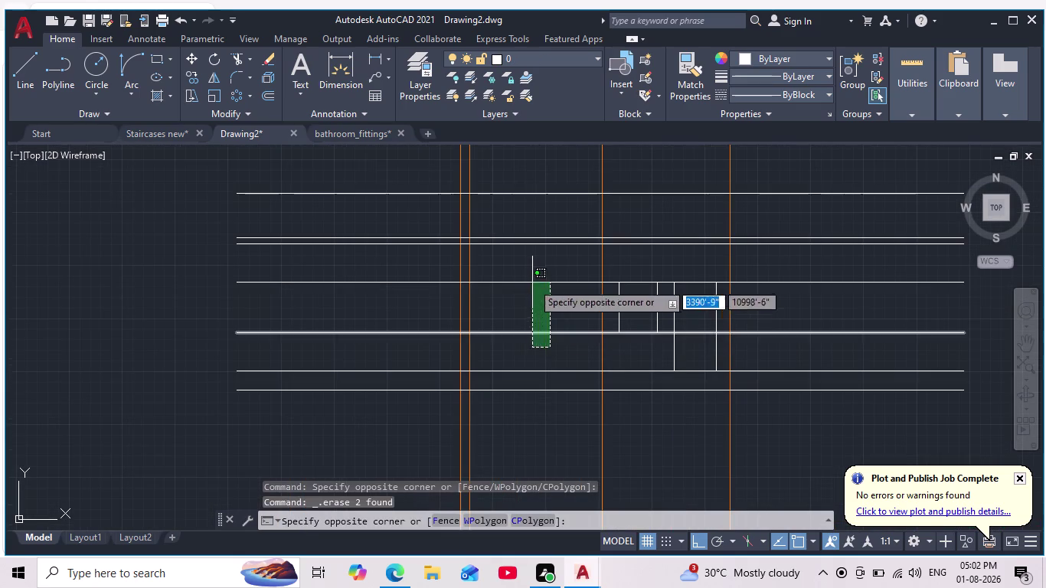
click(527, 277)
key(Delete)
Pan over both plans and back to the elevation, cancelling an accidental polyline.
scroll(down, 3)
scroll(up, 3)
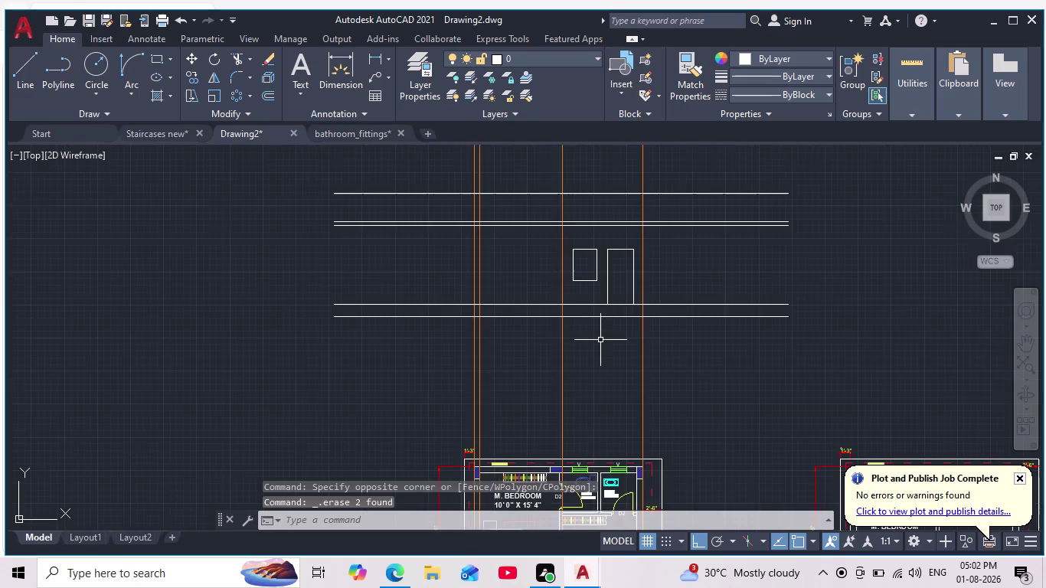
middle_drag(600, 340, 580, 378)
scroll(down, 3)
scroll(down, 3)
middle_drag(762, 368, 767, 356)
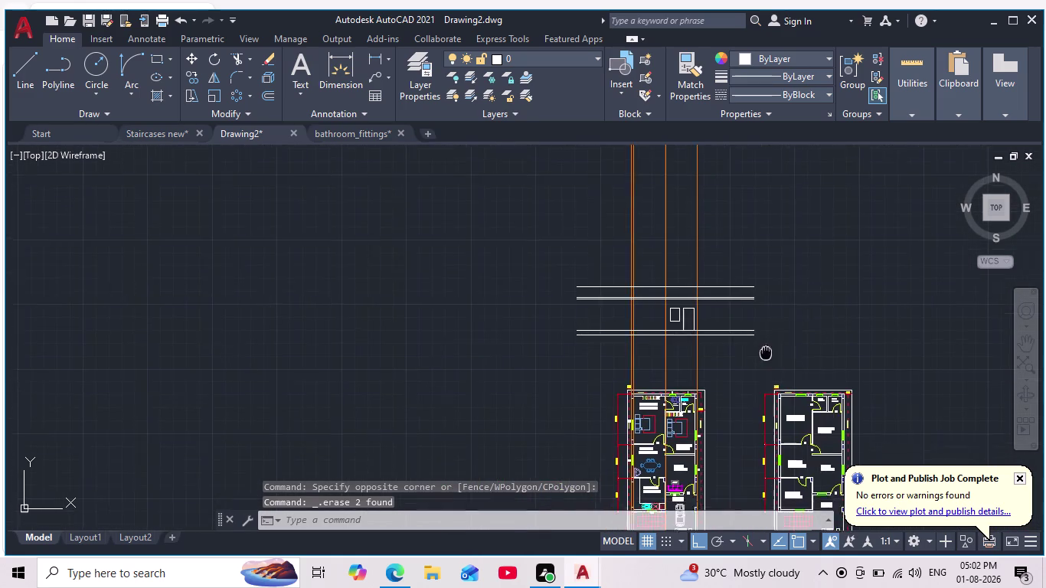
middle_drag(767, 356, 728, 313)
scroll(up, 3)
middle_drag(762, 256, 789, 349)
scroll(up, 3)
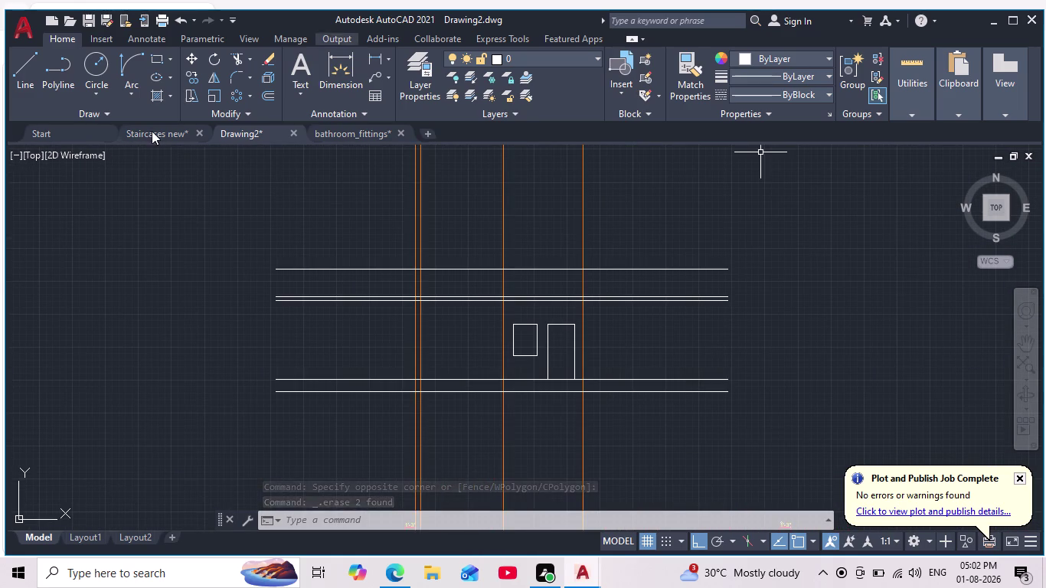
click(43, 67)
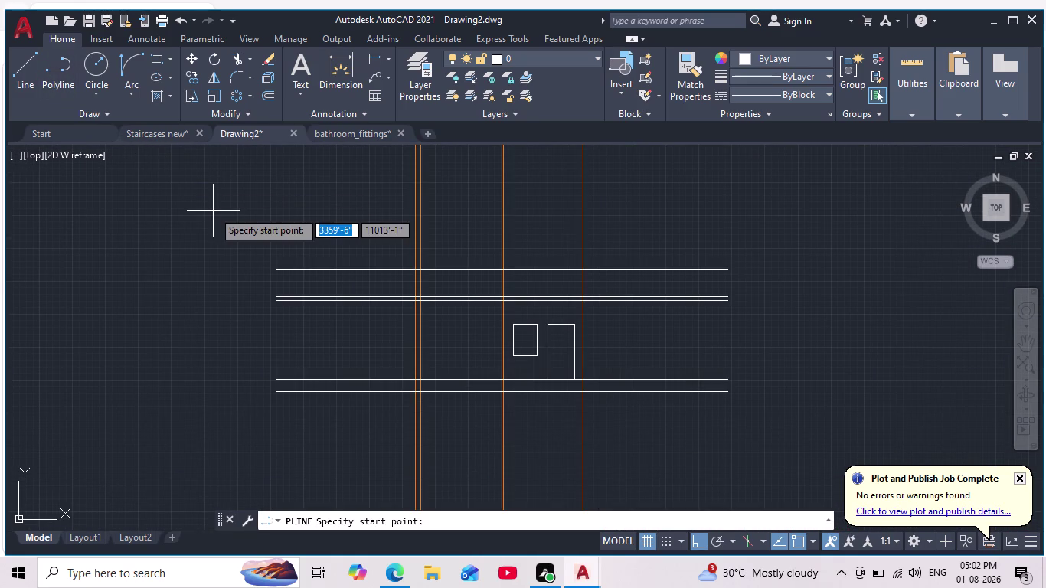
key(Escape)
key(Escape)
Draw the vertical wall edge line along the elevation's left side.
click(23, 81)
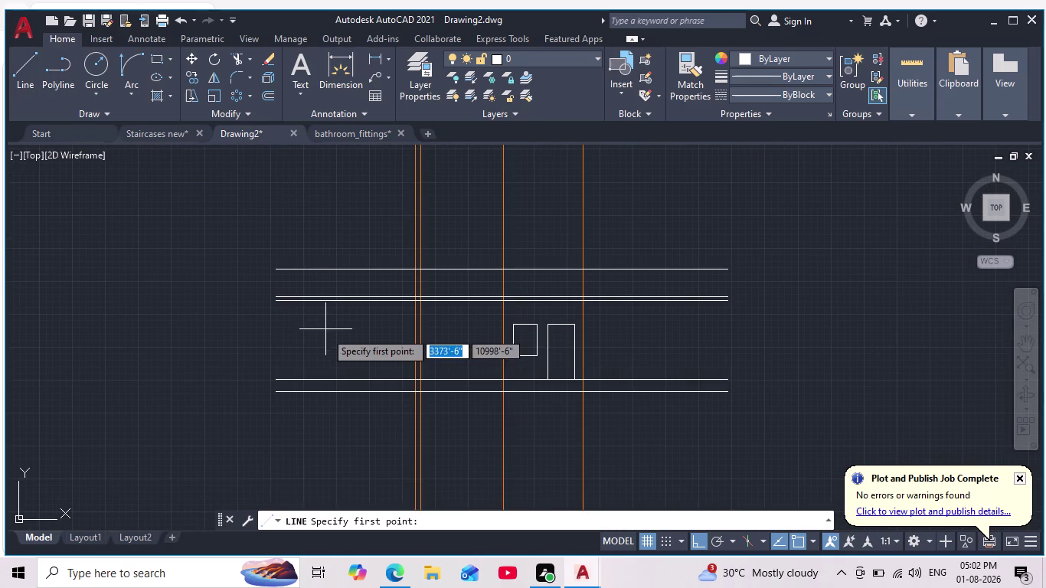
scroll(up, 3)
middle_drag(358, 334, 324, 296)
scroll(up, 3)
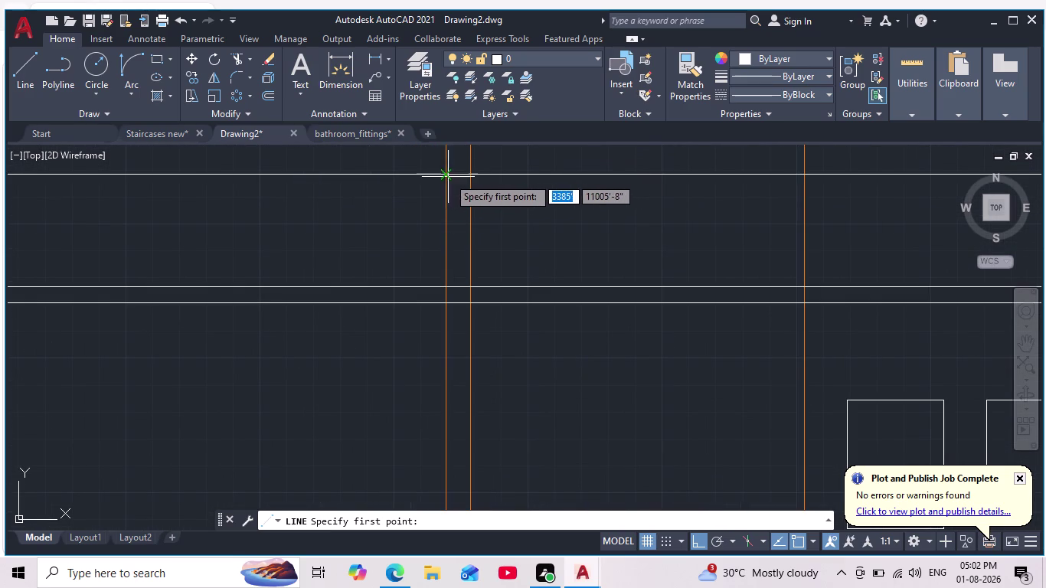
click(448, 177)
middle_drag(457, 367, 479, 291)
scroll(down, 3)
scroll(up, 3)
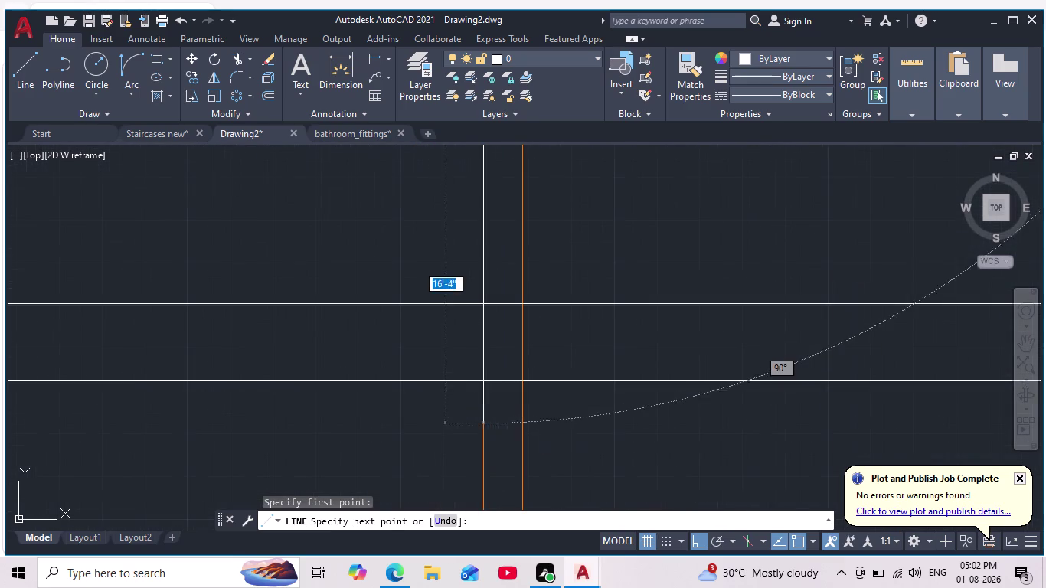
click(486, 304)
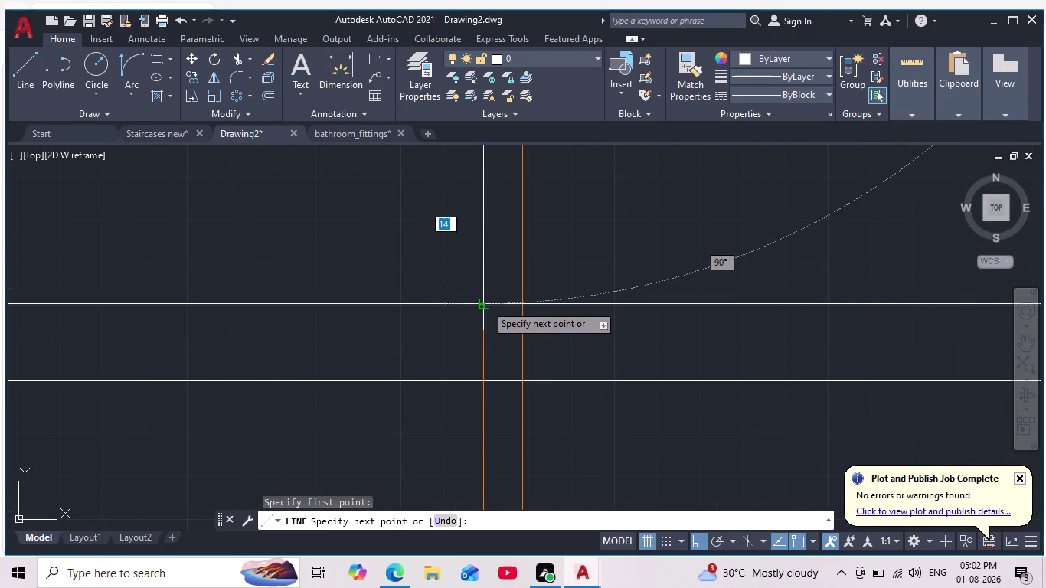
click(489, 381)
key(Escape)
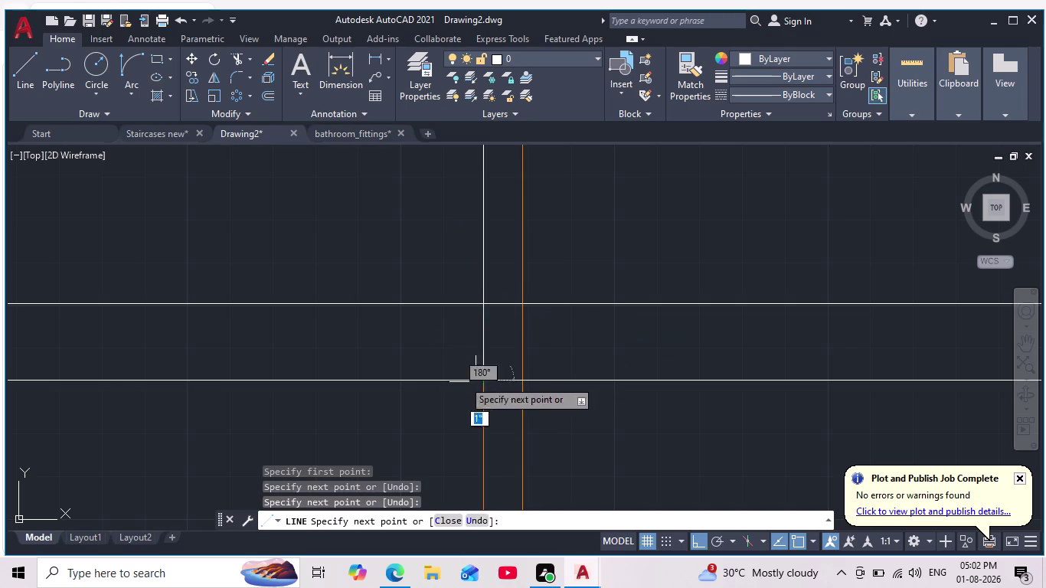
Draw a second vertical line down the elevation to the base.
scroll(down, 3)
middle_drag(546, 380, 382, 358)
scroll(down, 3)
scroll(up, 3)
key(space)
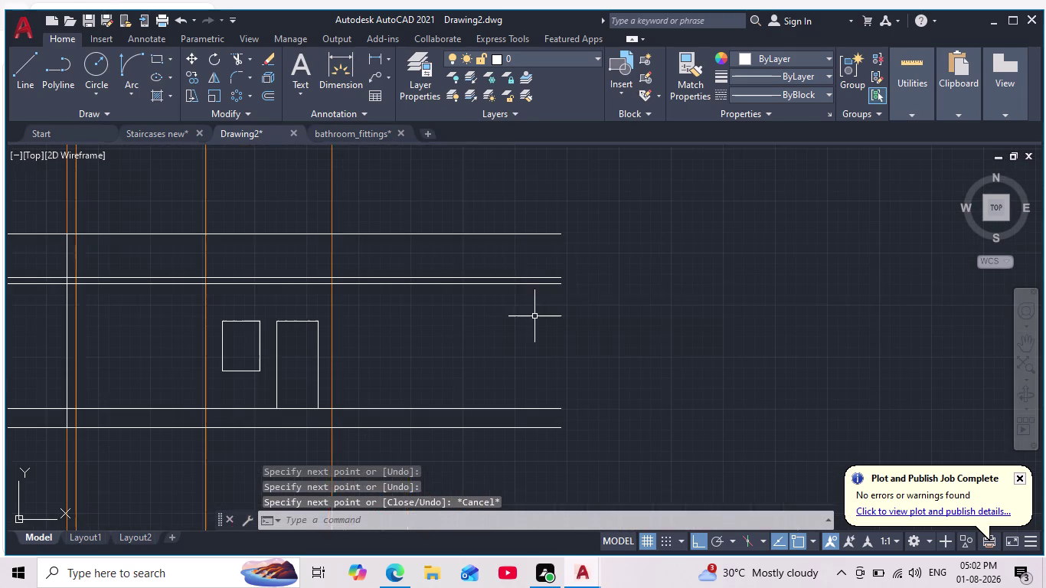
scroll(up, 3)
click(398, 251)
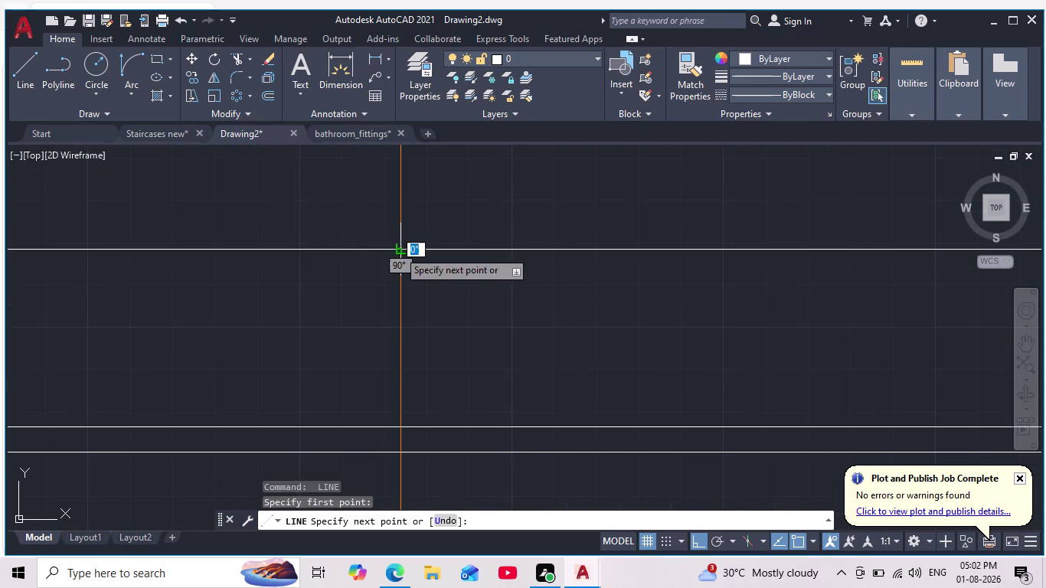
scroll(down, 3)
scroll(up, 3)
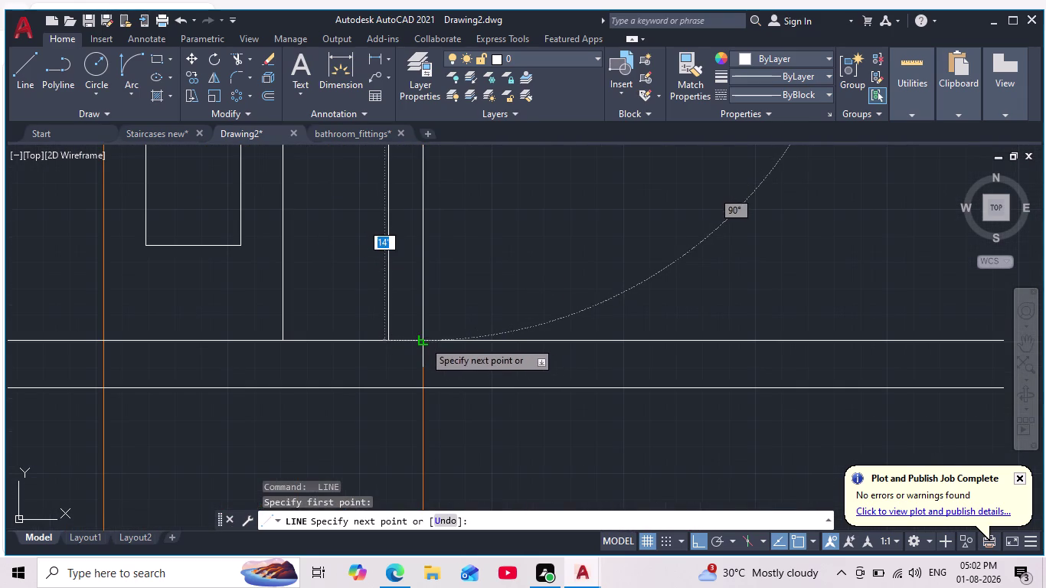
click(423, 341)
click(424, 389)
key(Escape)
scroll(down, 3)
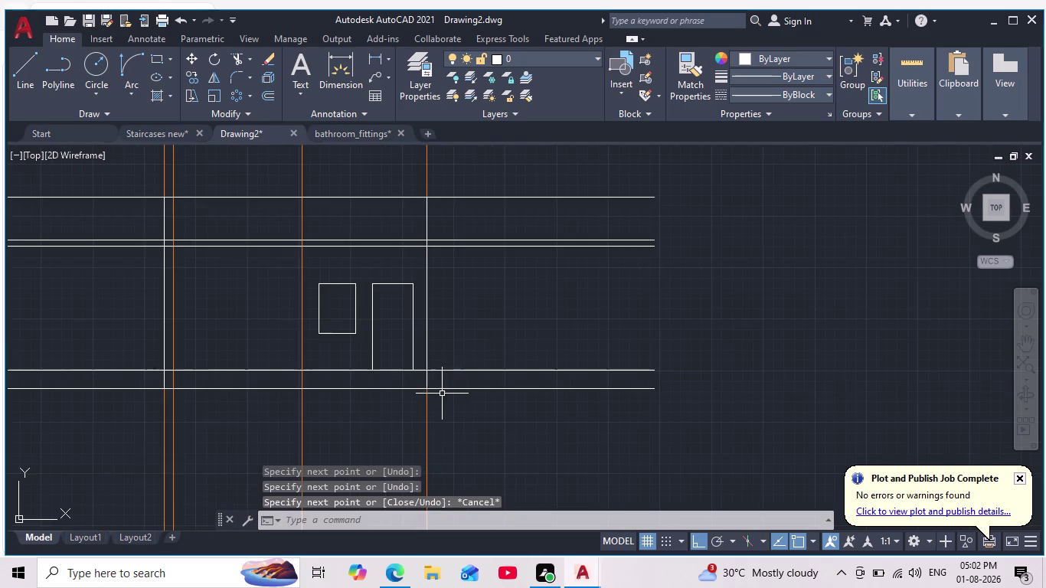
scroll(down, 3)
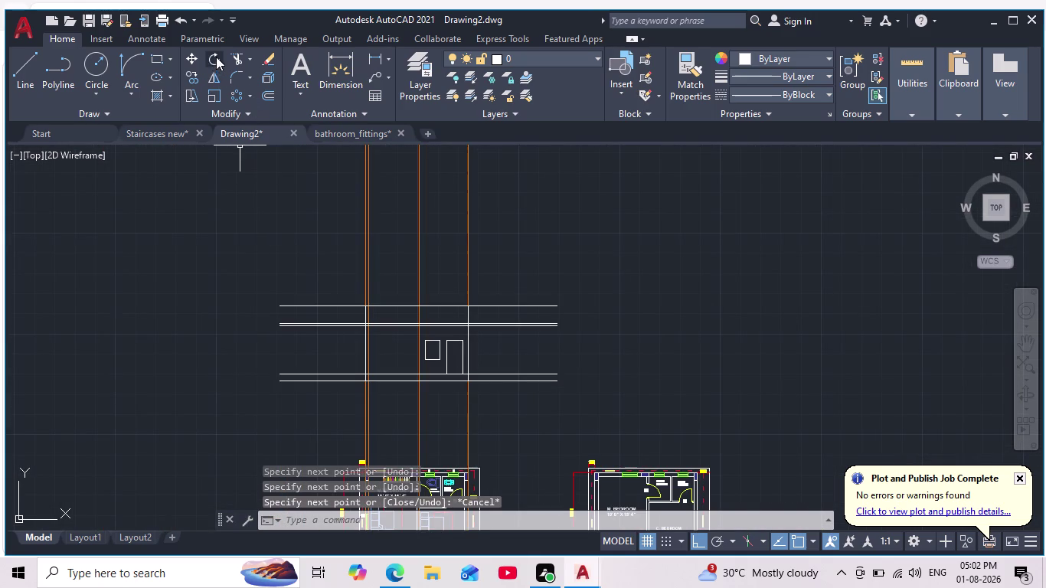
click(238, 63)
drag(298, 409, 321, 286)
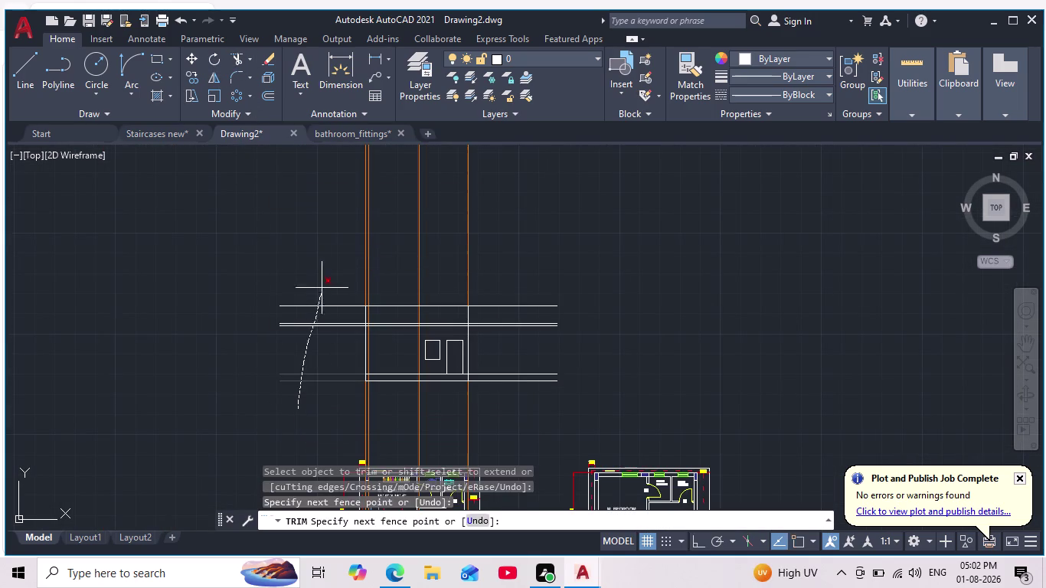
drag(321, 286, 324, 275)
drag(511, 397, 512, 272)
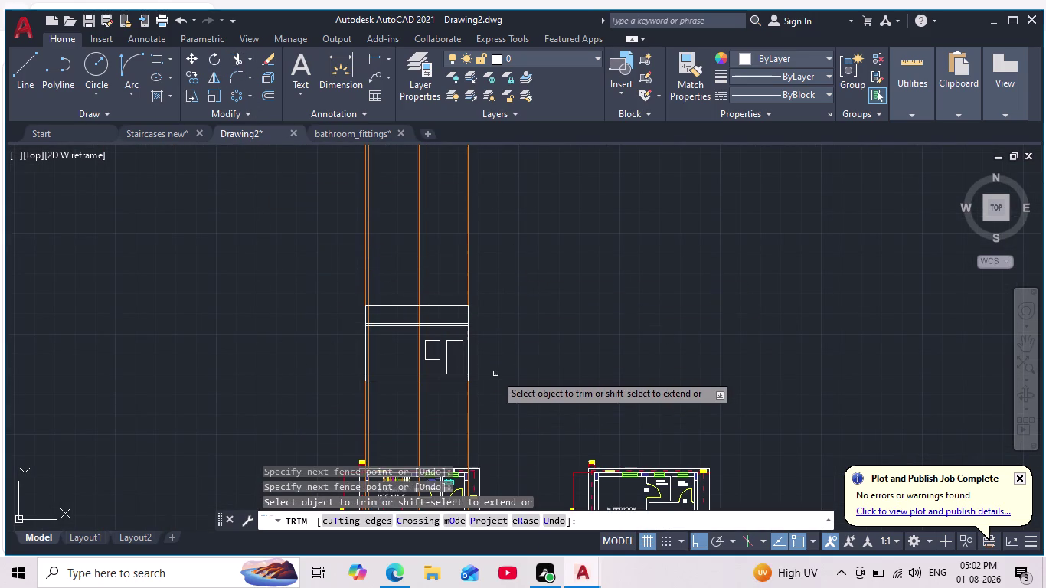
scroll(up, 3)
middle_drag(498, 376, 584, 307)
scroll(down, 3)
key(Escape)
key(Escape)
middle_drag(597, 330, 585, 291)
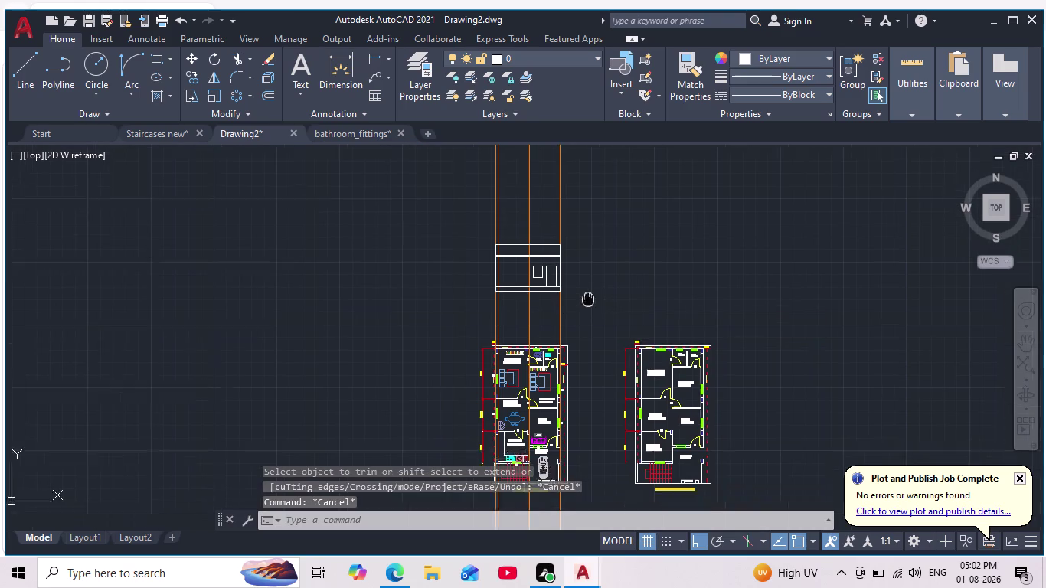
middle_drag(585, 290, 586, 262)
scroll(down, 3)
scroll(up, 3)
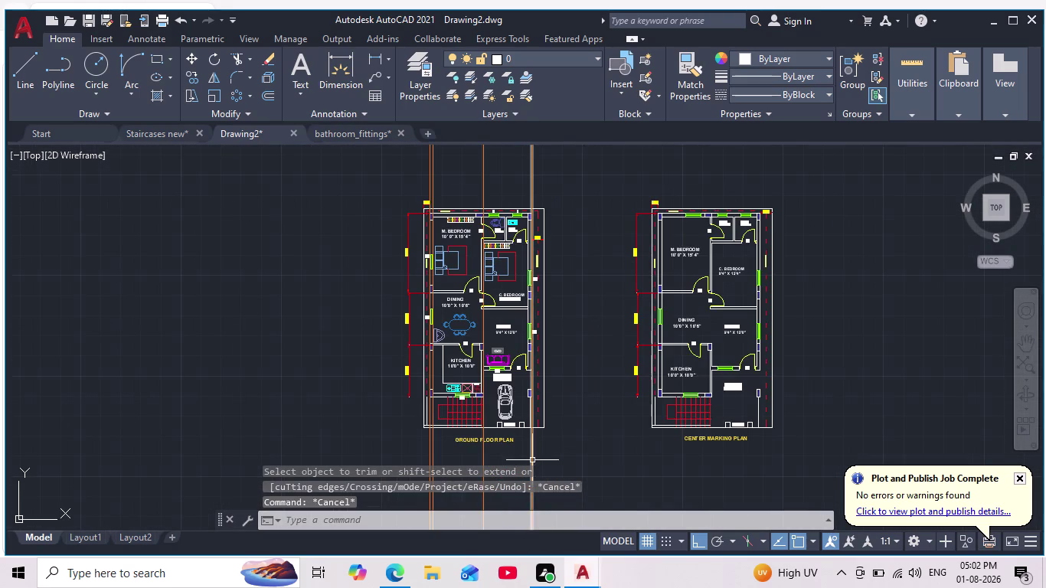
scroll(up, 3)
scroll(down, 3)
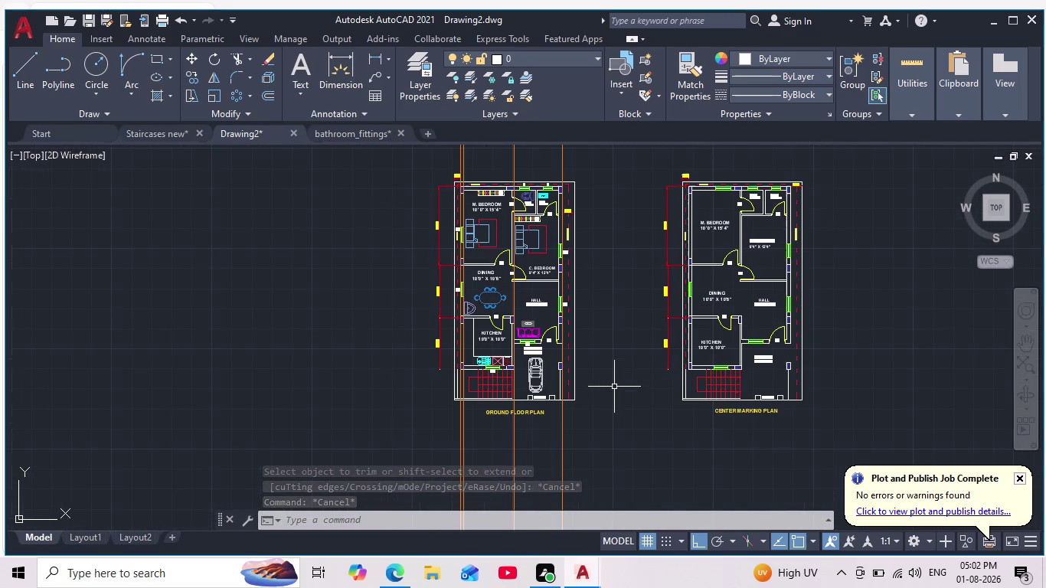
middle_drag(597, 341, 588, 408)
scroll(down, 3)
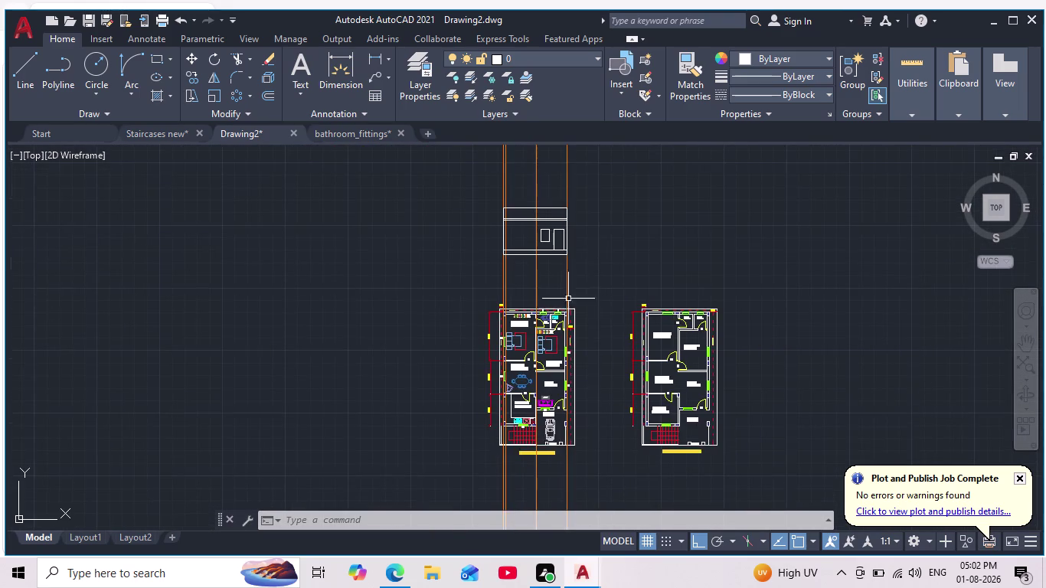
scroll(up, 3)
scroll(up, 3)
middle_drag(639, 232, 729, 282)
scroll(down, 3)
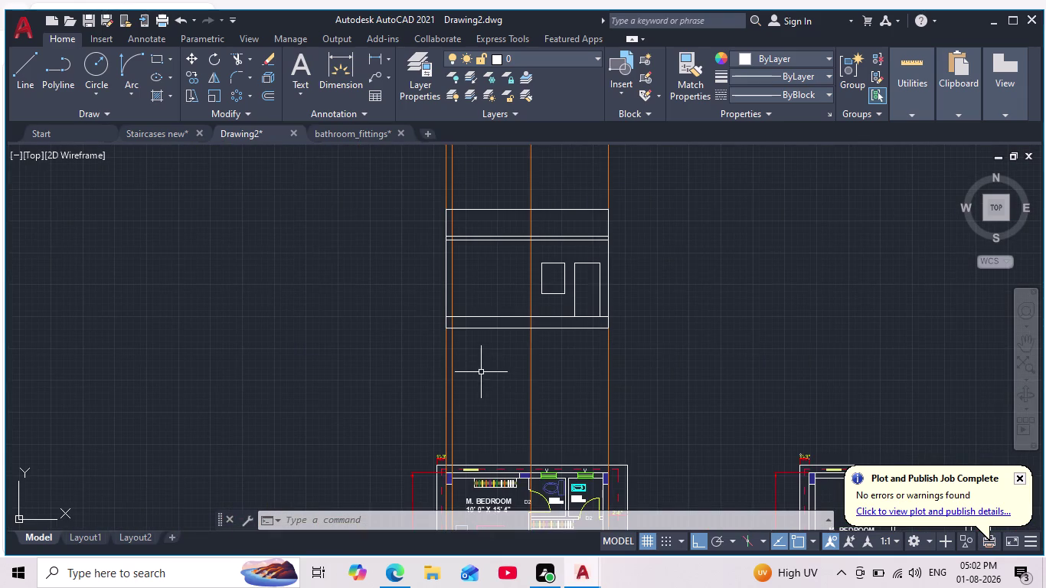
middle_drag(504, 376, 584, 111)
scroll(up, 3)
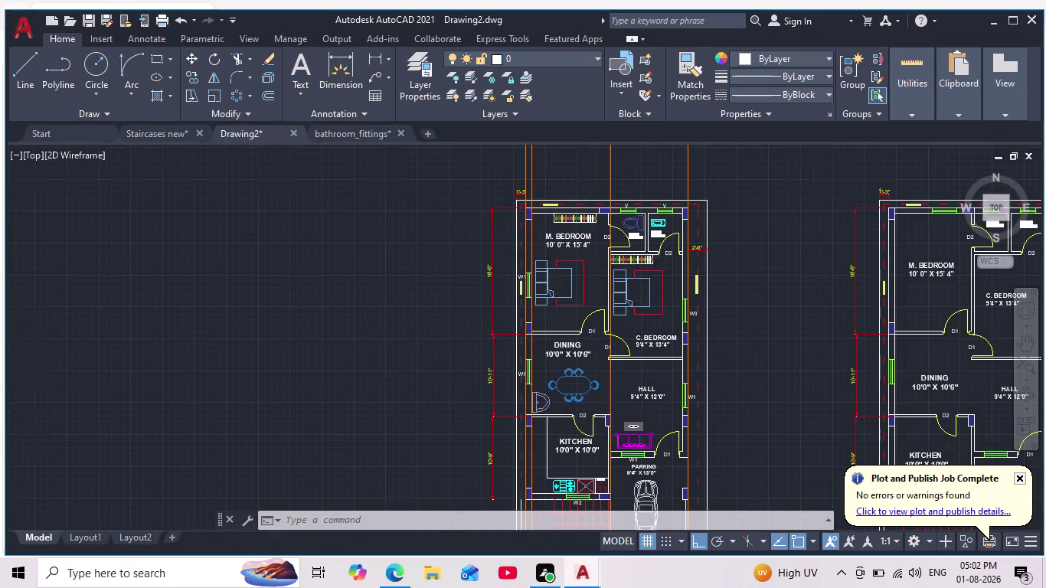
scroll(up, 3)
scroll(down, 3)
middle_drag(650, 387, 624, 444)
scroll(up, 3)
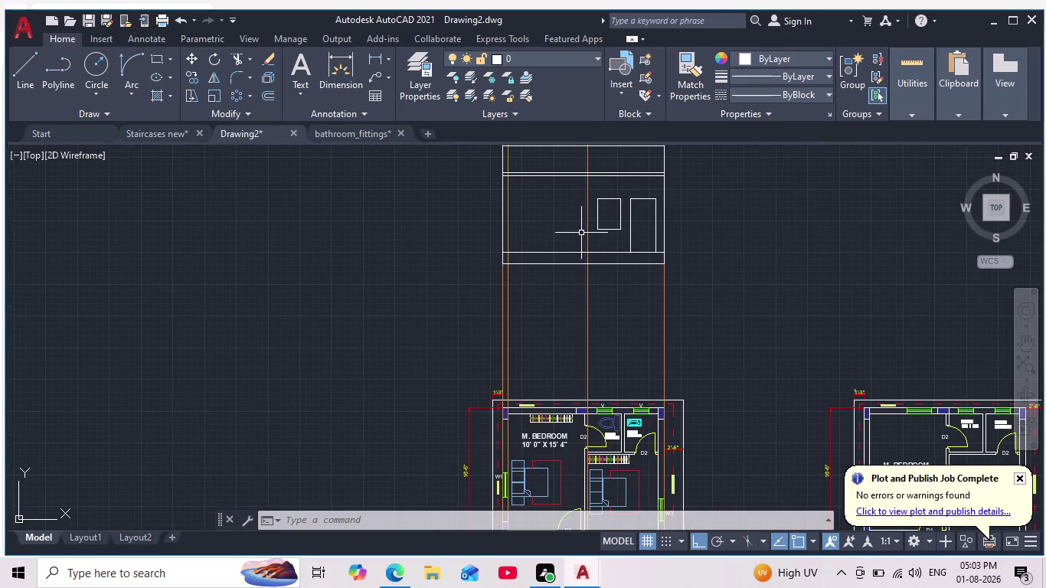
scroll(up, 3)
scroll(down, 3)
middle_drag(581, 233, 513, 242)
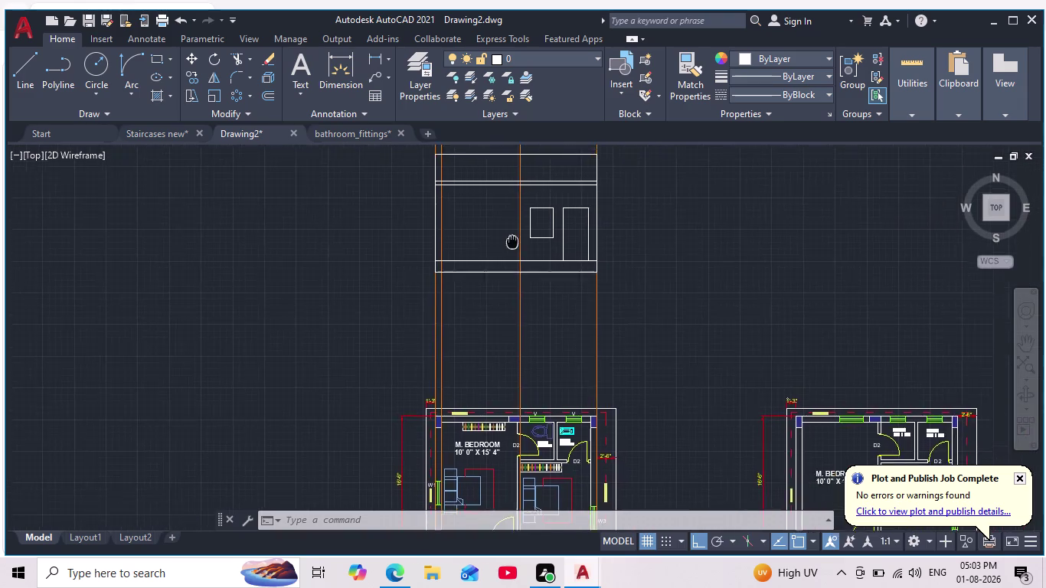
middle_drag(513, 242, 511, 242)
scroll(down, 3)
middle_drag(531, 280, 560, 158)
scroll(down, 3)
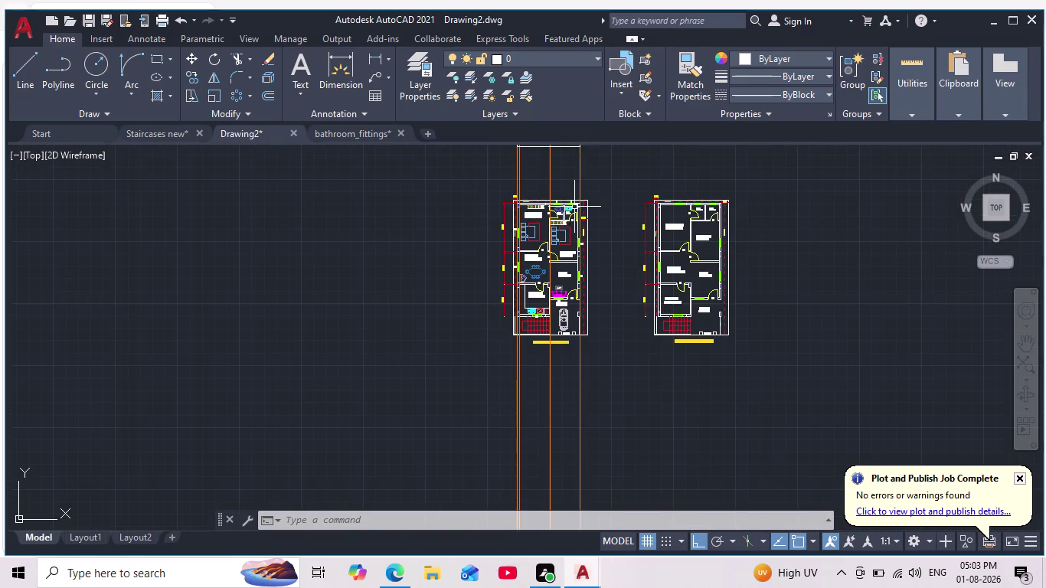
scroll(up, 3)
scroll(up, 3)
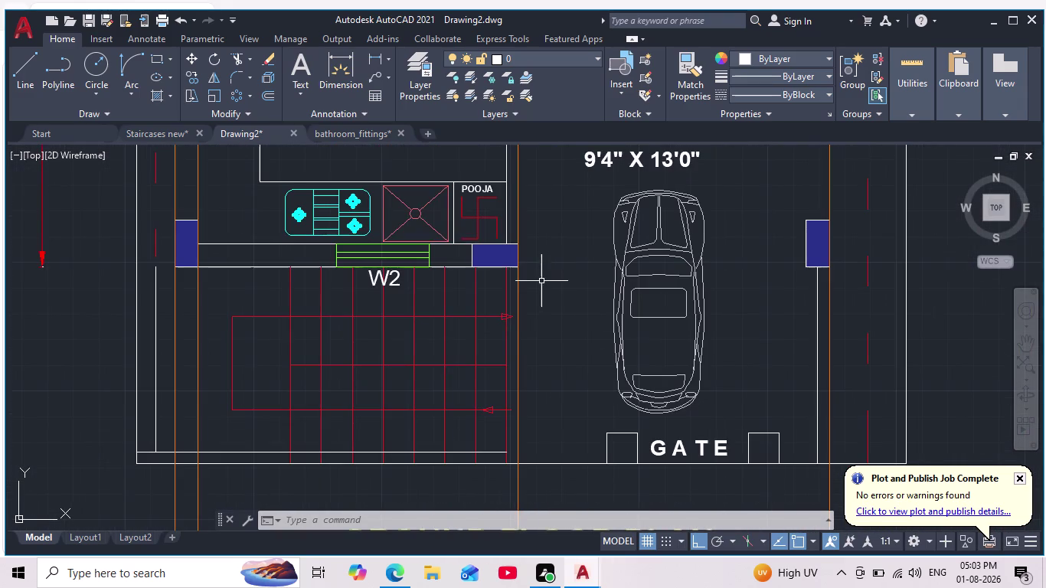
middle_drag(550, 297, 572, 464)
scroll(down, 3)
middle_drag(564, 274, 547, 439)
scroll(down, 3)
middle_drag(559, 321, 543, 485)
scroll(down, 3)
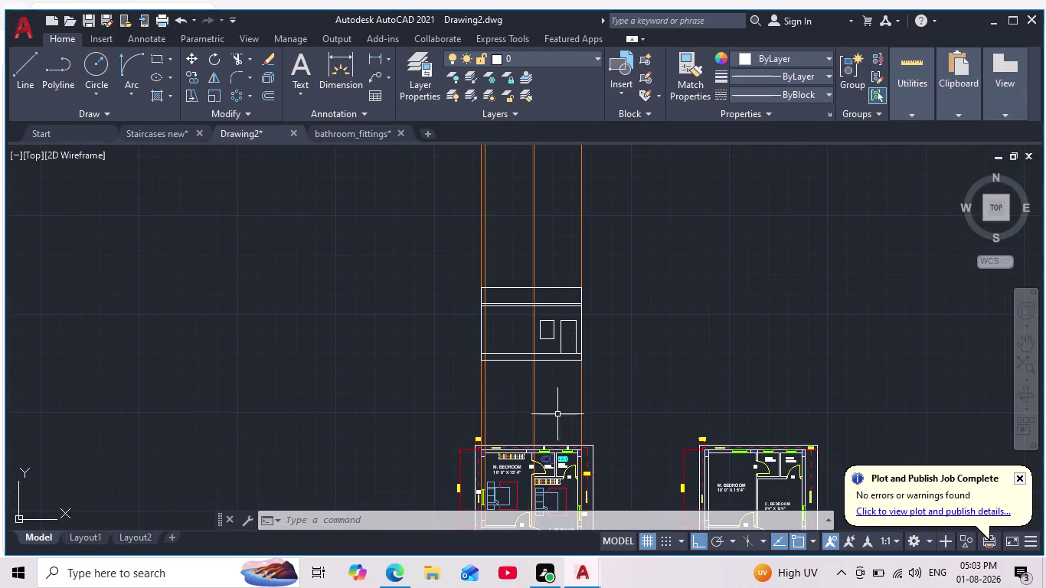
scroll(up, 3)
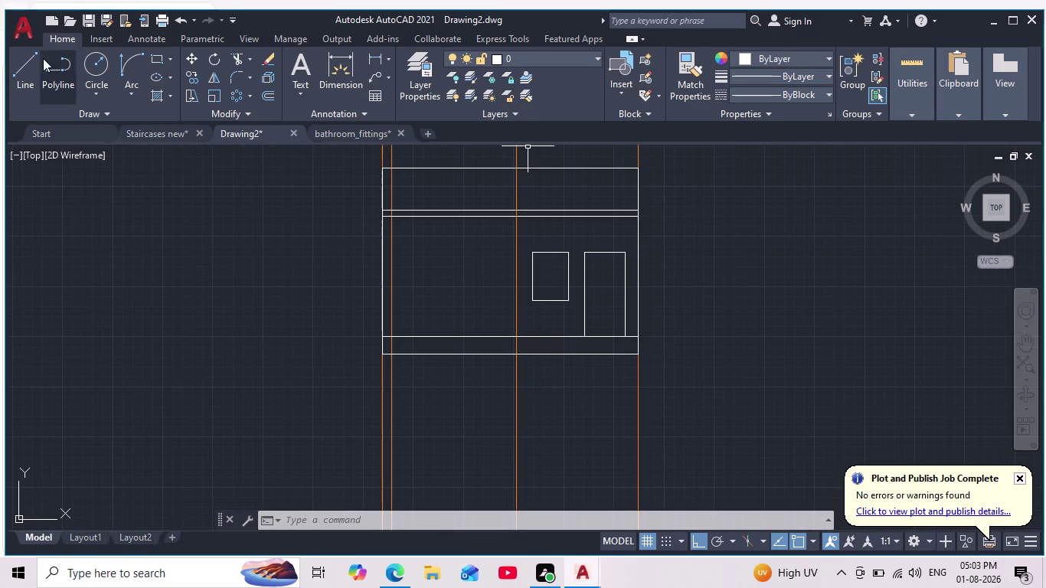
Draw a vertical line from the upper wall intersection down to the base band.
click(28, 63)
scroll(up, 3)
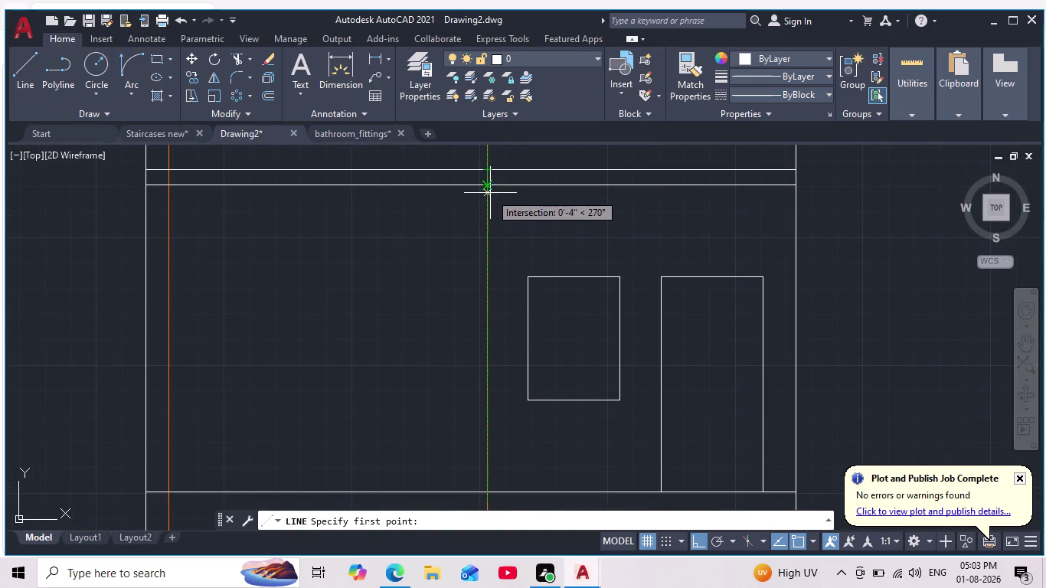
click(487, 189)
scroll(down, 3)
middle_drag(496, 343, 504, 295)
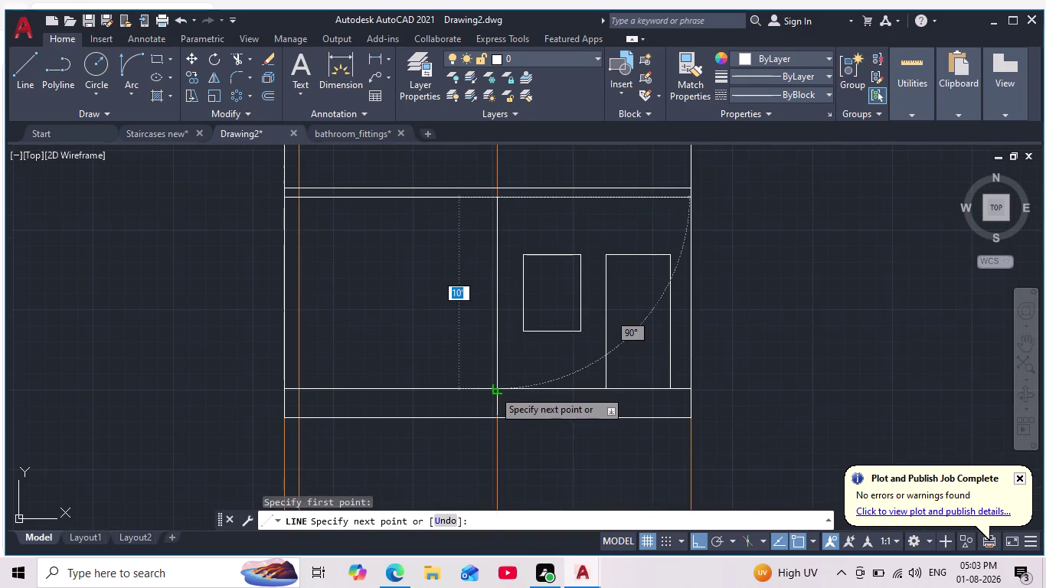
click(493, 390)
key(Escape)
Erase the orange guide line and clear any active command.
middle_drag(518, 324, 535, 266)
drag(569, 411, 555, 418)
click(458, 442)
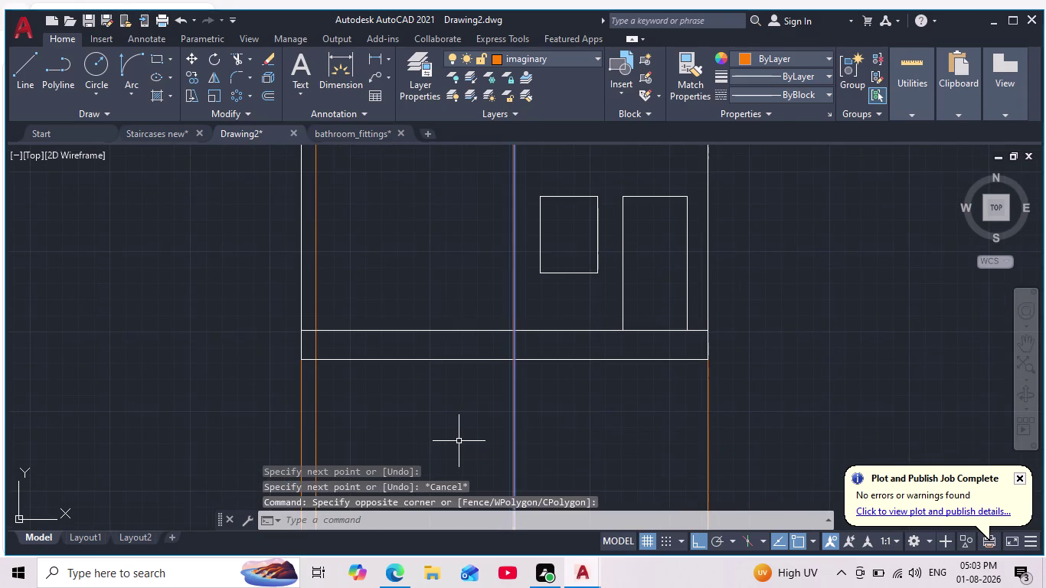
key(Delete)
scroll(down, 3)
scroll(down, 3)
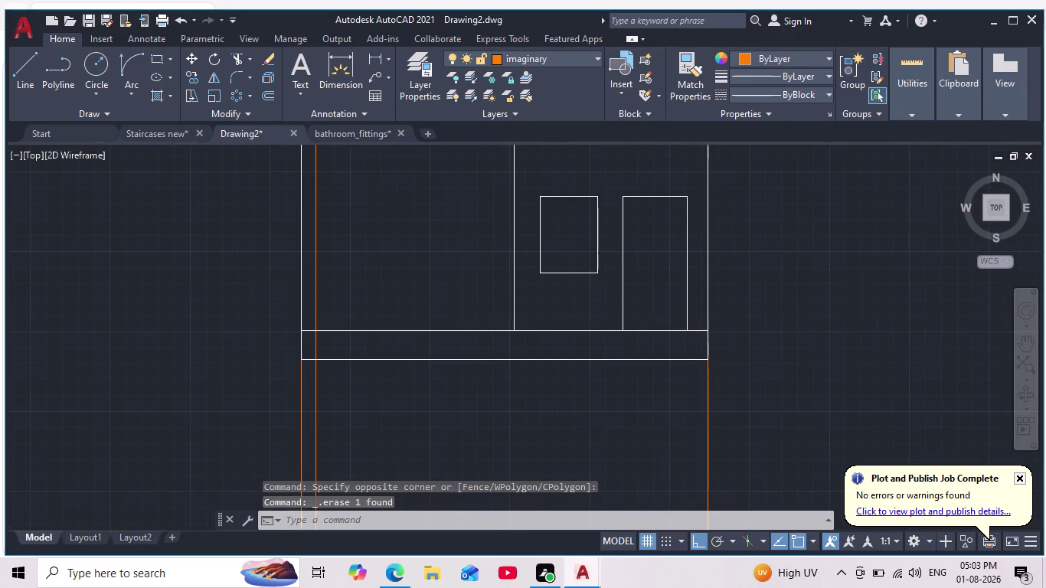
scroll(down, 3)
middle_drag(516, 430, 522, 402)
key(Escape)
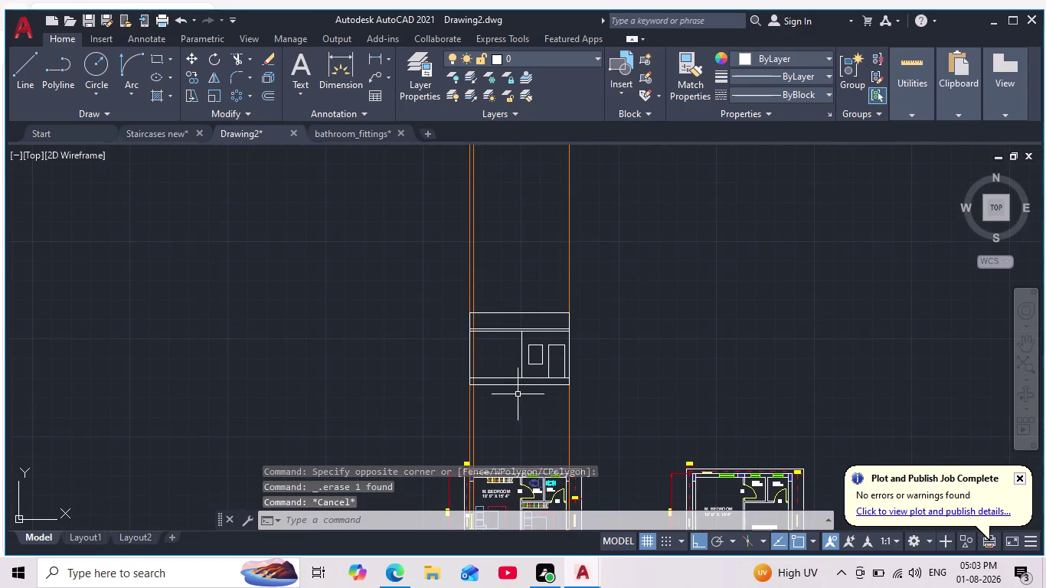
key(Escape)
key(Escape)
key(Escape)
key(Escape)
Zoom back in on the elevation and select the left window outline.
middle_drag(509, 400, 519, 377)
scroll(up, 3)
scroll(up, 3)
scroll(down, 3)
scroll(up, 3)
scroll(up, 3)
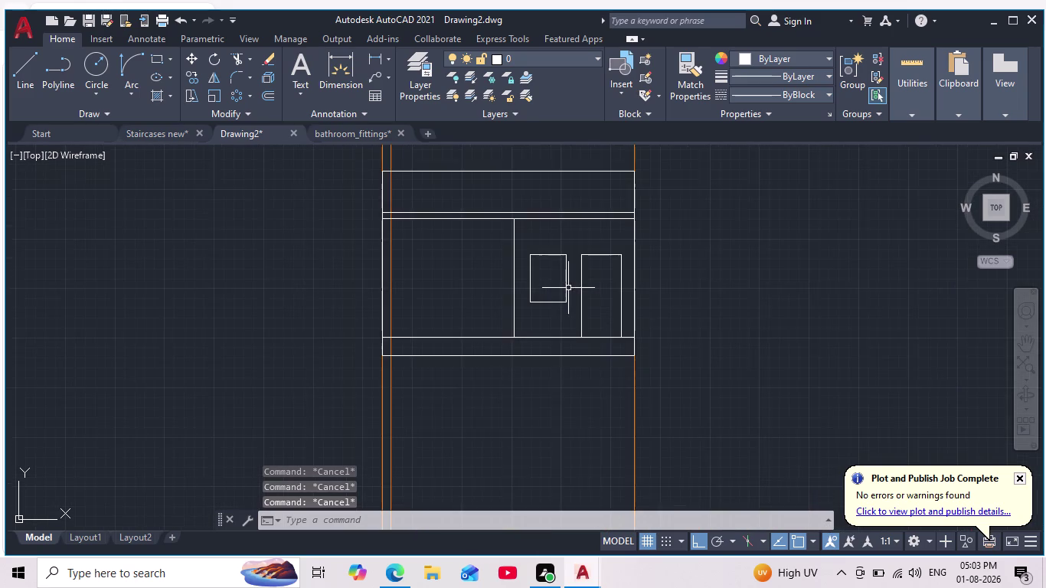
scroll(up, 3)
scroll(up, 3)
middle_click(579, 255)
drag(597, 188, 597, 200)
click(417, 438)
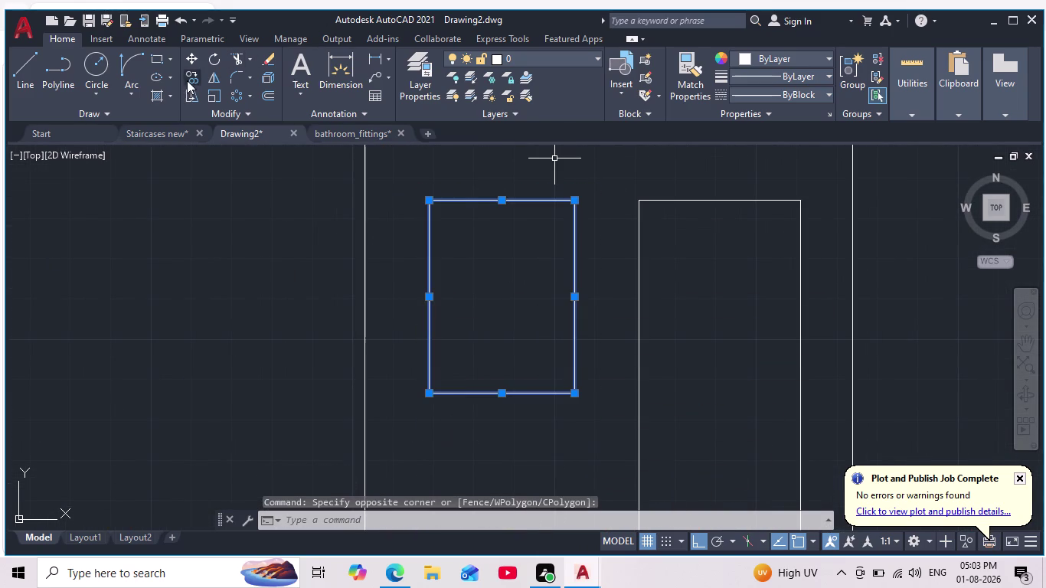
Copy the window rectangle from its corner to an empty area on the right.
click(187, 81)
click(574, 206)
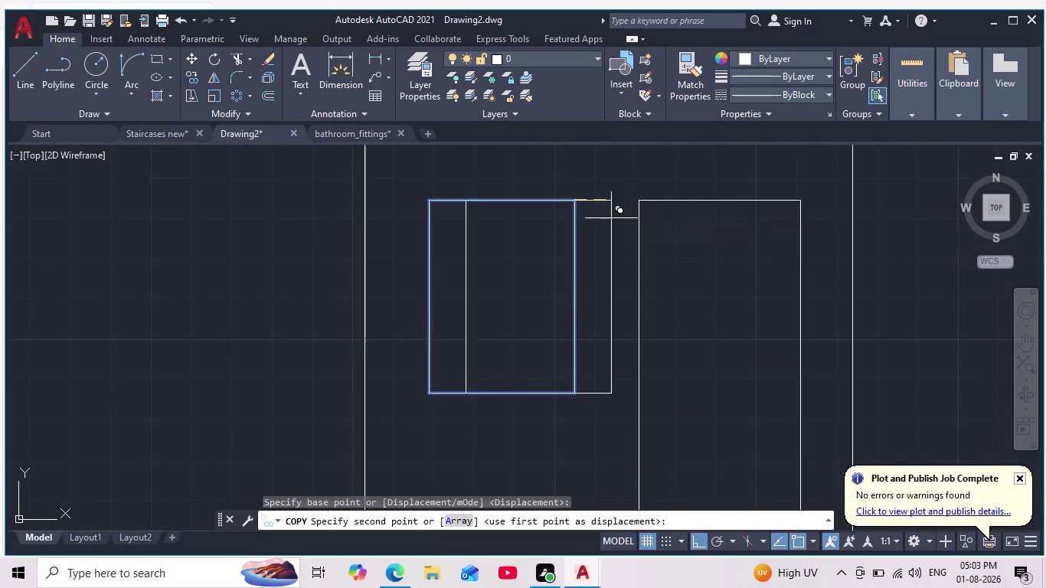
middle_drag(628, 227, 213, 194)
scroll(down, 3)
click(568, 253)
key(Escape)
scroll(up, 3)
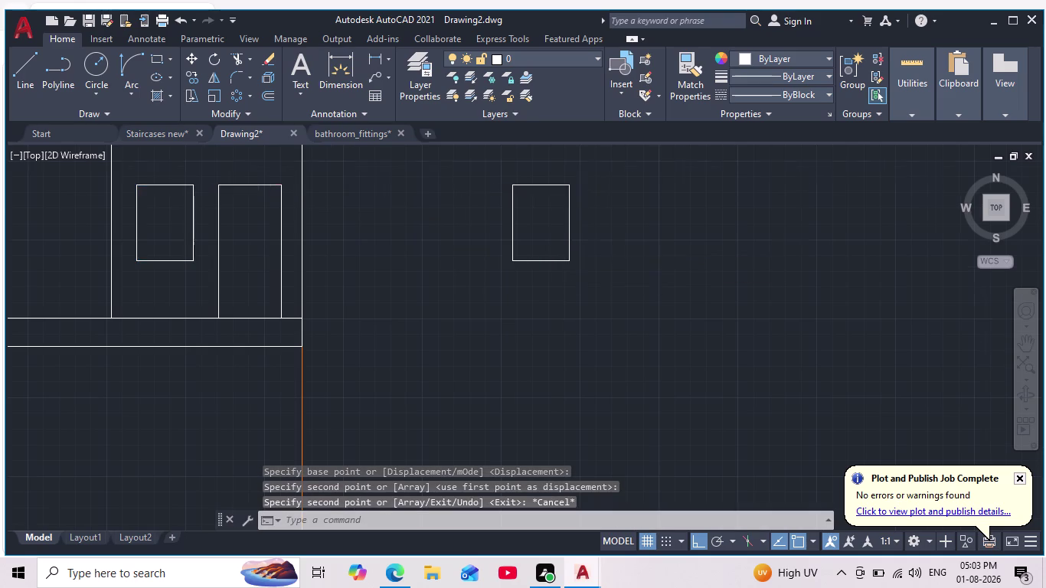
middle_drag(575, 193, 627, 279)
Join the copied window's four lines into a single polyline.
drag(652, 252, 656, 276)
key(Escape)
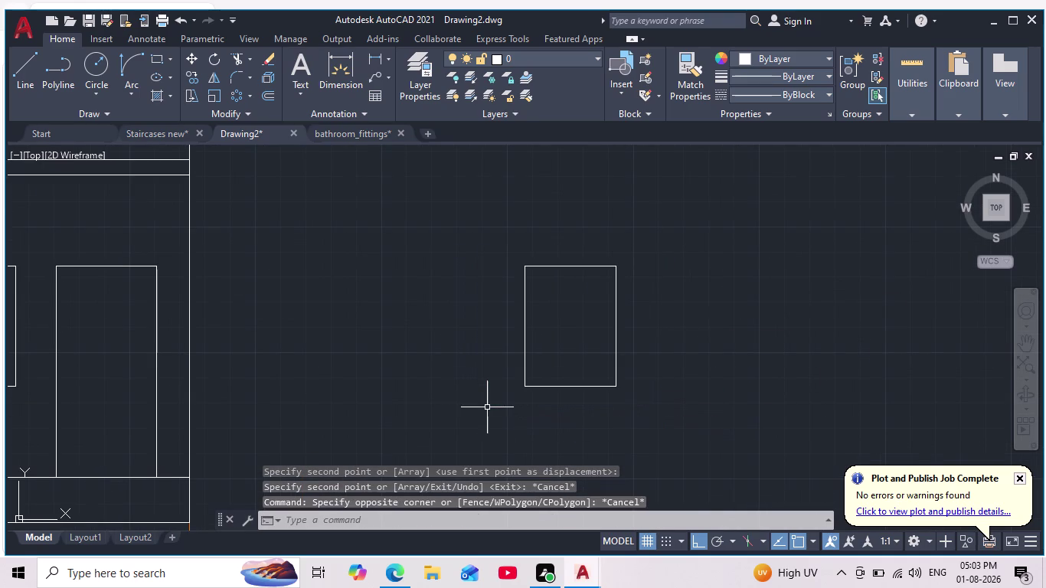
key(Escape)
drag(692, 240, 703, 280)
click(473, 416)
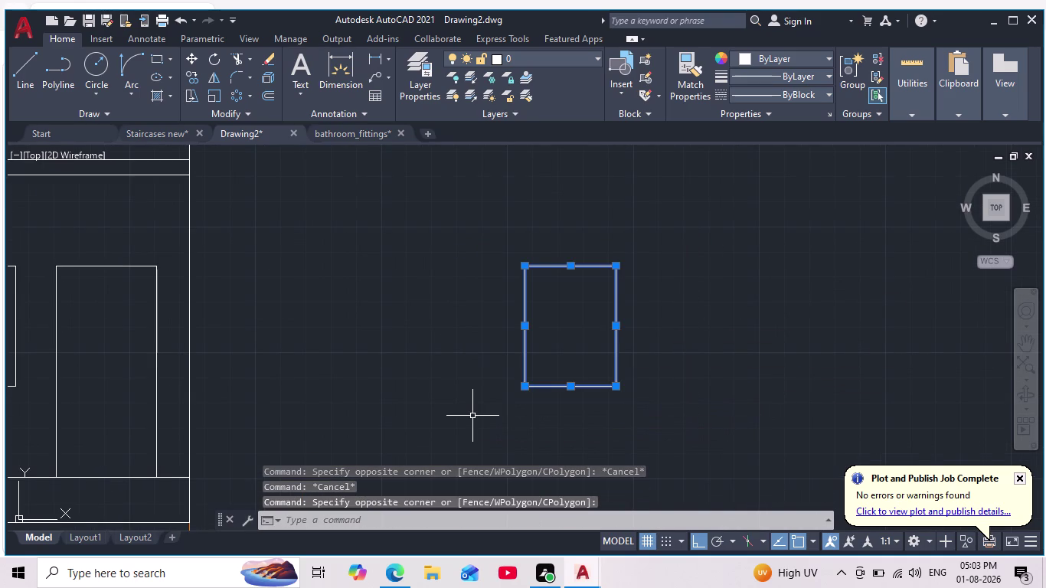
key(j)
key(Return)
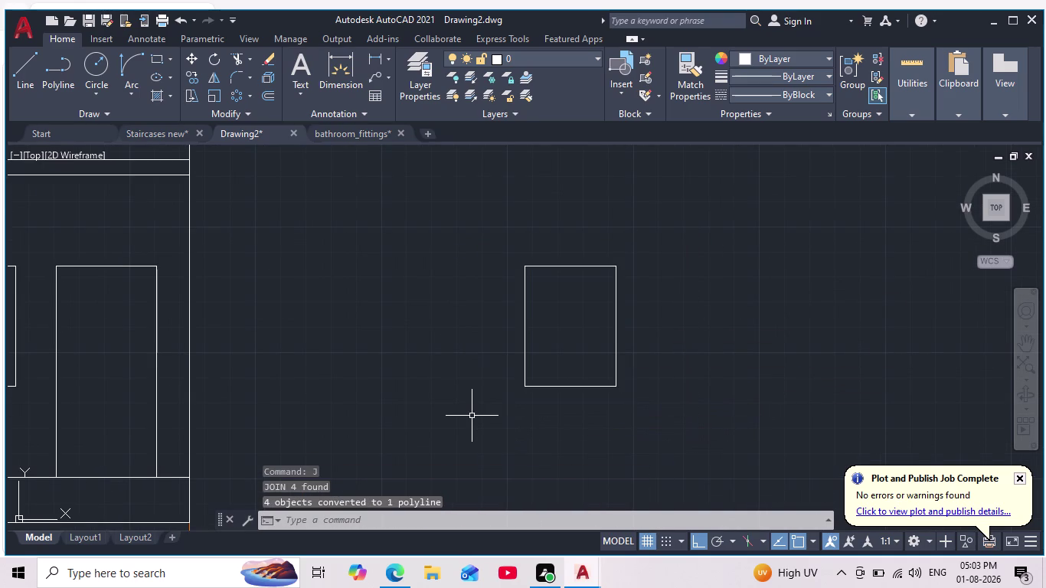
key(p)
key(Escape)
key(Escape)
key(o)
key(Return)
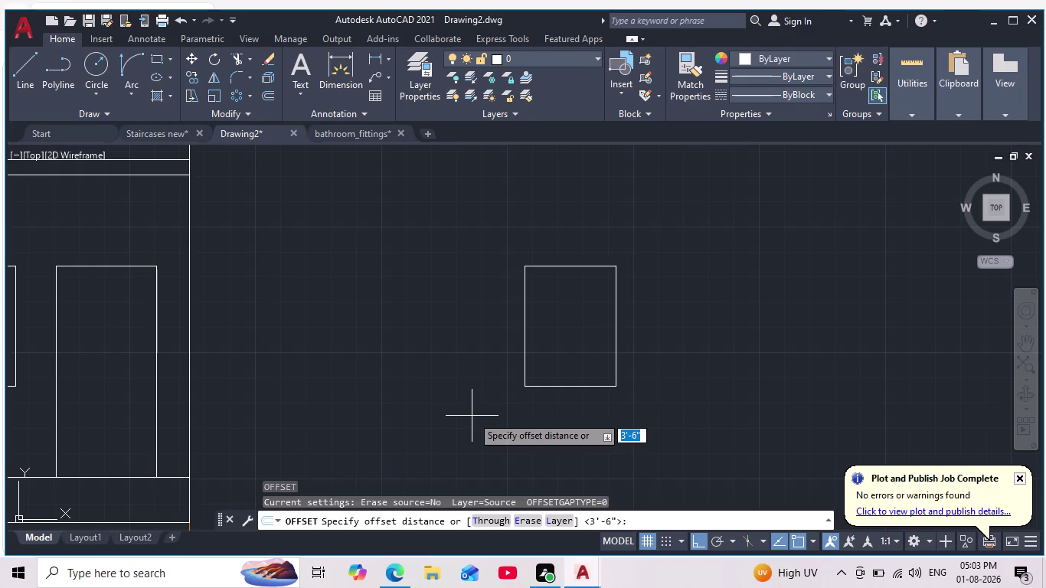
Offset the copied window outline 2 inward as a frame.
key(Escape)
key(Escape)
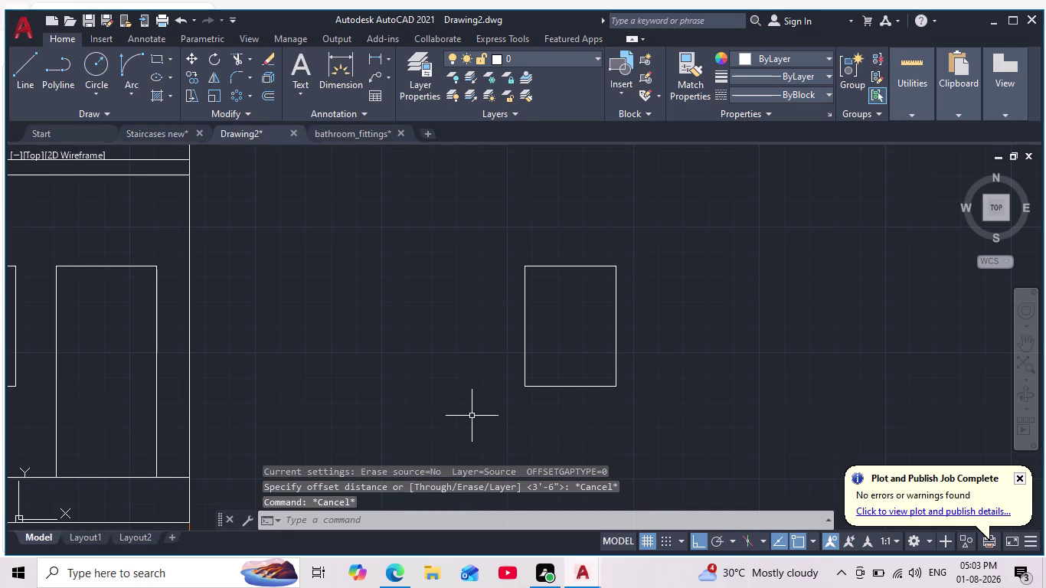
key(o)
key(Return)
key(2)
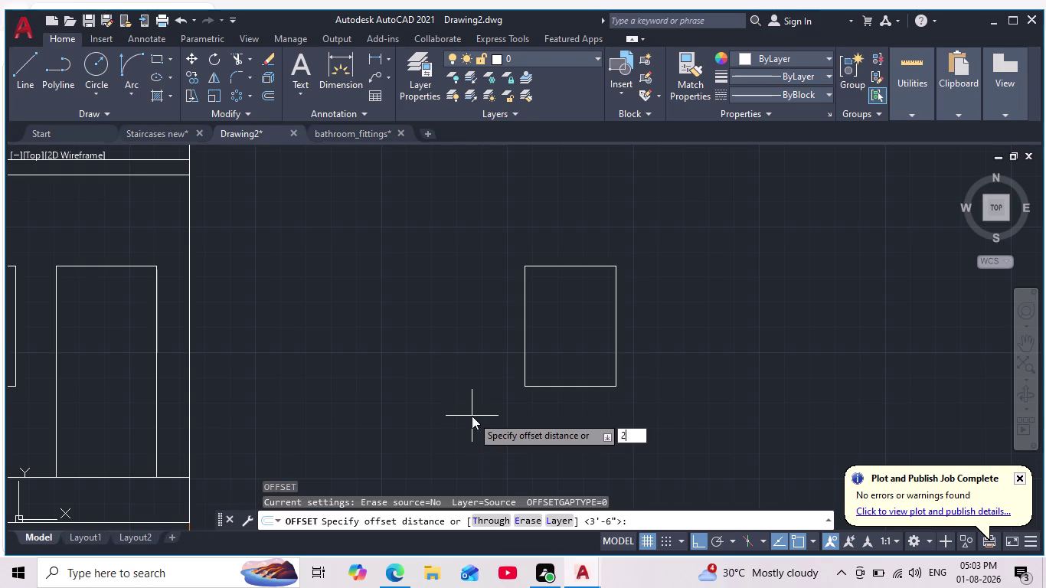
key(Return)
click(585, 268)
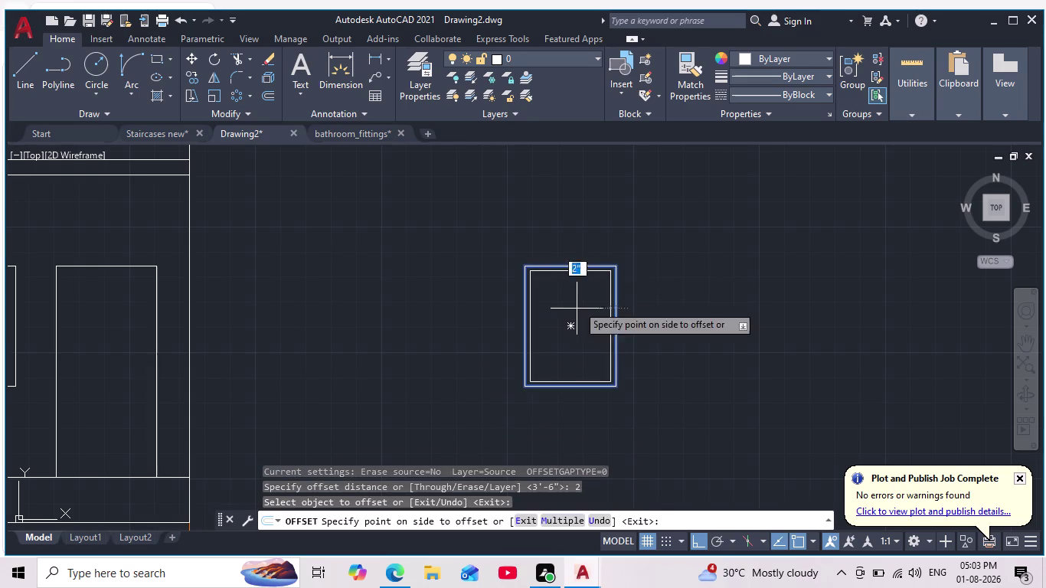
click(575, 318)
scroll(down, 3)
middle_drag(573, 327, 567, 288)
scroll(up, 3)
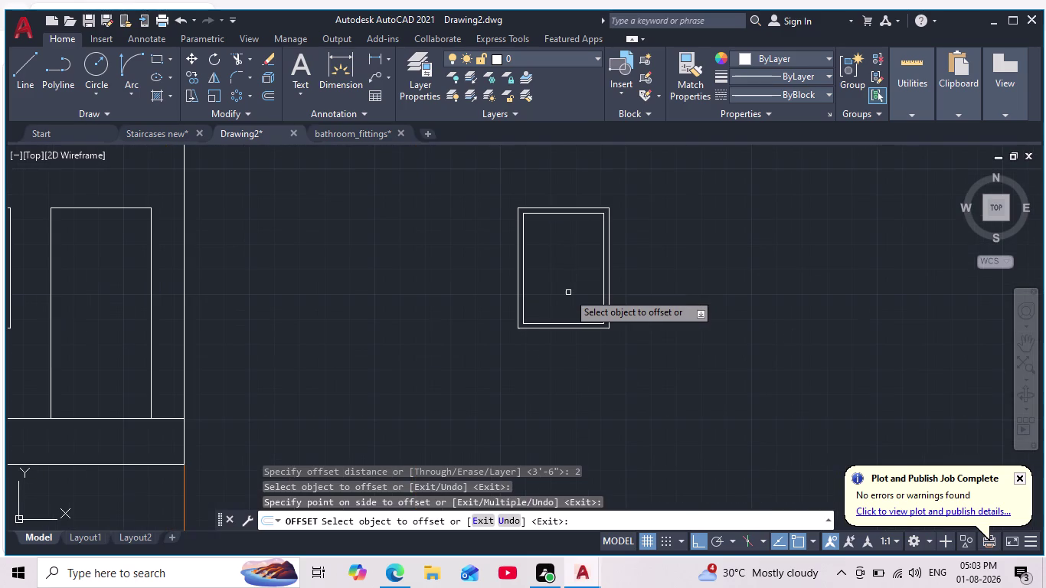
key(Escape)
Start a line from the window's inner frame top, then cancel it.
key(Escape)
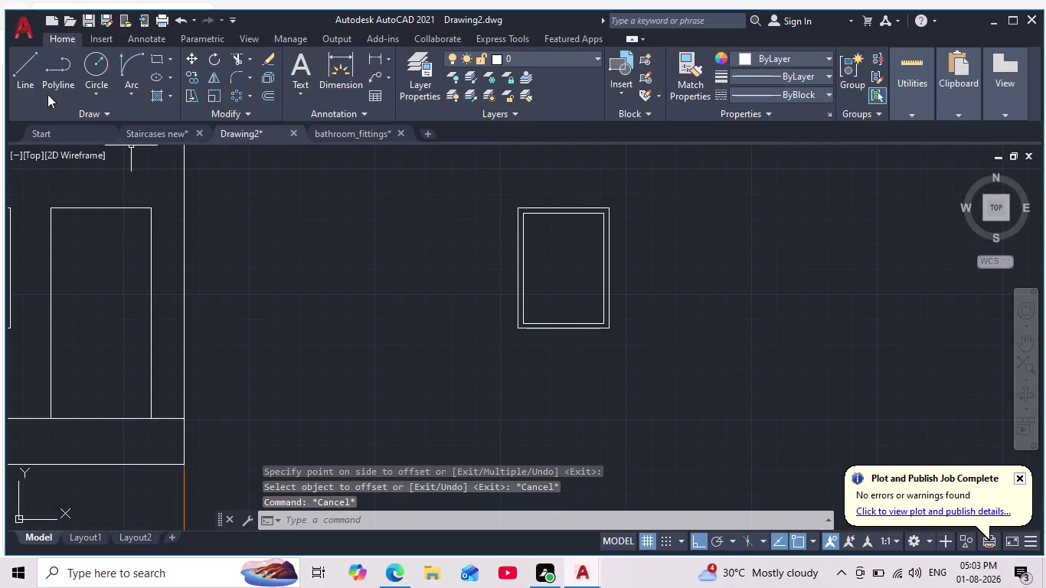
click(22, 64)
scroll(up, 3)
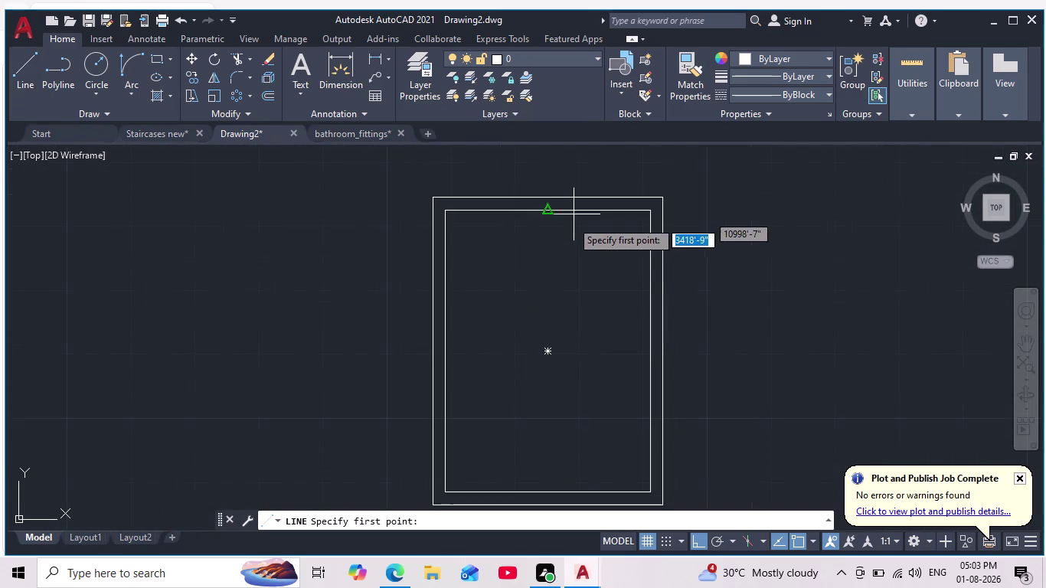
click(545, 209)
middle_drag(520, 383, 535, 320)
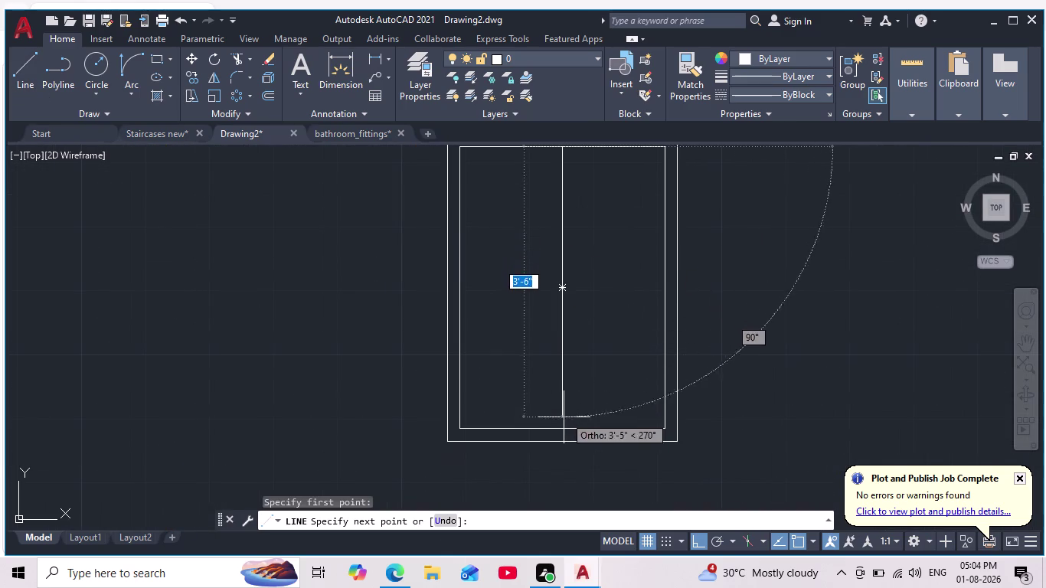
click(565, 429)
key(Escape)
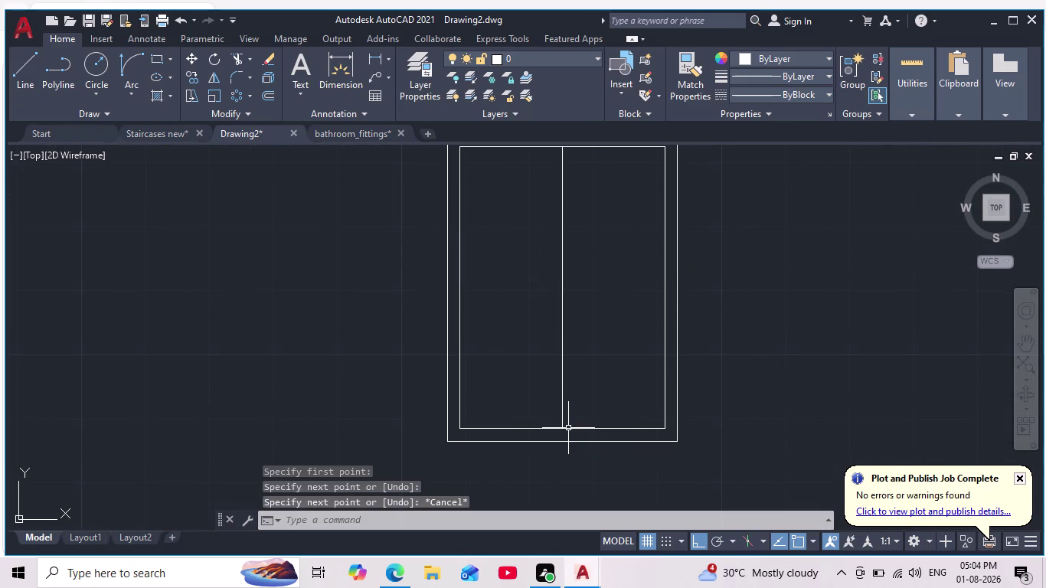
Offset the window's centre divider by 1 to form a double divider.
key(o)
key(Return)
key(1)
key(Return)
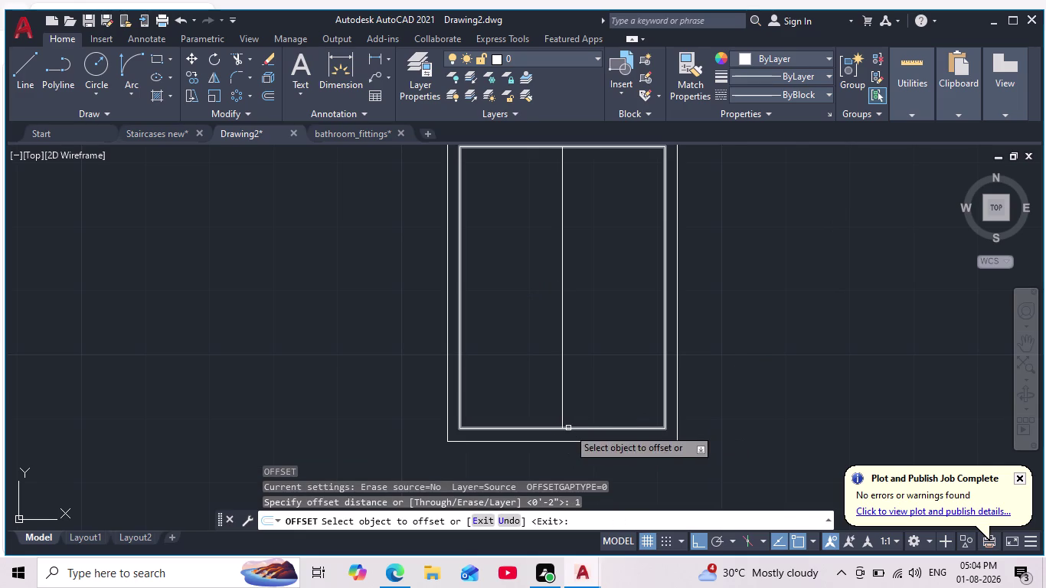
click(563, 387)
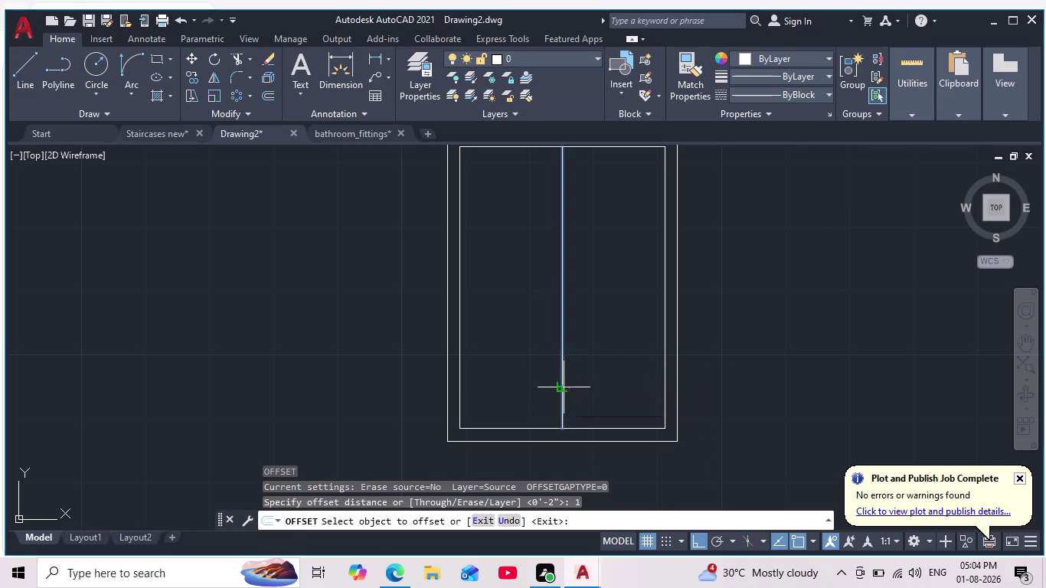
click(544, 389)
click(559, 407)
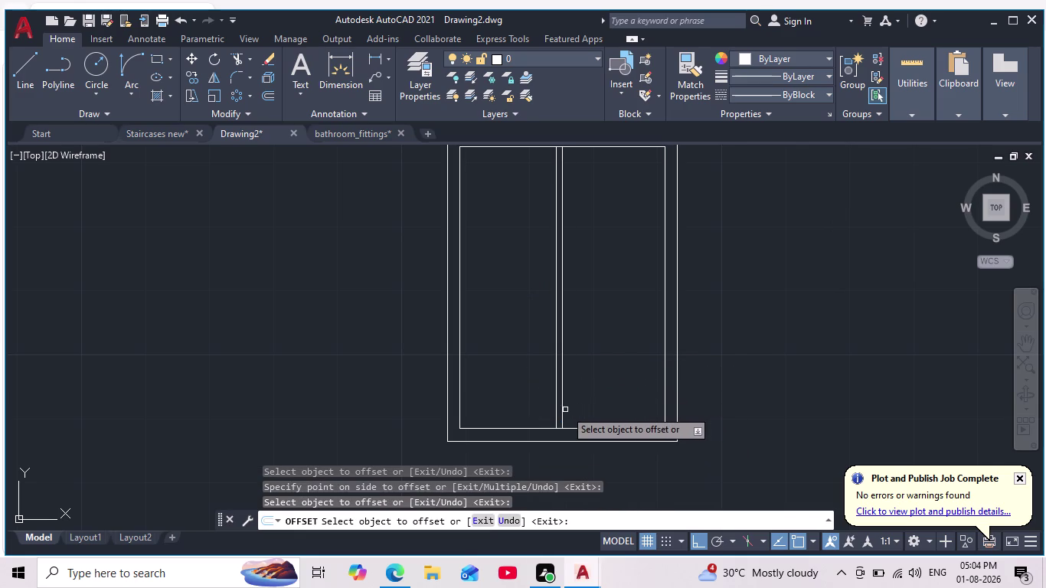
click(561, 409)
click(589, 404)
key(Escape)
Erase the stray line below the window using a selection window.
middle_drag(581, 337, 577, 406)
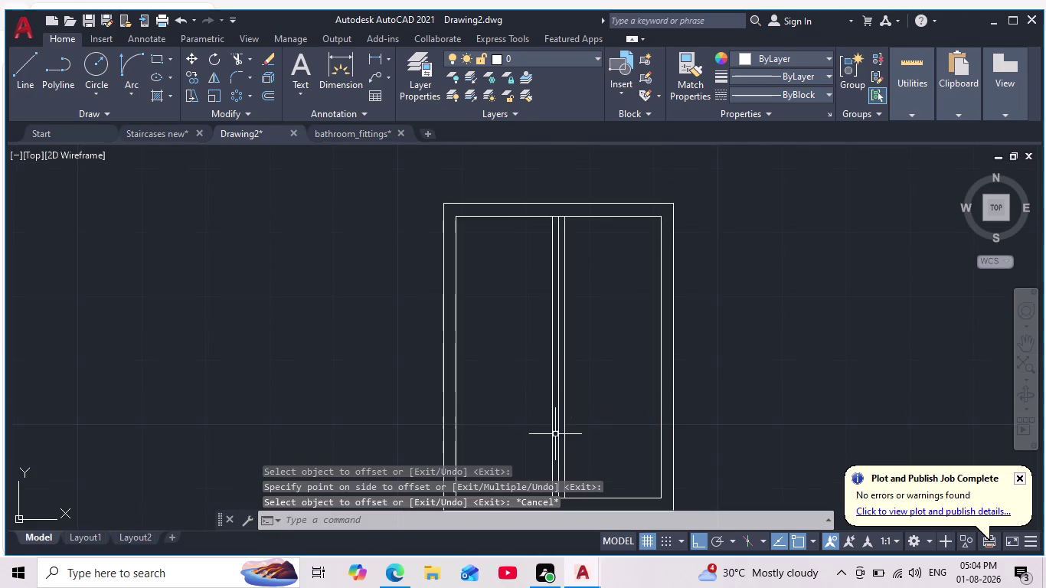
scroll(up, 3)
click(579, 409)
key(Escape)
click(571, 421)
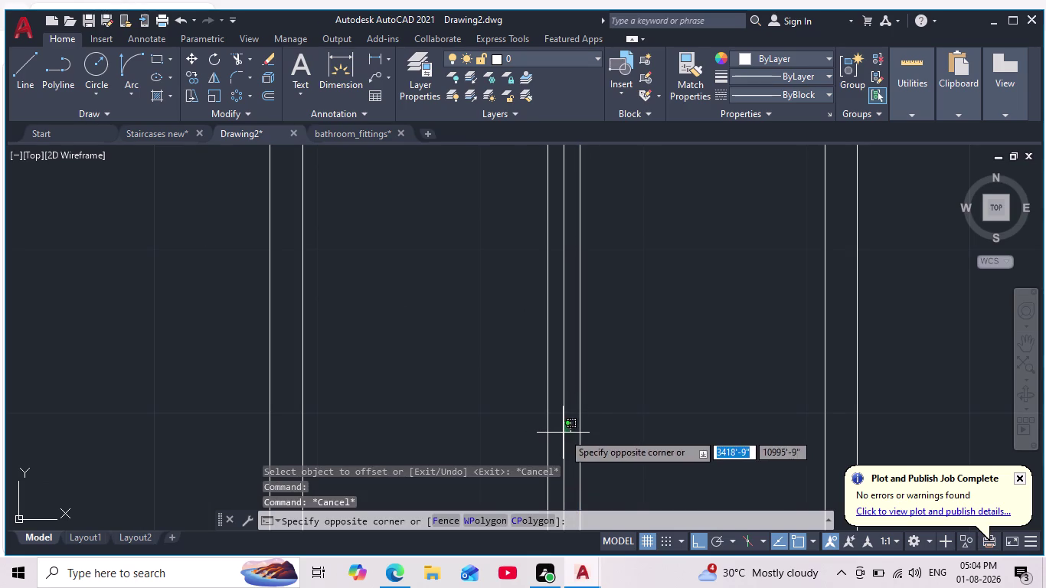
click(562, 432)
key(Delete)
scroll(down, 3)
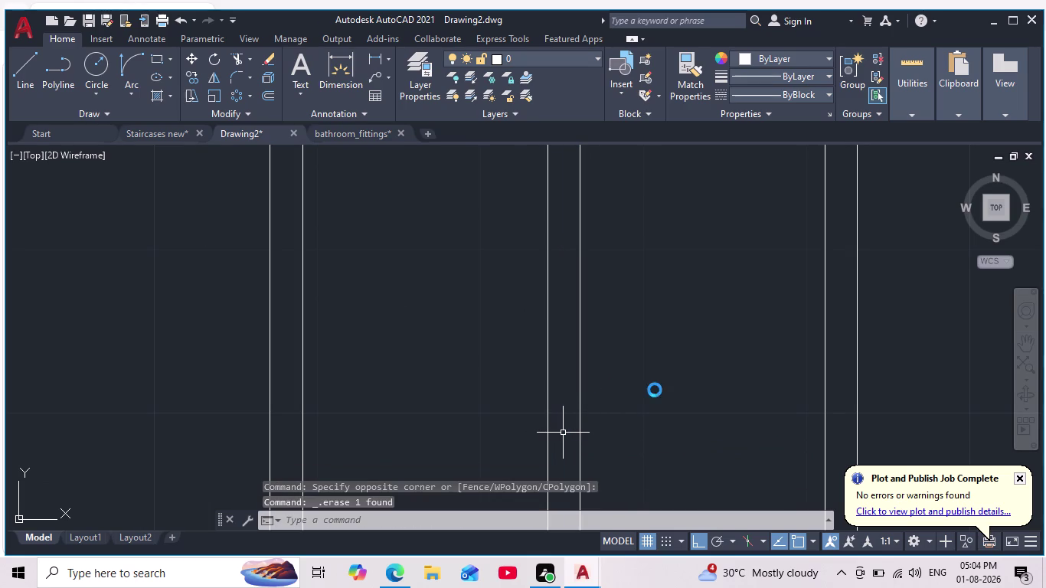
scroll(down, 3)
scroll(down, 3)
scroll(up, 3)
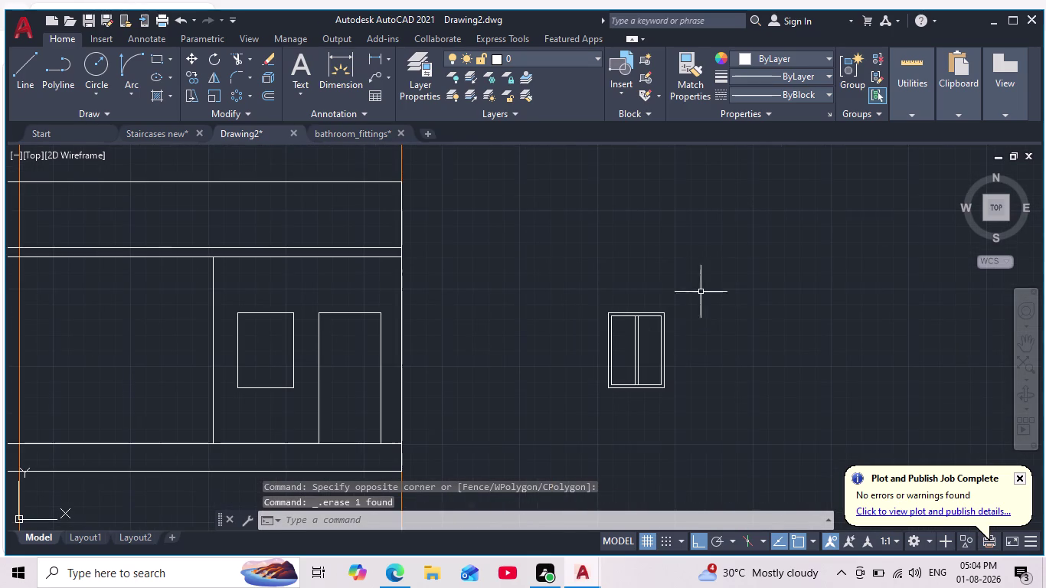
Move the framed window by its top corner into the elevation wall opening.
drag(705, 274, 723, 322)
click(573, 419)
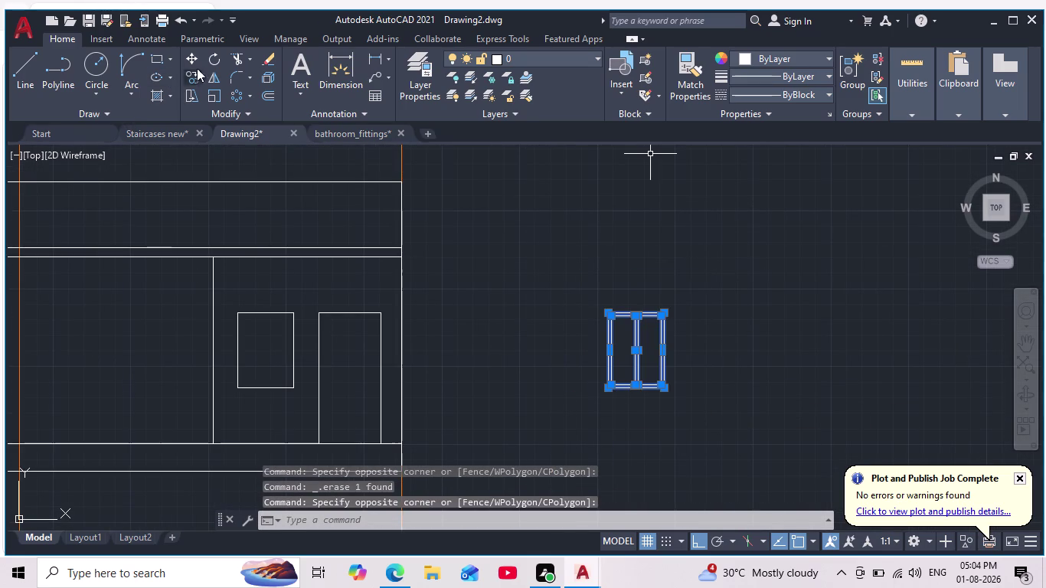
click(192, 62)
scroll(up, 3)
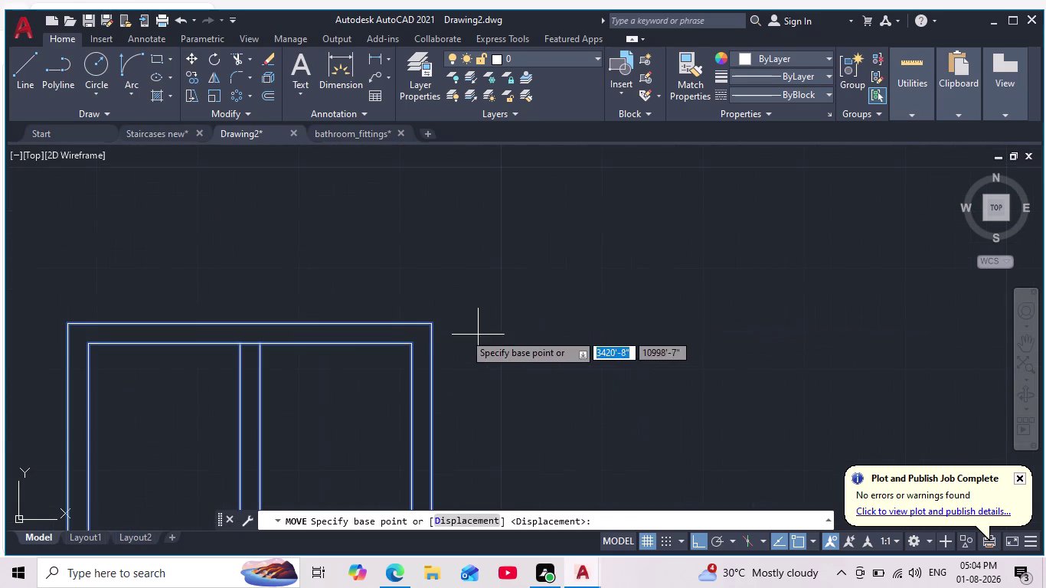
click(428, 324)
scroll(down, 3)
scroll(down, 3)
middle_drag(591, 297, 793, 252)
scroll(up, 3)
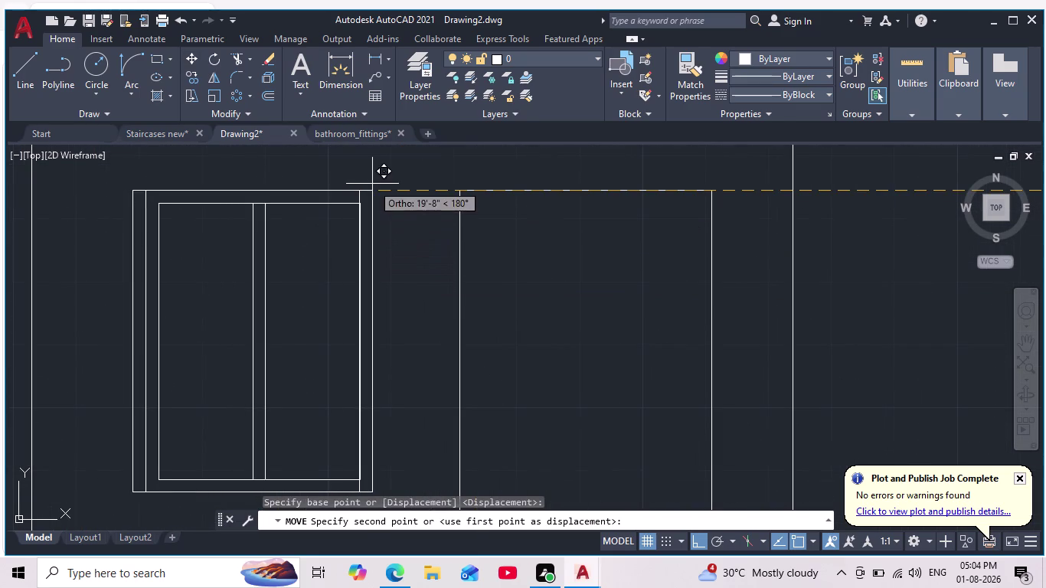
click(352, 202)
Select the tall door outline and the line beside the door opening.
scroll(down, 3)
scroll(down, 3)
scroll(up, 3)
scroll(up, 3)
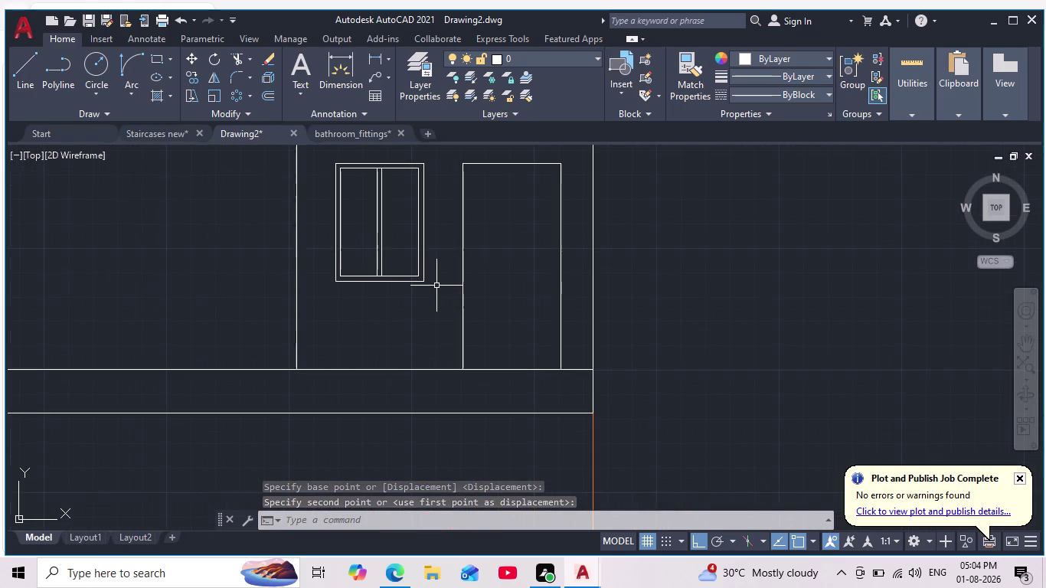
scroll(down, 3)
click(537, 192)
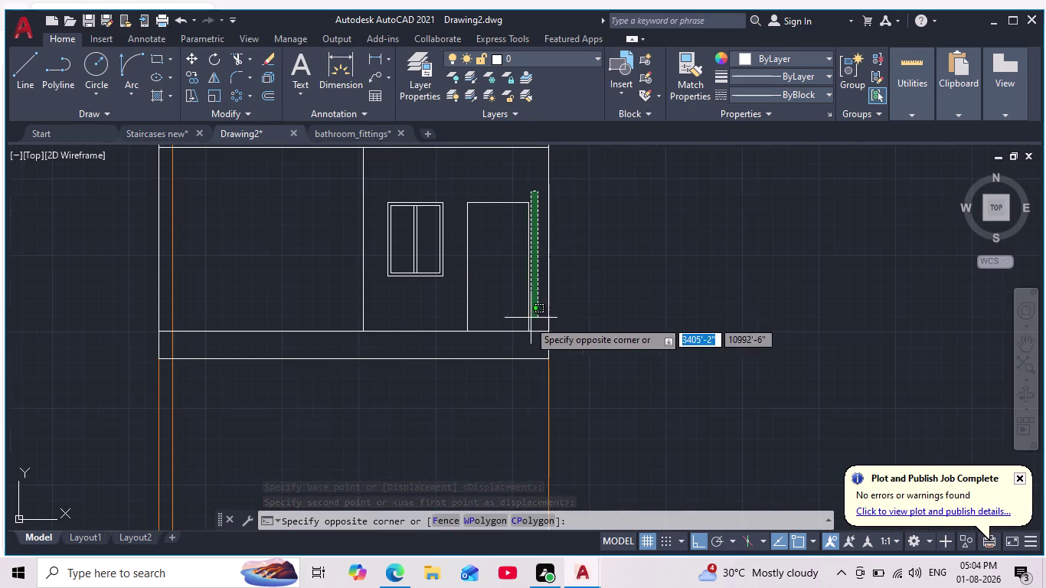
key(Escape)
drag(457, 195, 459, 205)
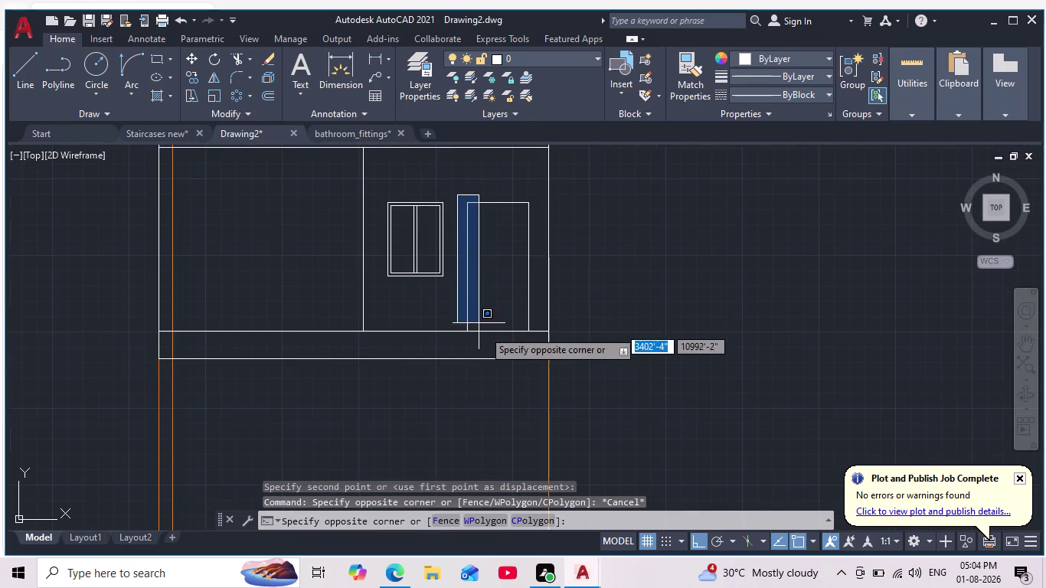
click(541, 339)
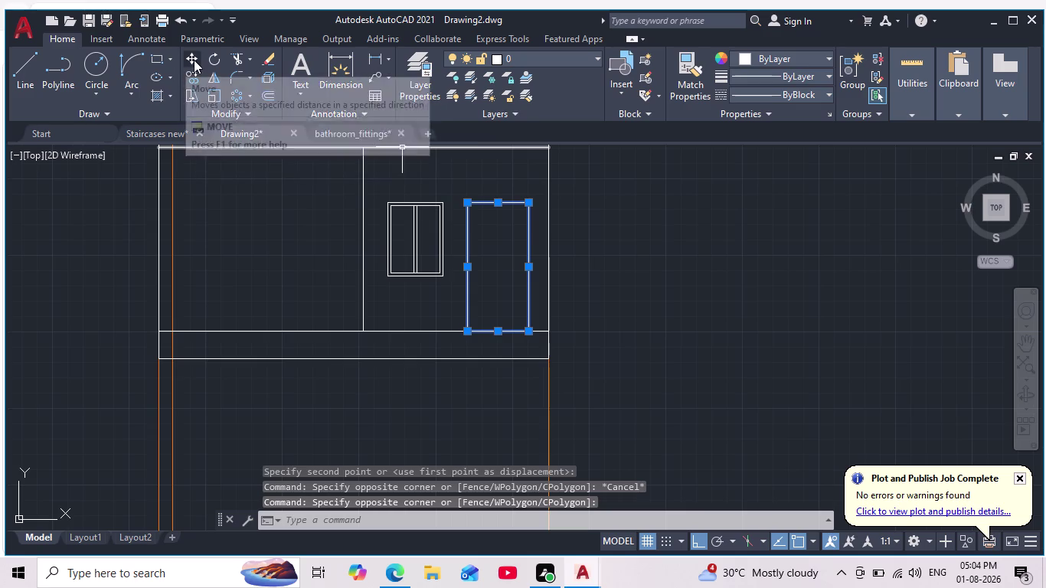
click(195, 79)
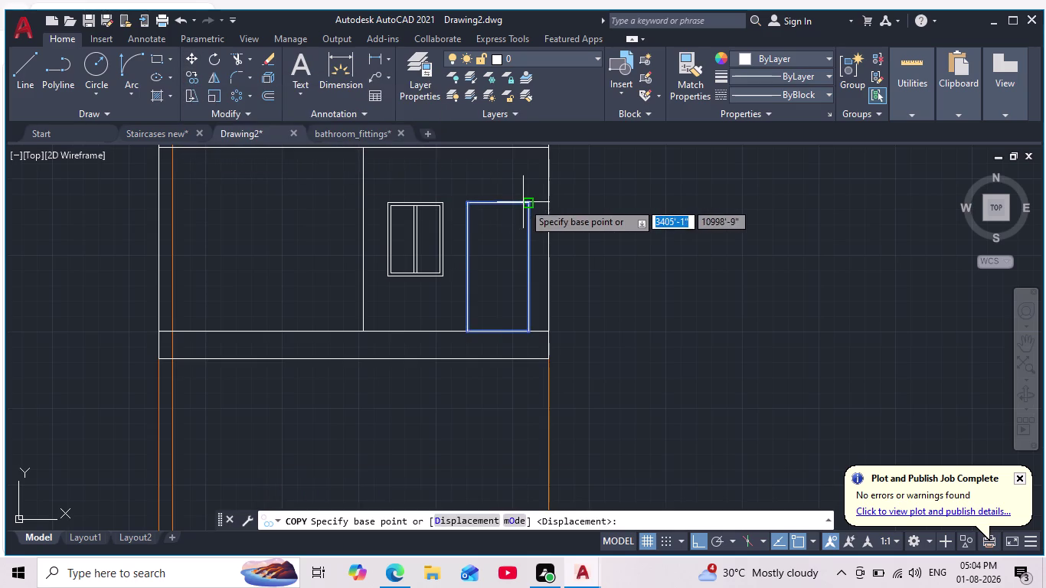
Copy the door outline to the right from its top corner.
click(523, 202)
click(752, 209)
key(Escape)
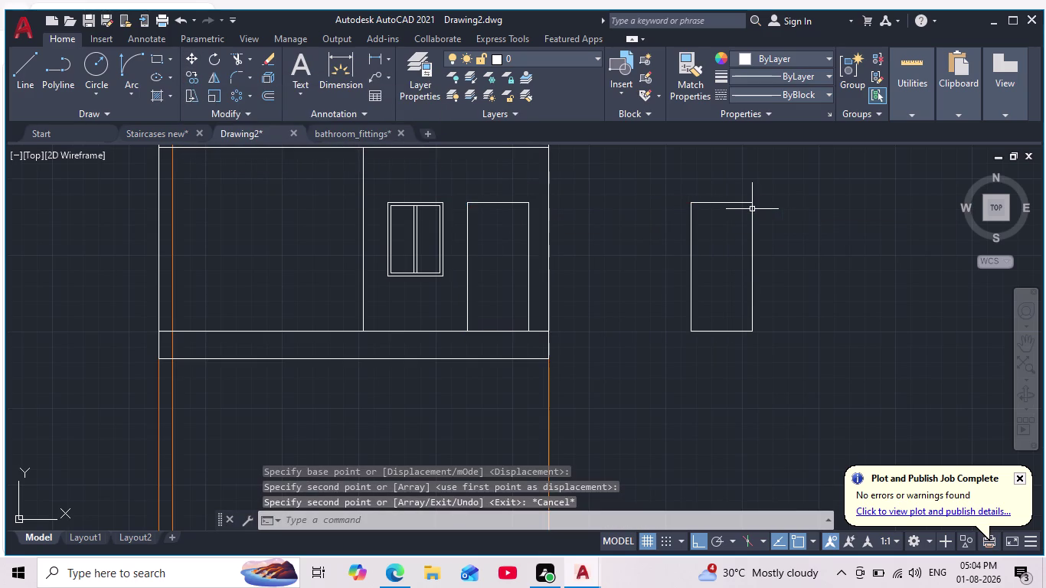
Join the copied door outline's four lines into one polyline.
drag(791, 177, 794, 230)
click(674, 367)
text(kjm)
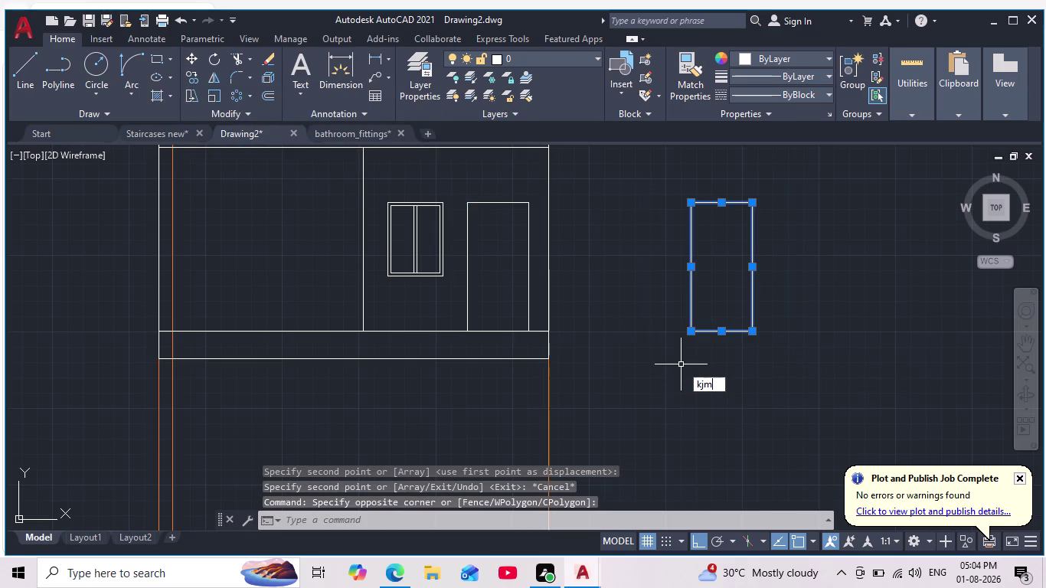
key(Escape)
key(Escape)
key(Escape)
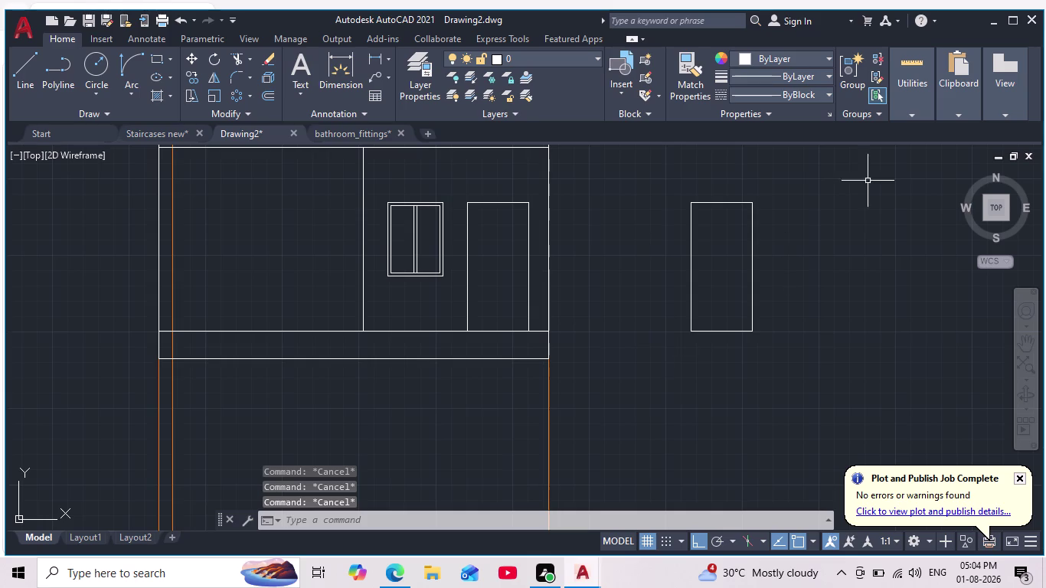
click(827, 176)
click(621, 433)
key(j)
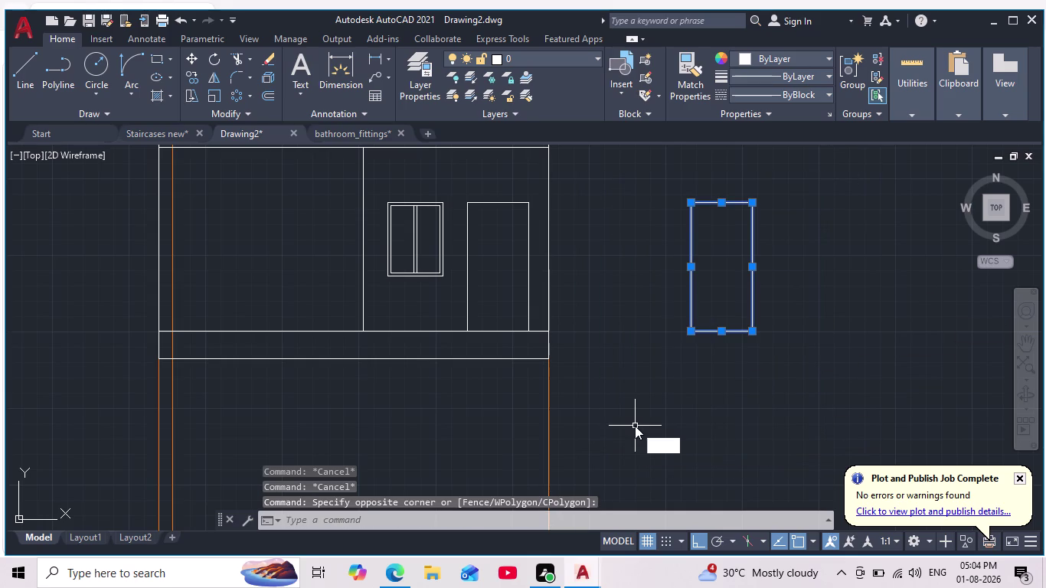
key(Return)
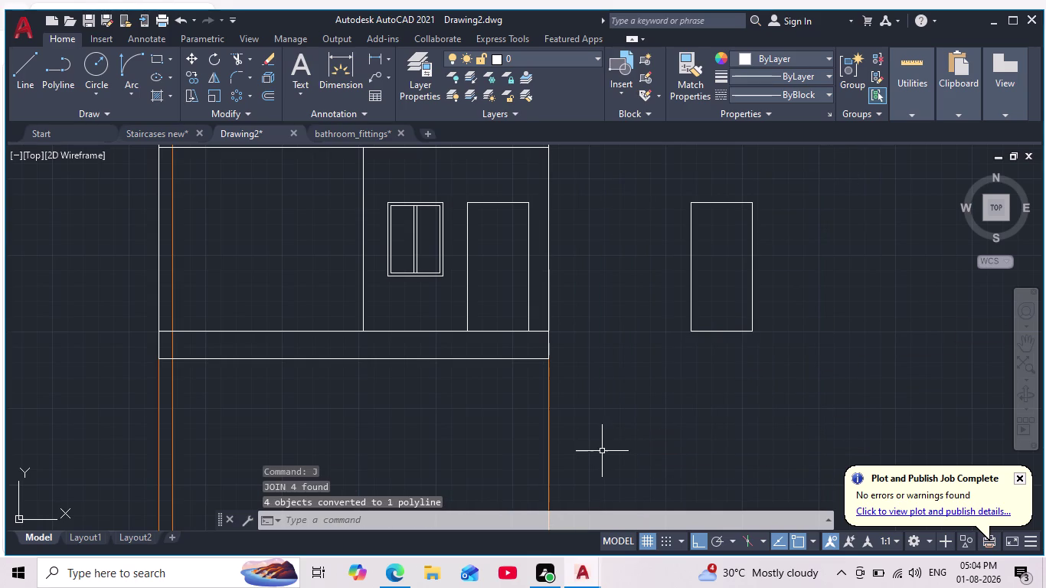
Offset the joined door outline inward by 2 to form a frame.
key(o)
key(Return)
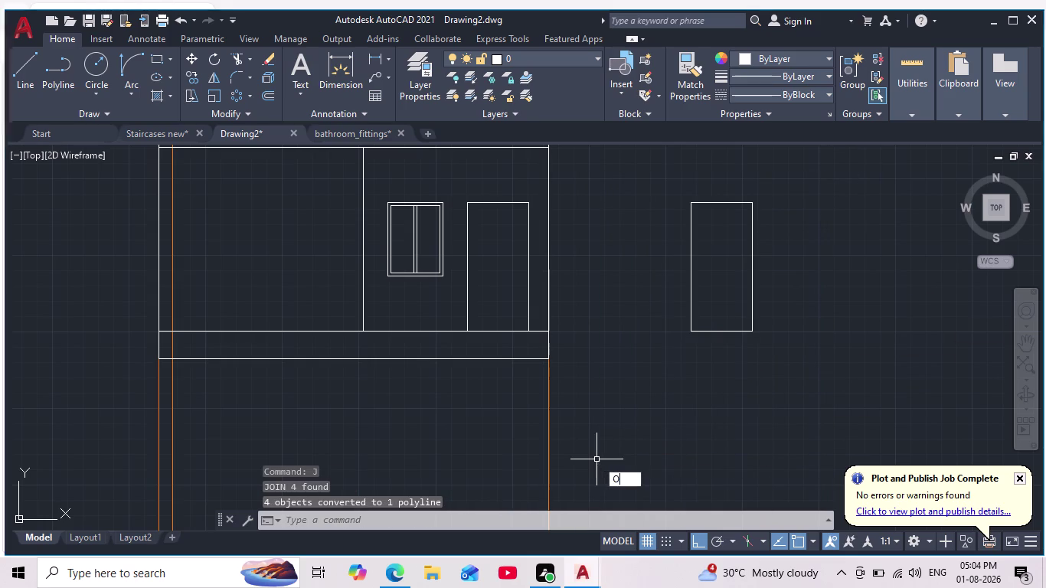
key(2)
key(Return)
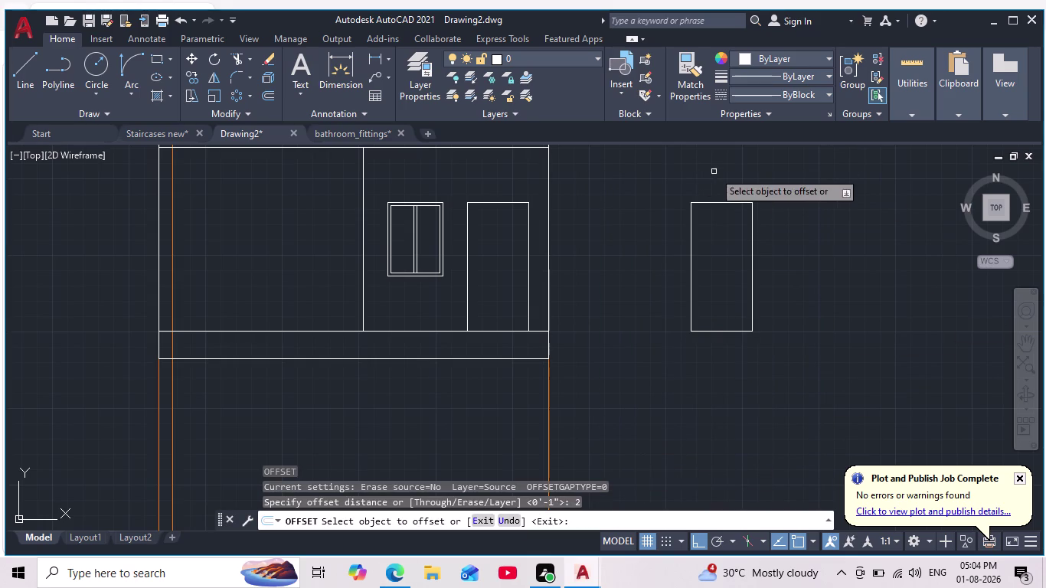
click(728, 202)
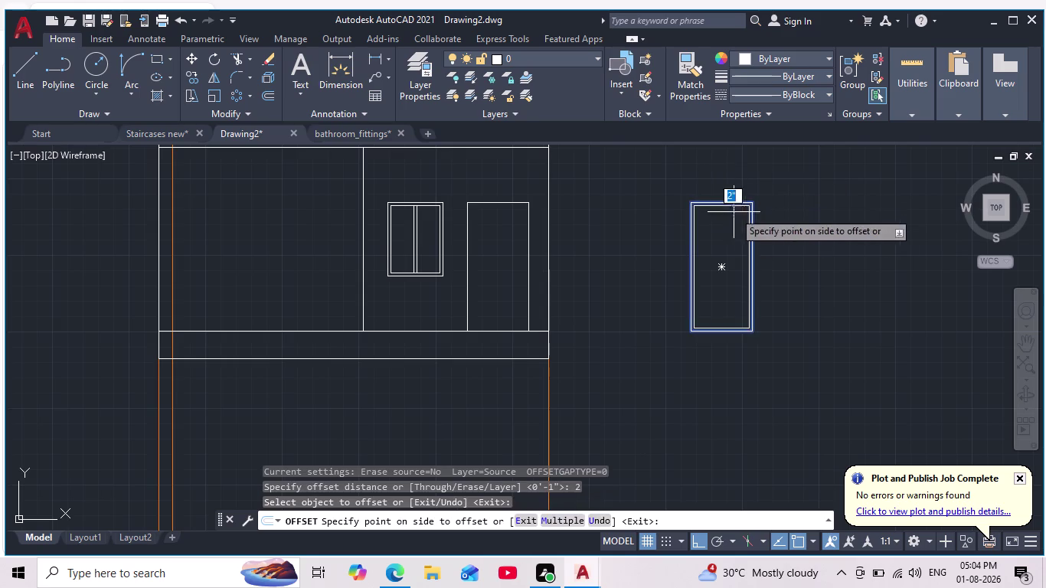
click(735, 244)
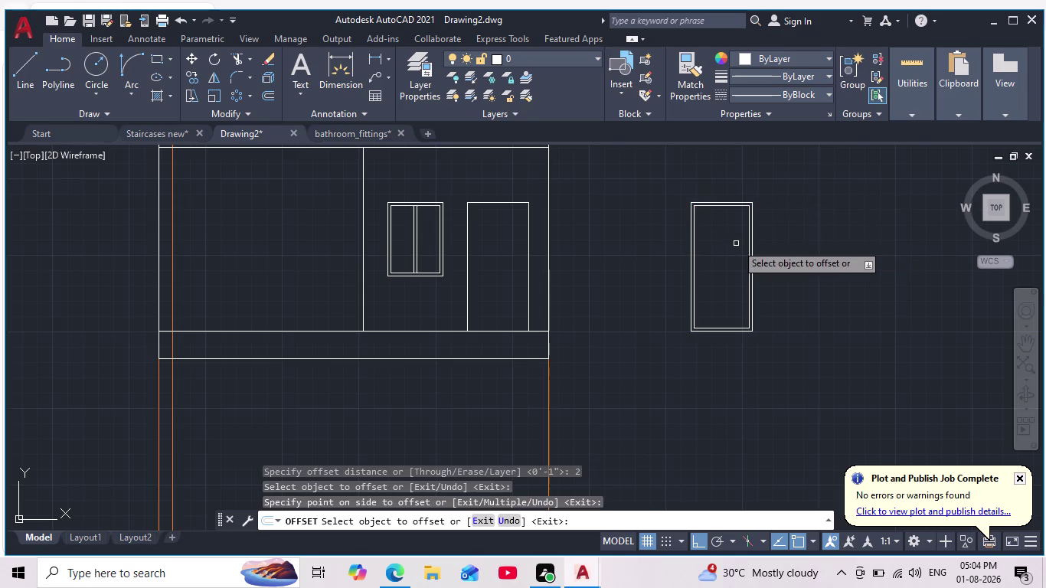
key(Escape)
click(33, 71)
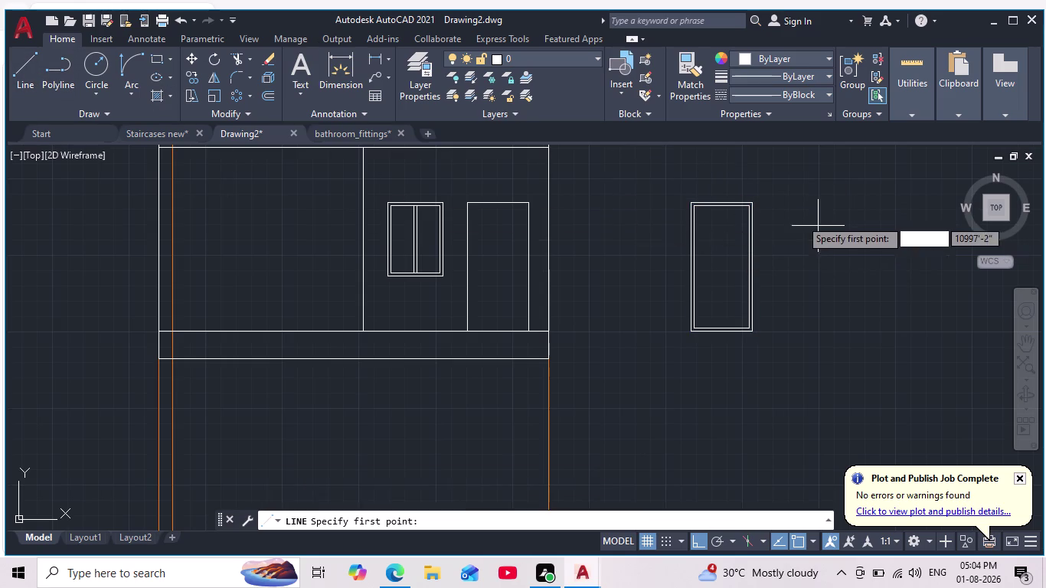
With ortho off, draw the panel line down and slanting to the door's bottom corner.
scroll(up, 3)
click(691, 206)
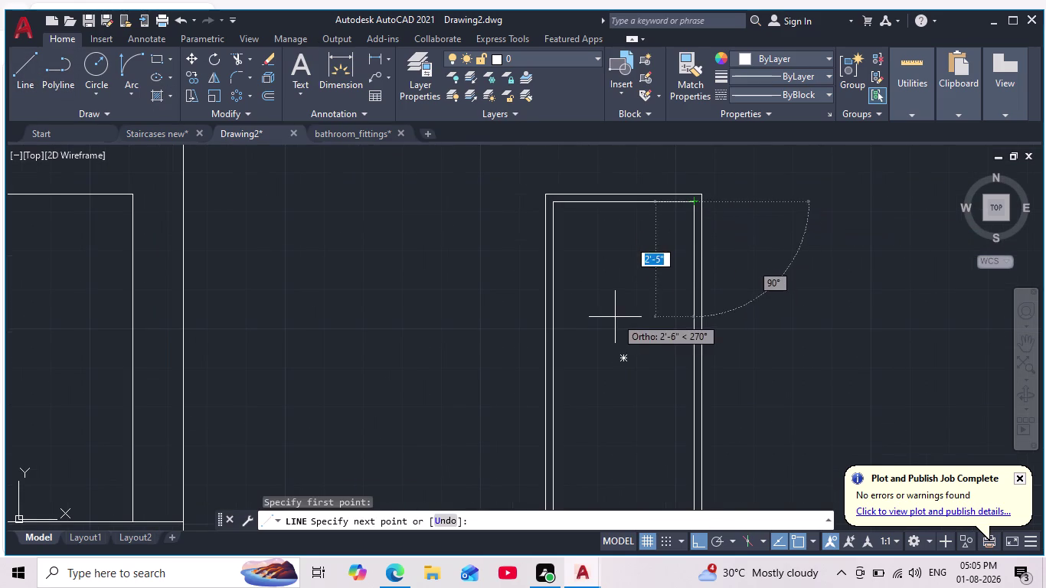
middle_drag(634, 307, 650, 236)
scroll(down, 3)
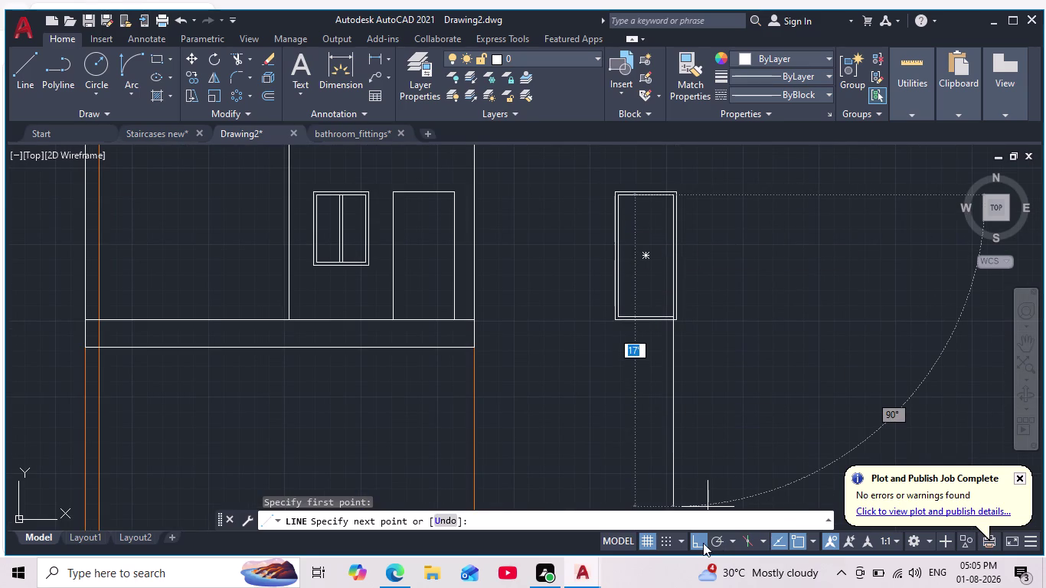
click(699, 539)
scroll(up, 3)
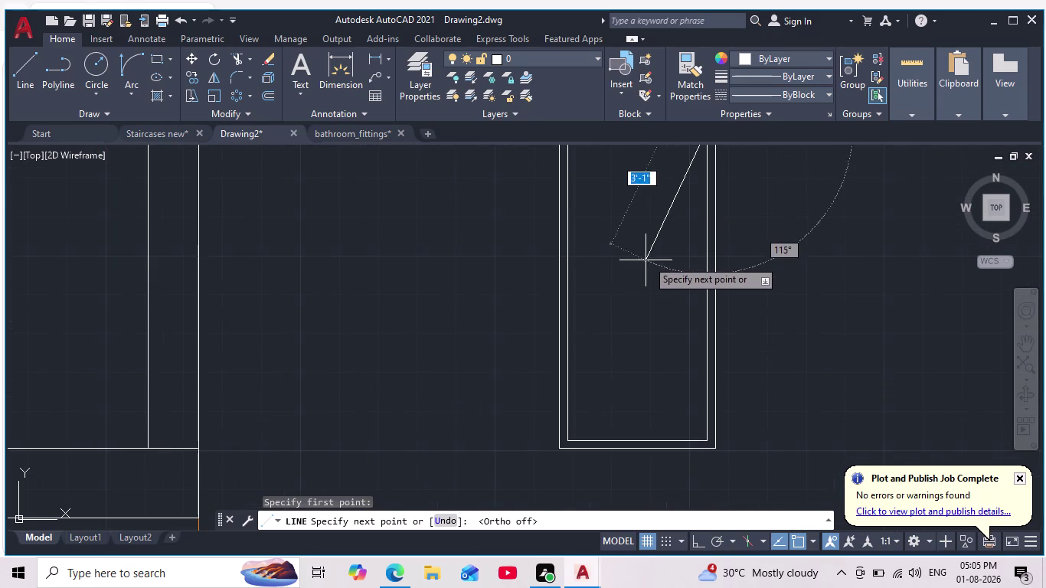
scroll(down, 3)
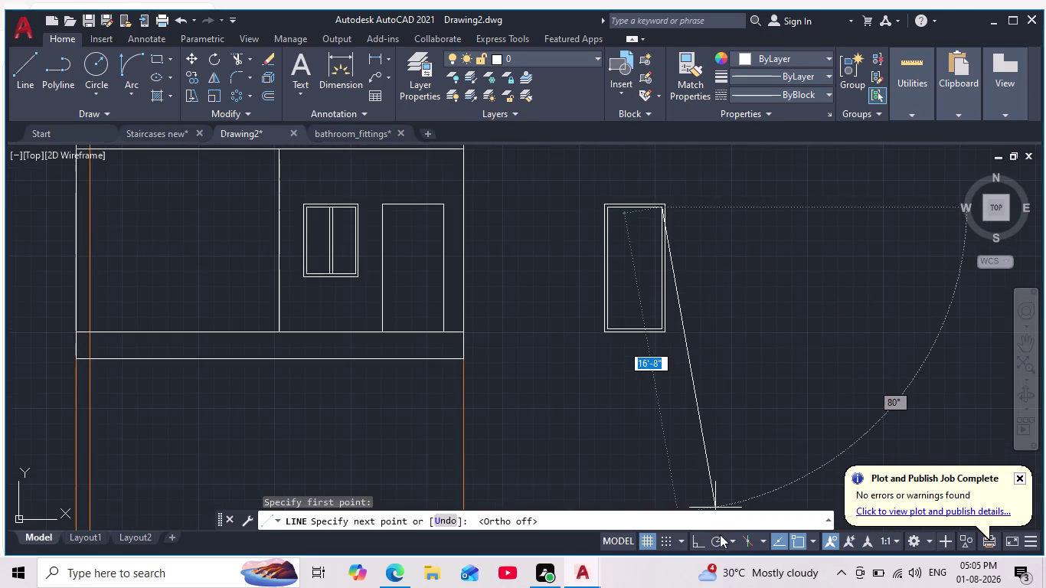
click(717, 539)
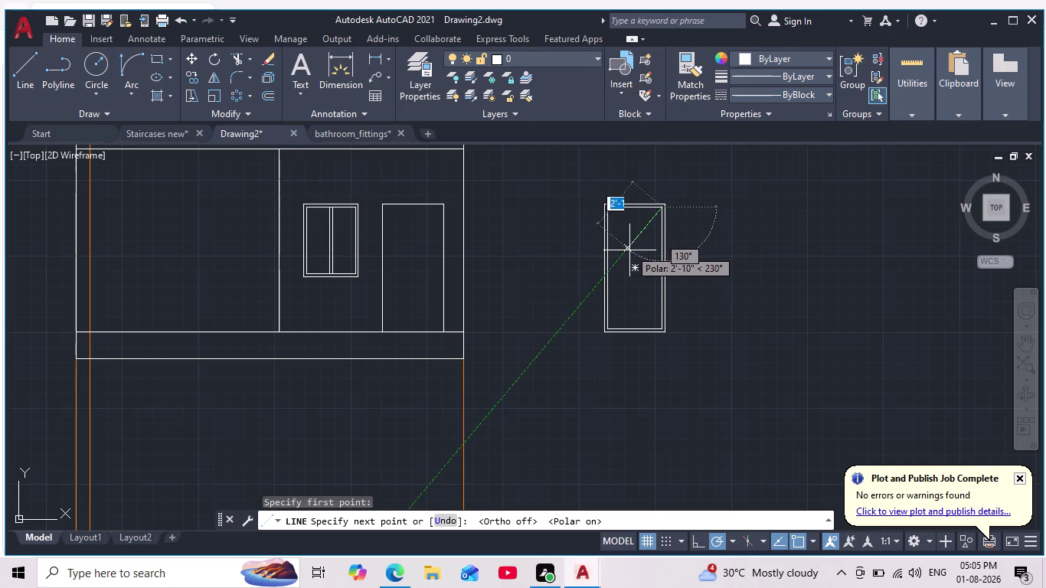
click(631, 254)
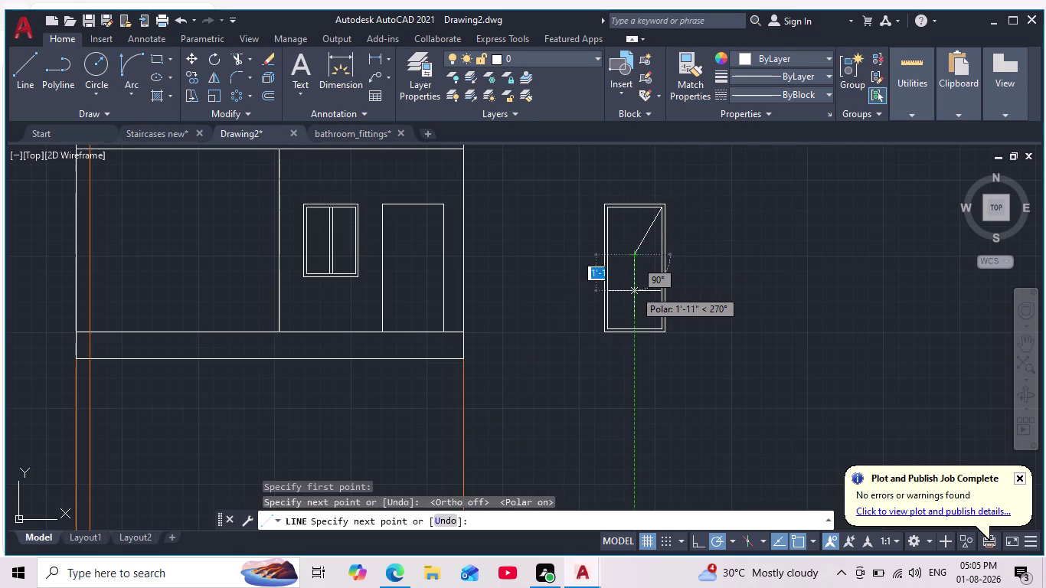
click(634, 286)
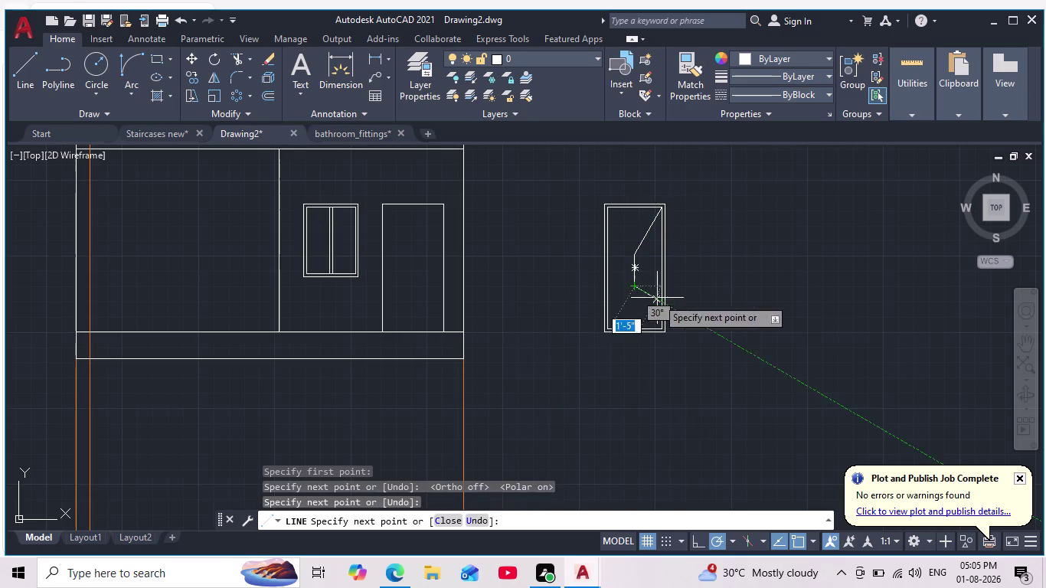
scroll(up, 3)
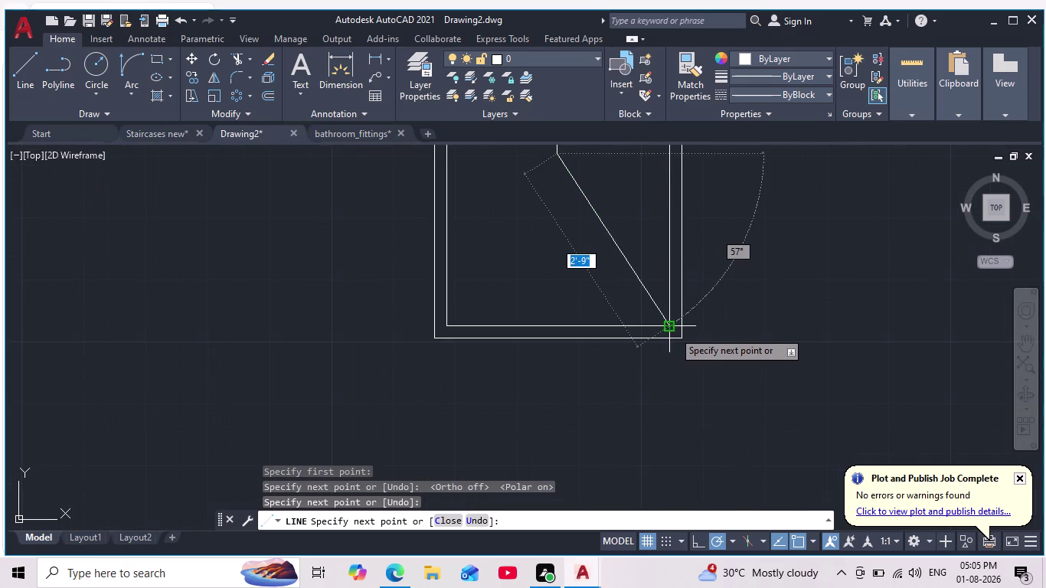
click(673, 332)
key(Escape)
Select the three chevron panel segments and merge them into one polyline.
scroll(down, 3)
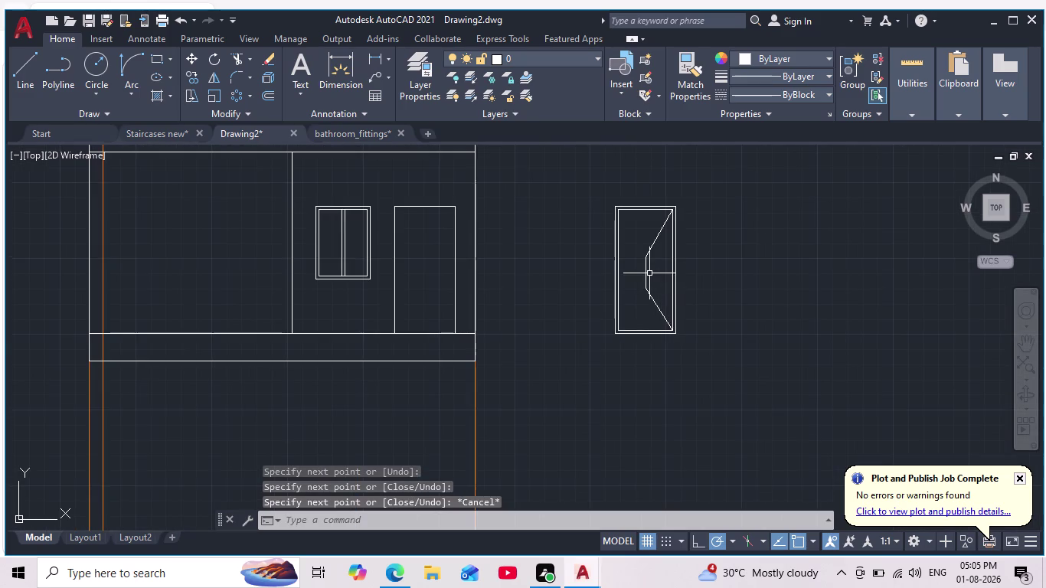
scroll(up, 3)
scroll(down, 3)
scroll(up, 3)
scroll(up, 3)
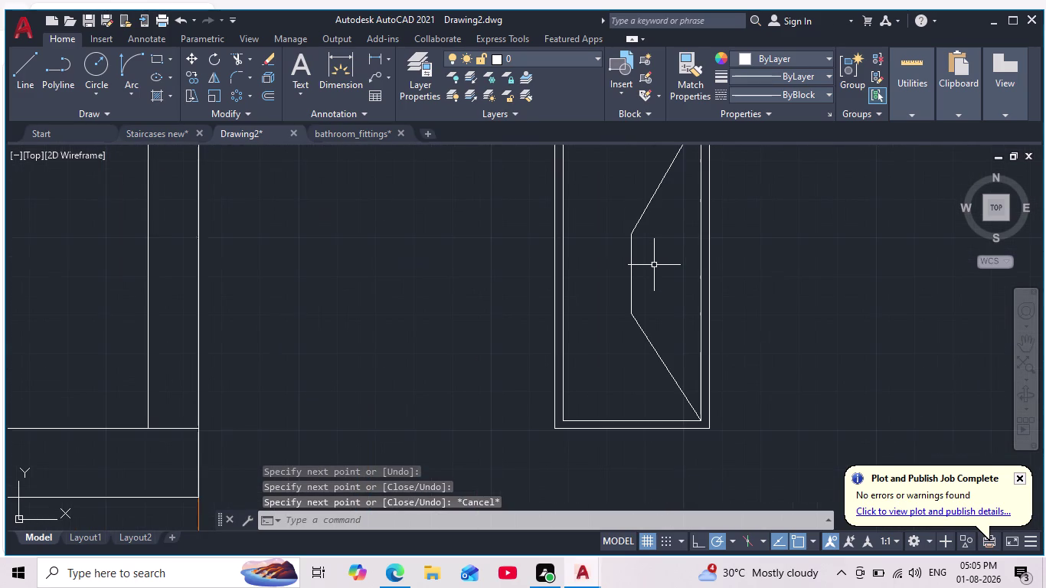
scroll(down, 3)
scroll(down, 3)
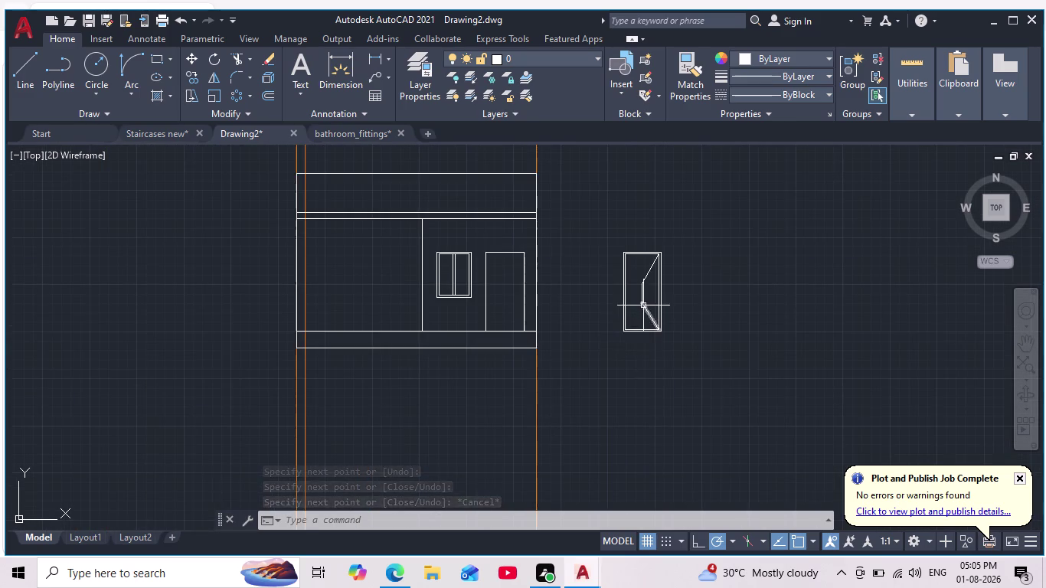
scroll(up, 3)
scroll(up, 3)
middle_drag(638, 290, 652, 287)
scroll(down, 3)
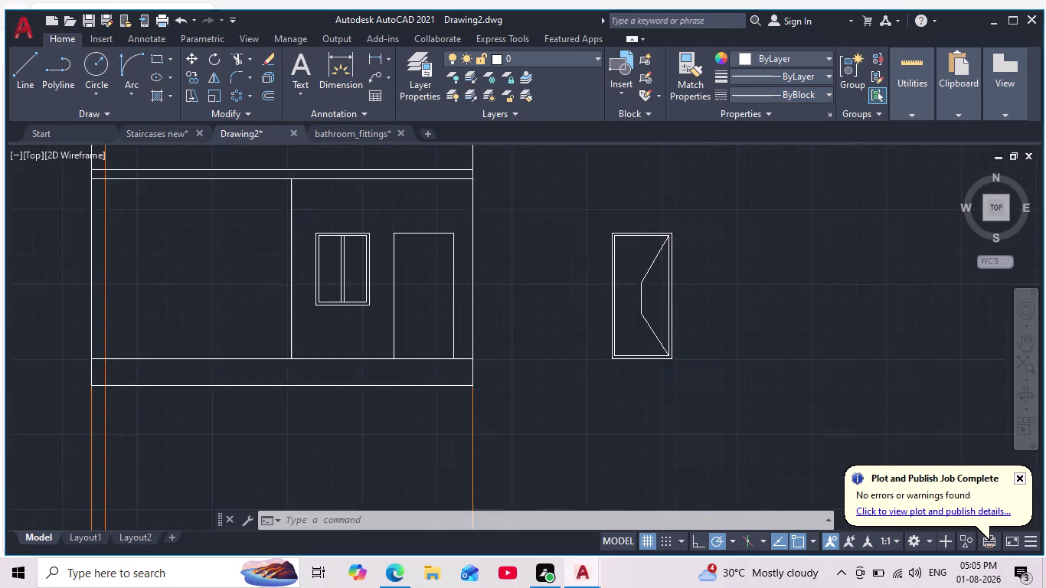
scroll(up, 3)
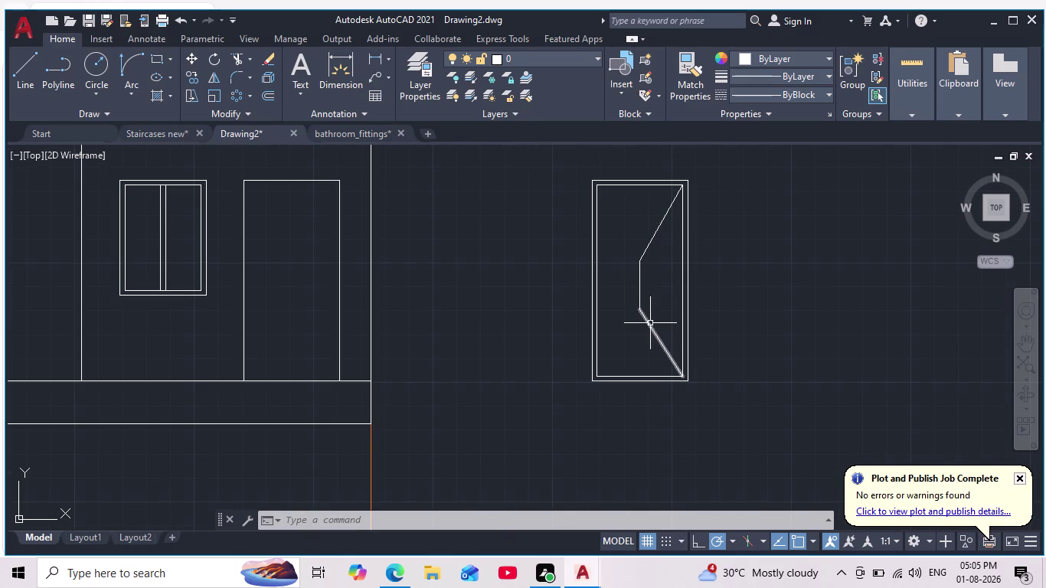
scroll(up, 3)
click(688, 343)
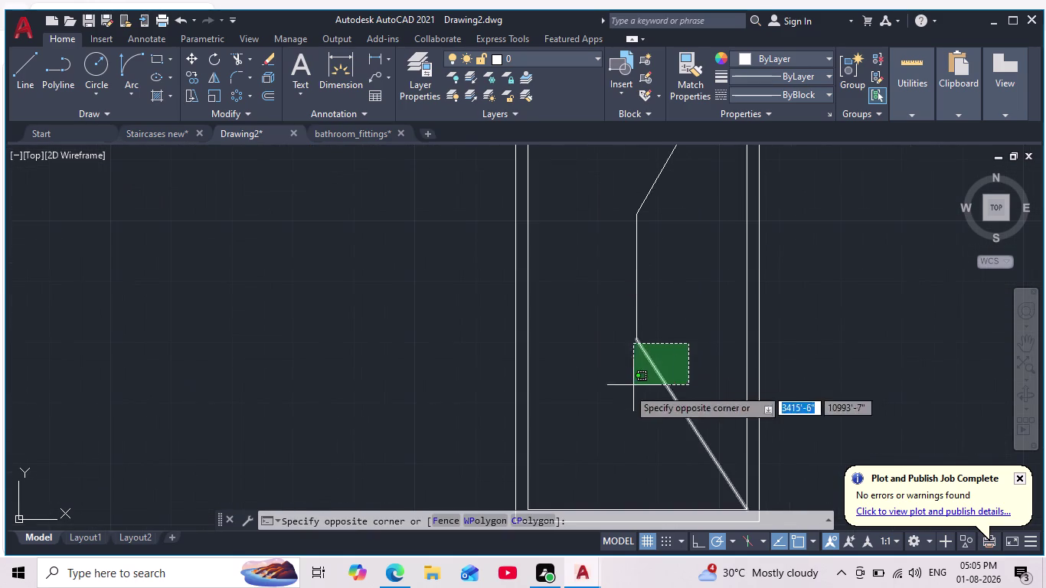
click(605, 189)
scroll(down, 3)
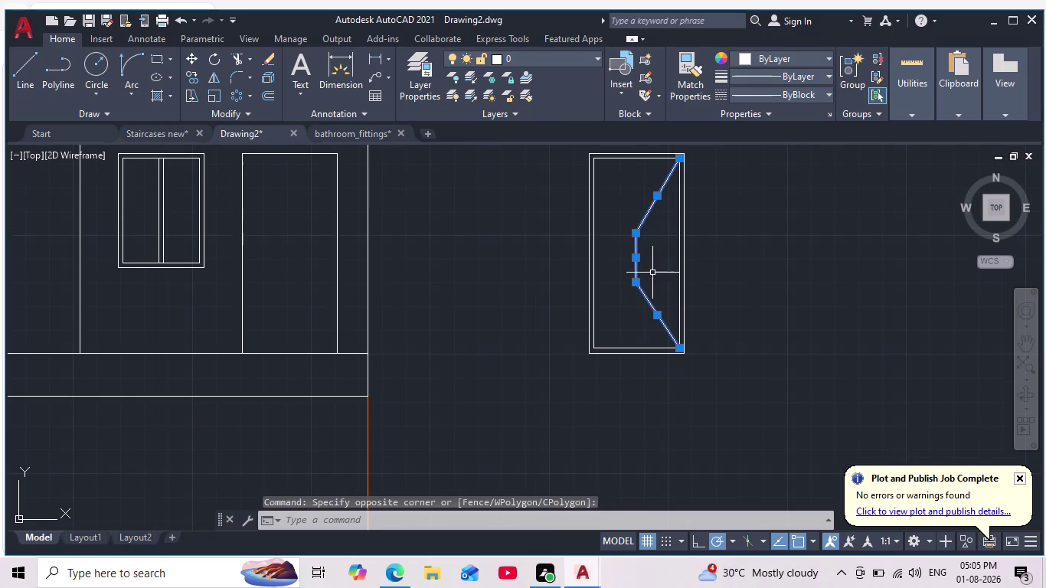
key(j)
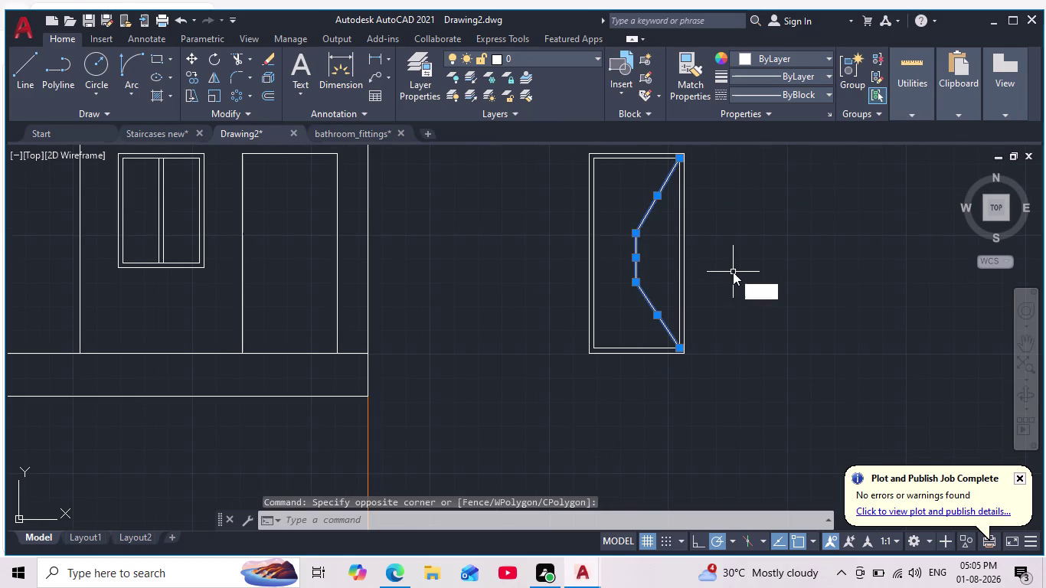
key(Return)
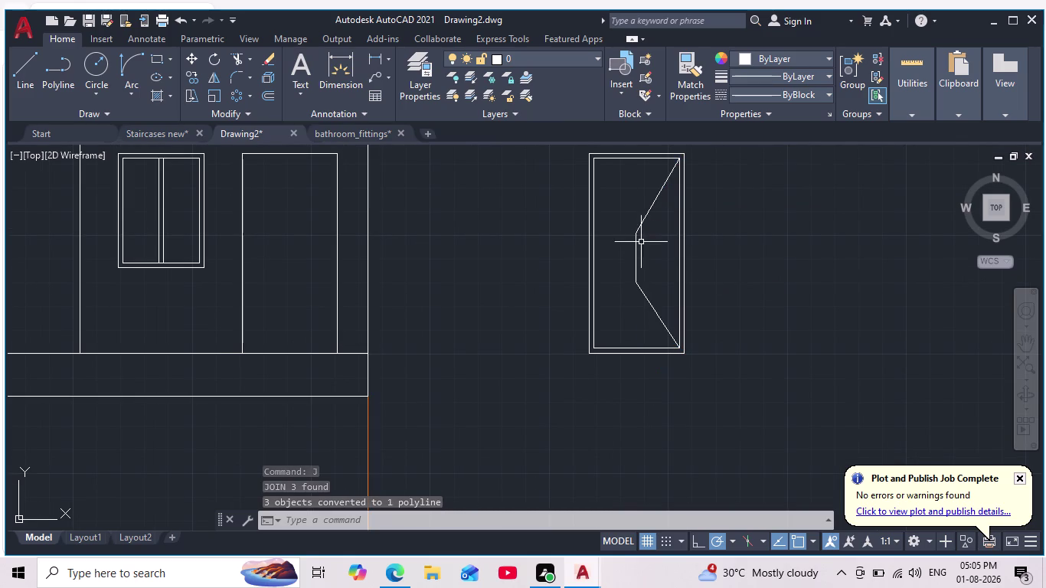
scroll(down, 3)
middle_drag(647, 245, 607, 260)
Offset the chevron panel polyline by 2 to create a parallel twin.
scroll(up, 3)
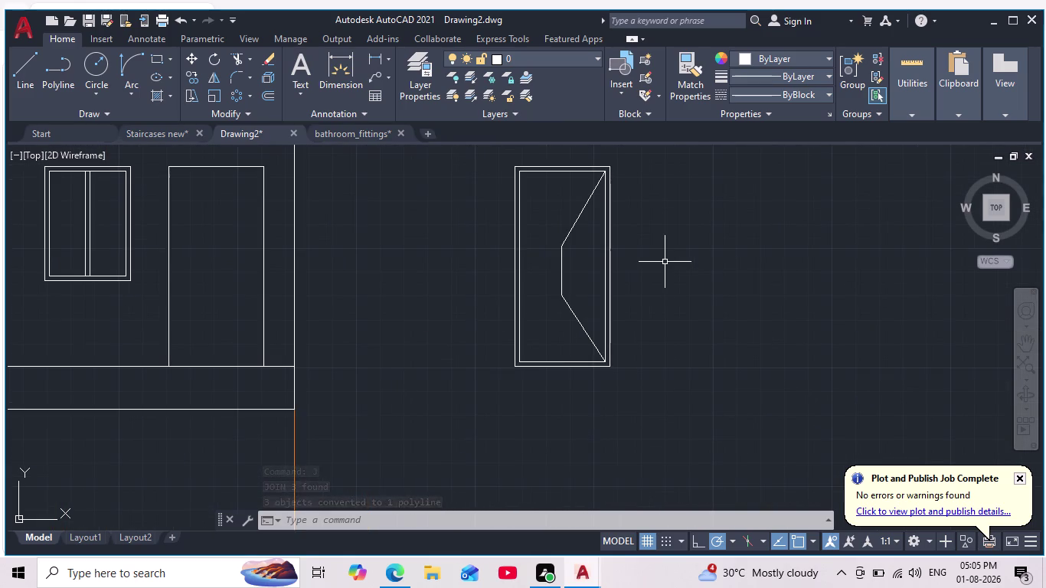
key(o)
key(Return)
key(2)
key(Return)
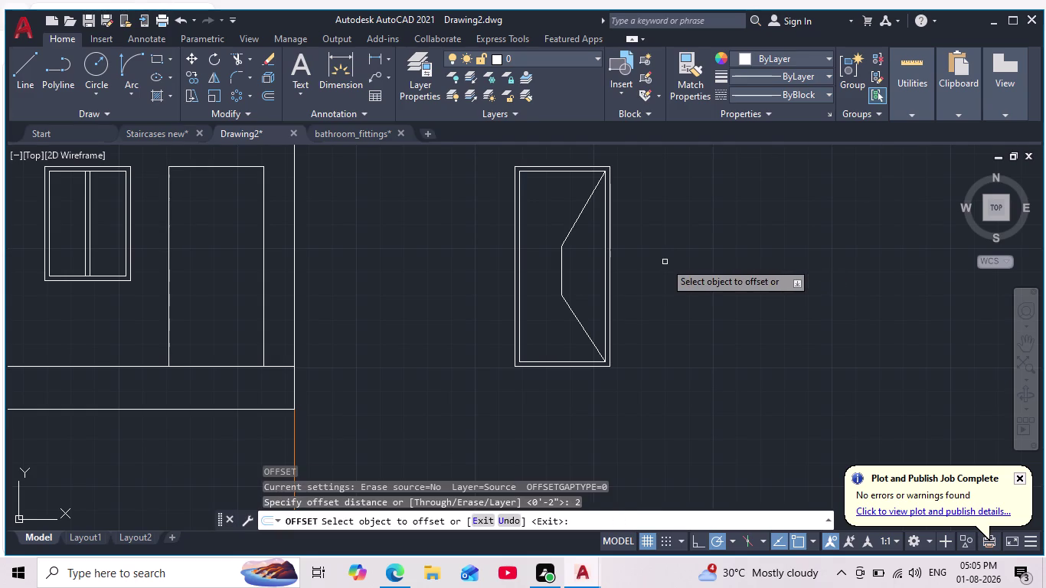
scroll(up, 3)
click(505, 231)
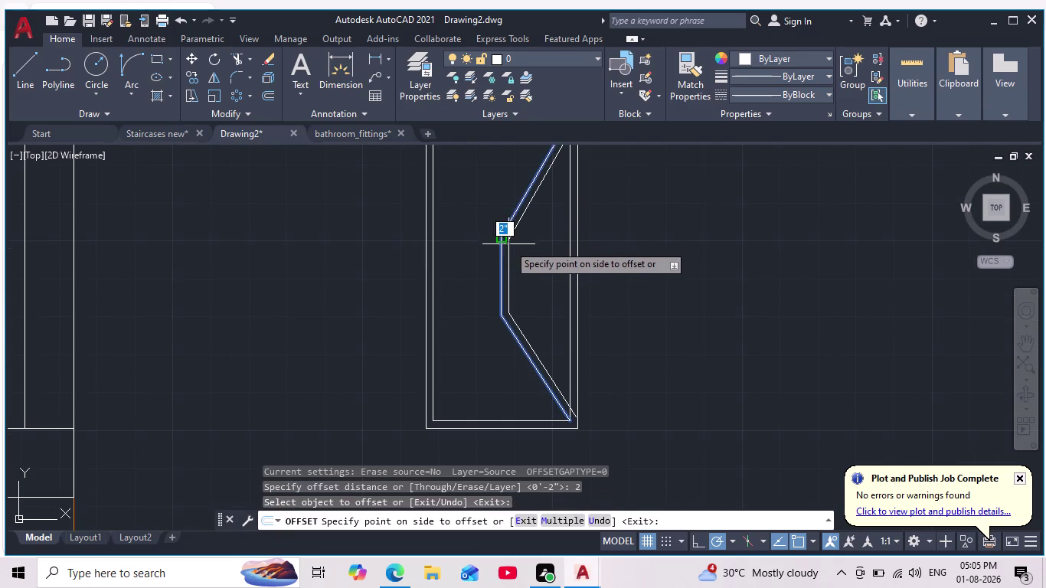
click(508, 246)
scroll(down, 3)
scroll(up, 3)
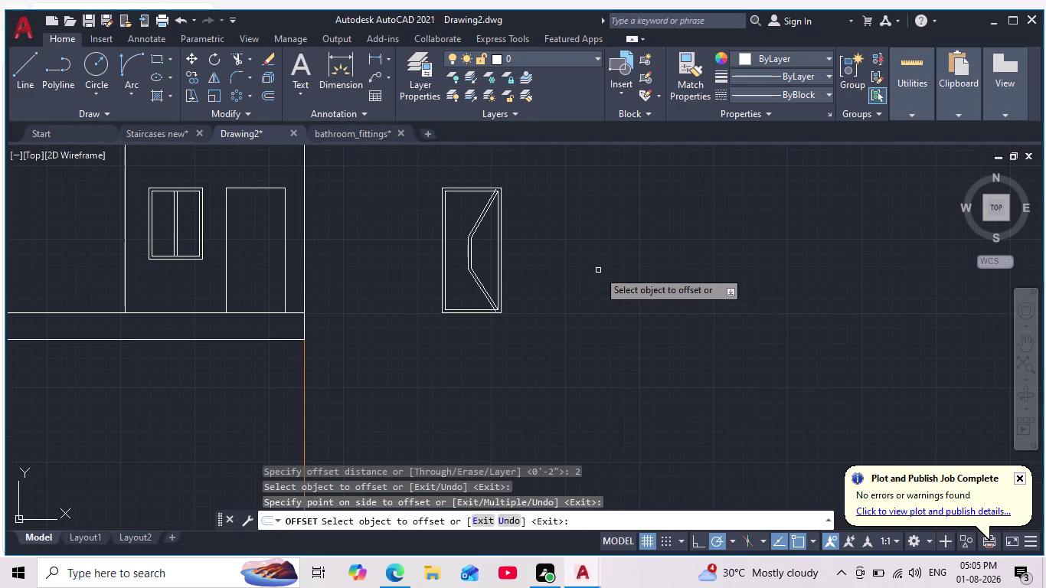
key(Escape)
scroll(up, 3)
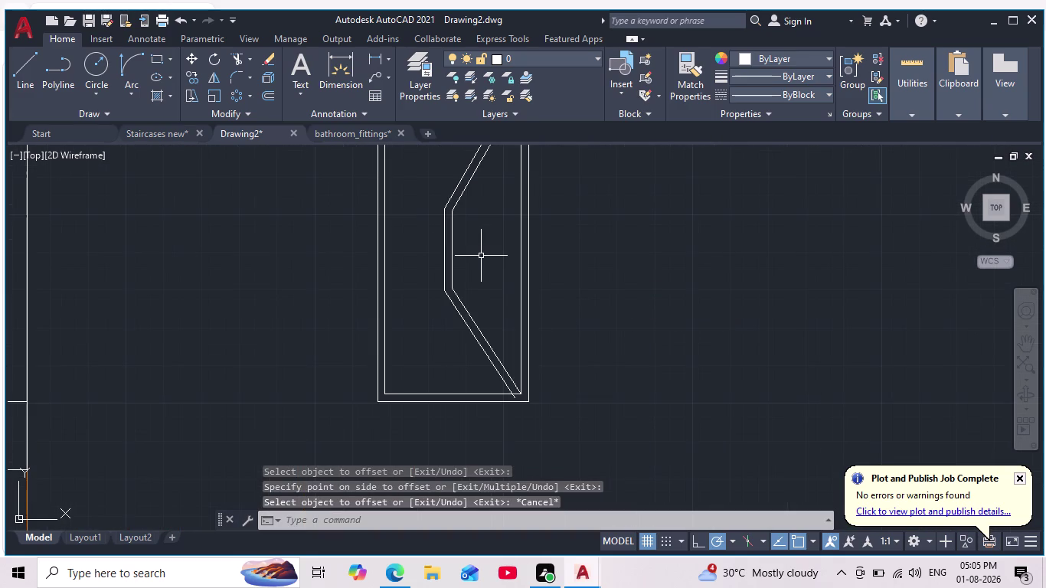
scroll(down, 3)
middle_click(481, 257)
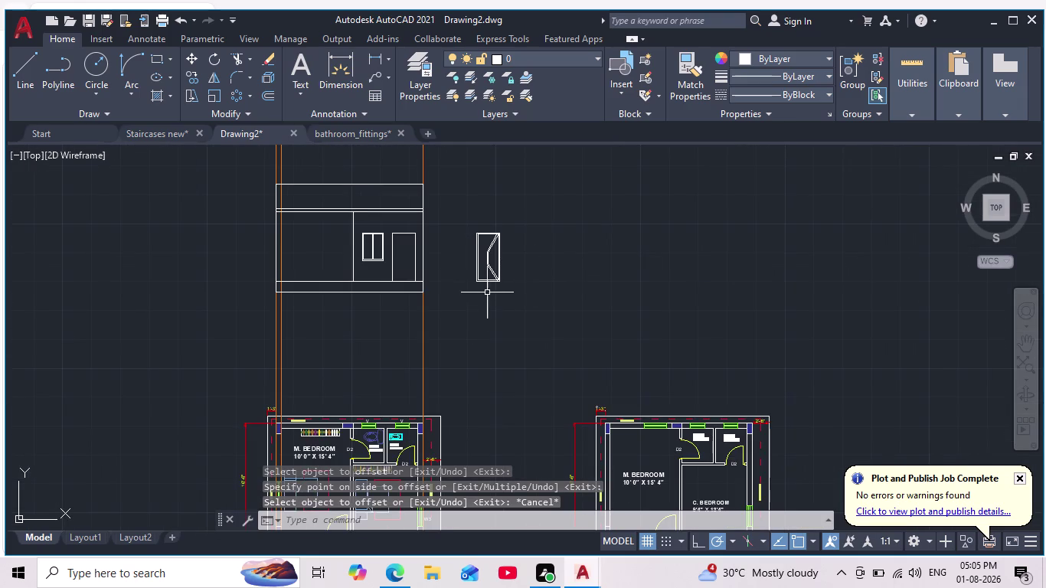
scroll(up, 3)
middle_drag(493, 291, 529, 324)
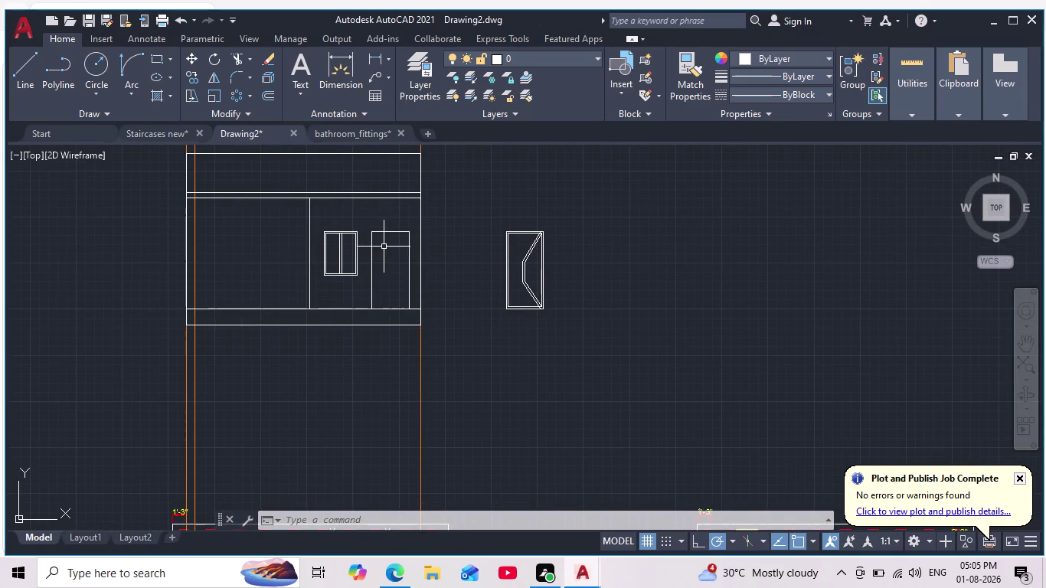
scroll(up, 3)
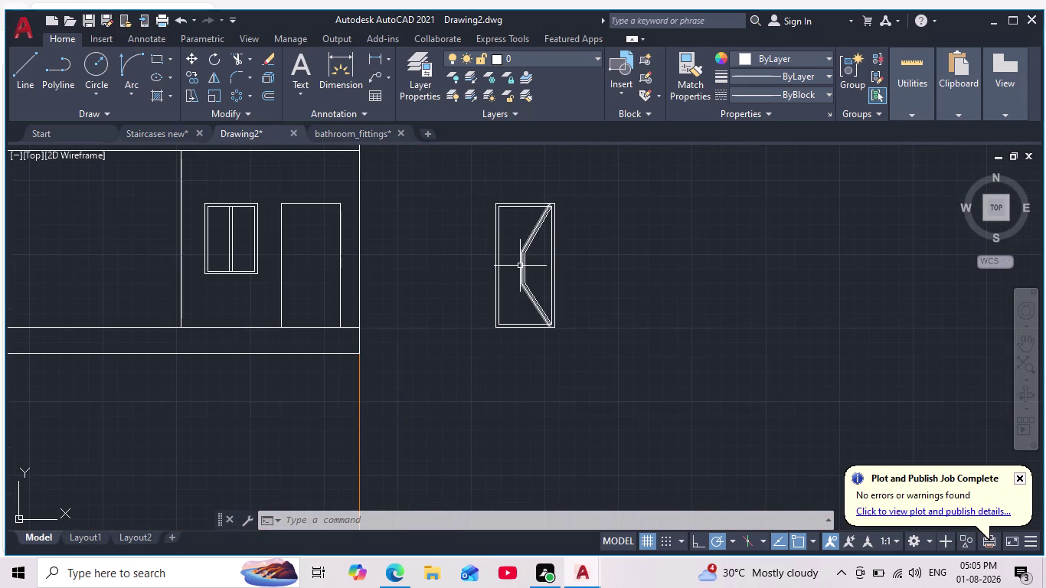
Draw a small round handle circle near the panel line's bend.
click(96, 66)
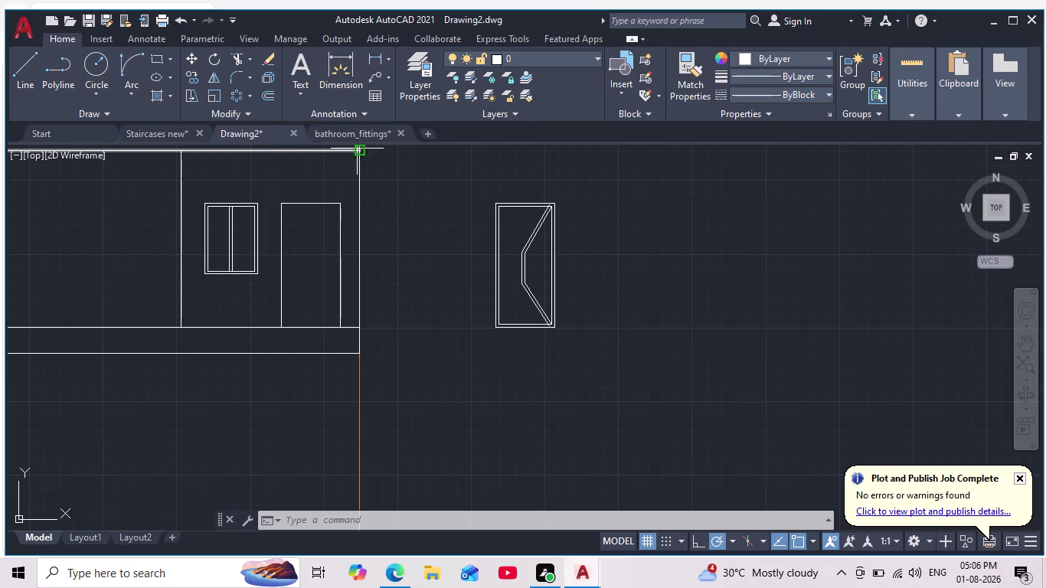
scroll(up, 3)
click(522, 243)
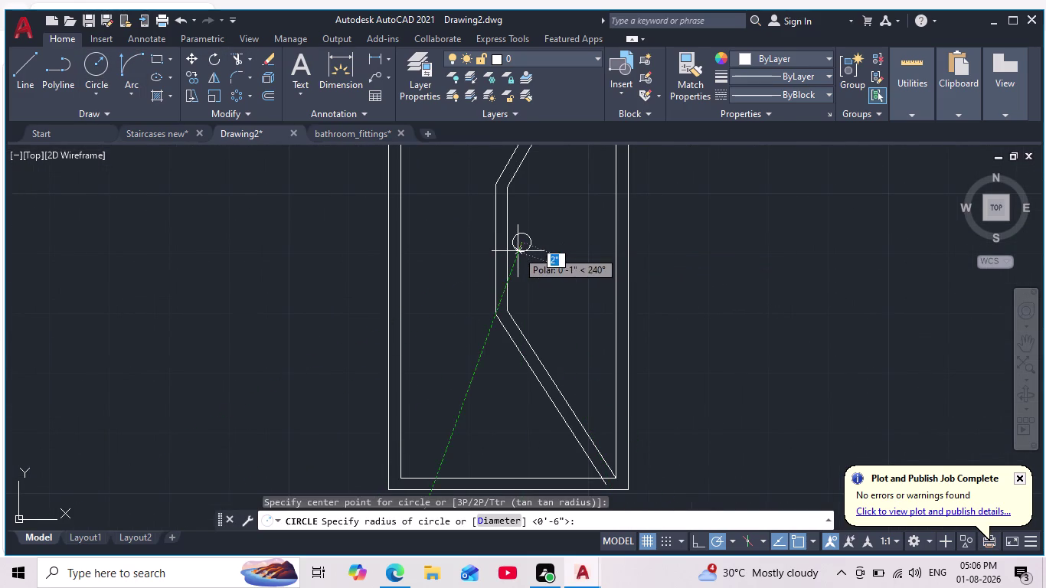
click(518, 251)
scroll(down, 3)
scroll(down, 3)
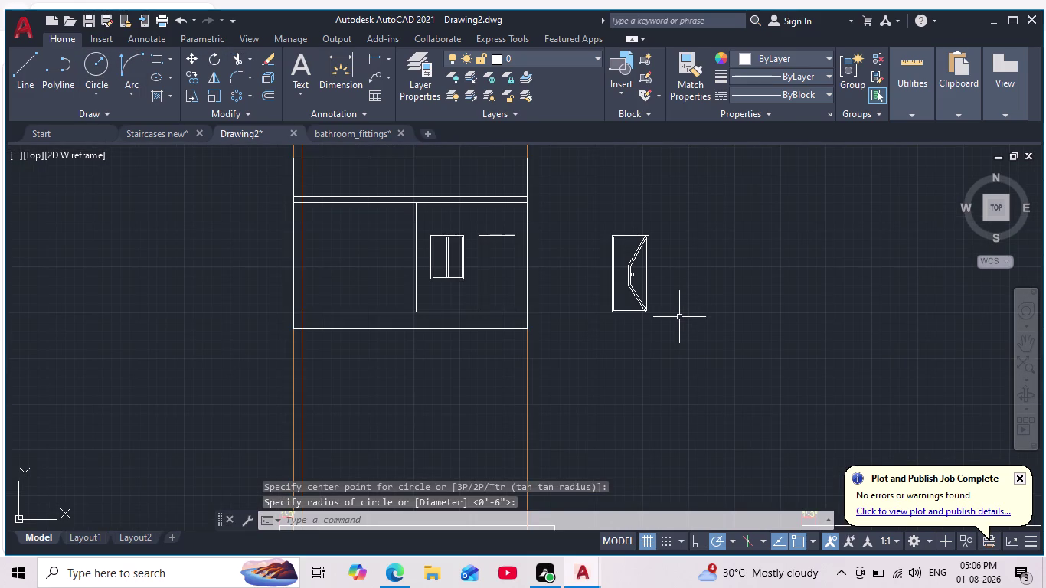
middle_click(681, 318)
click(707, 202)
click(567, 353)
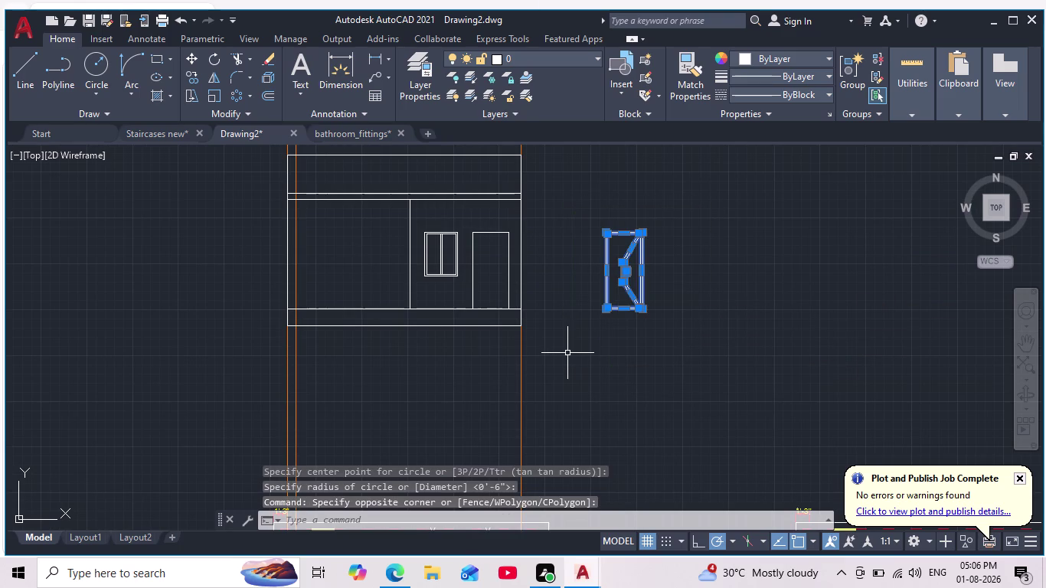
Start moving the door from its top corner, then cancel the move.
click(193, 54)
scroll(up, 3)
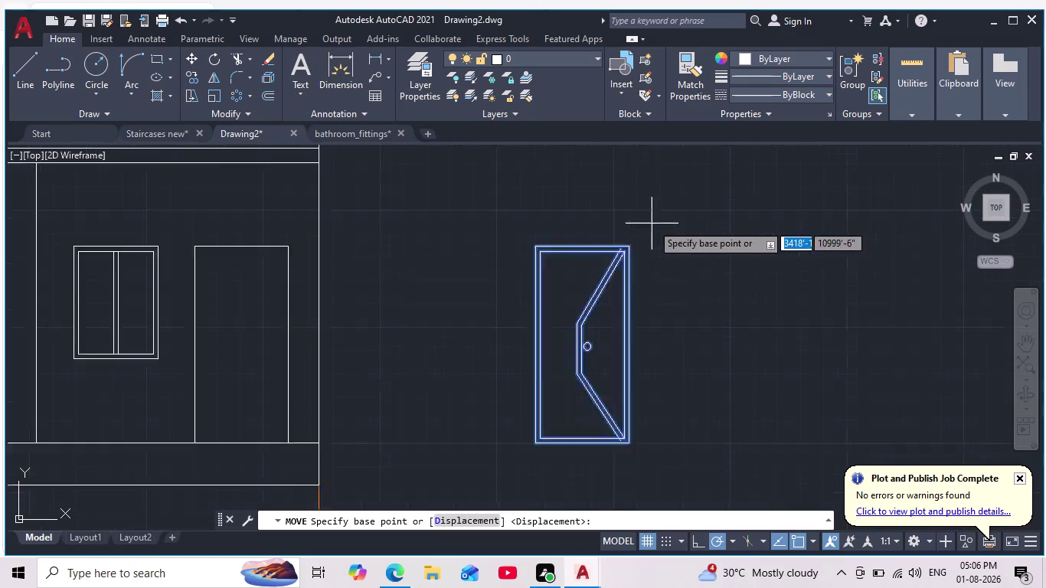
click(615, 254)
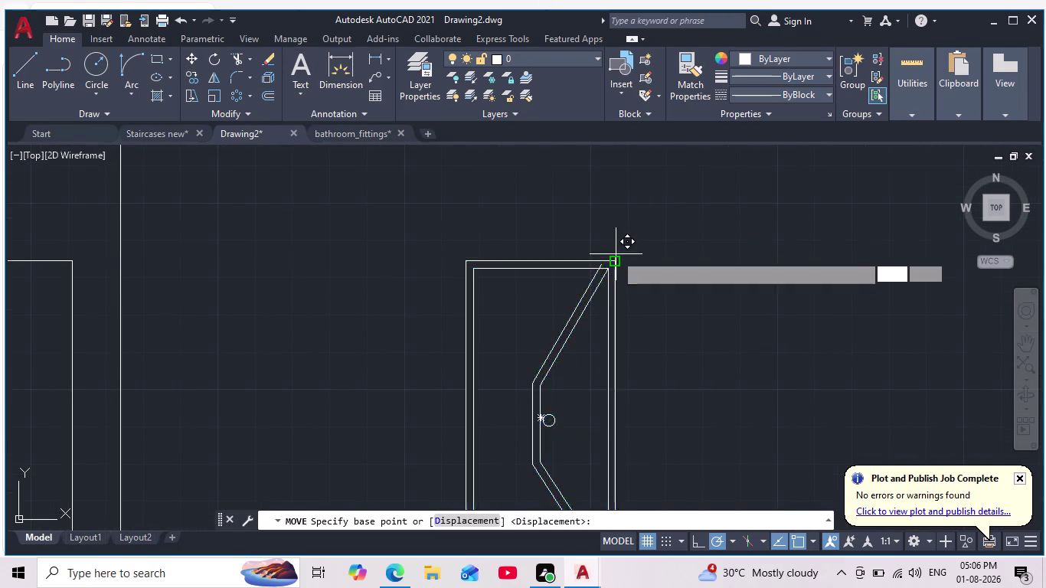
scroll(down, 3)
middle_drag(525, 264, 602, 221)
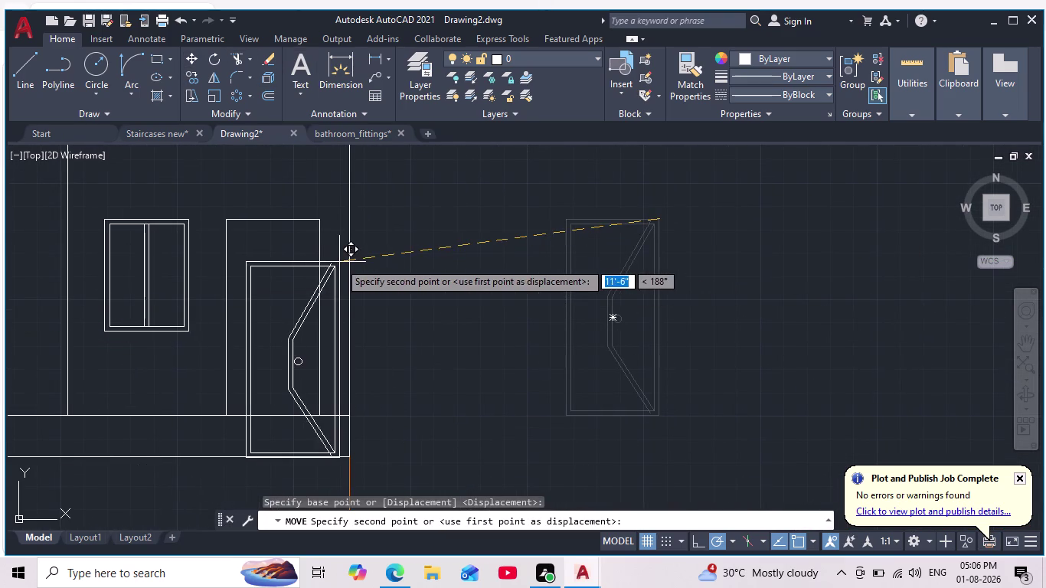
key(Escape)
scroll(up, 3)
scroll(up, 3)
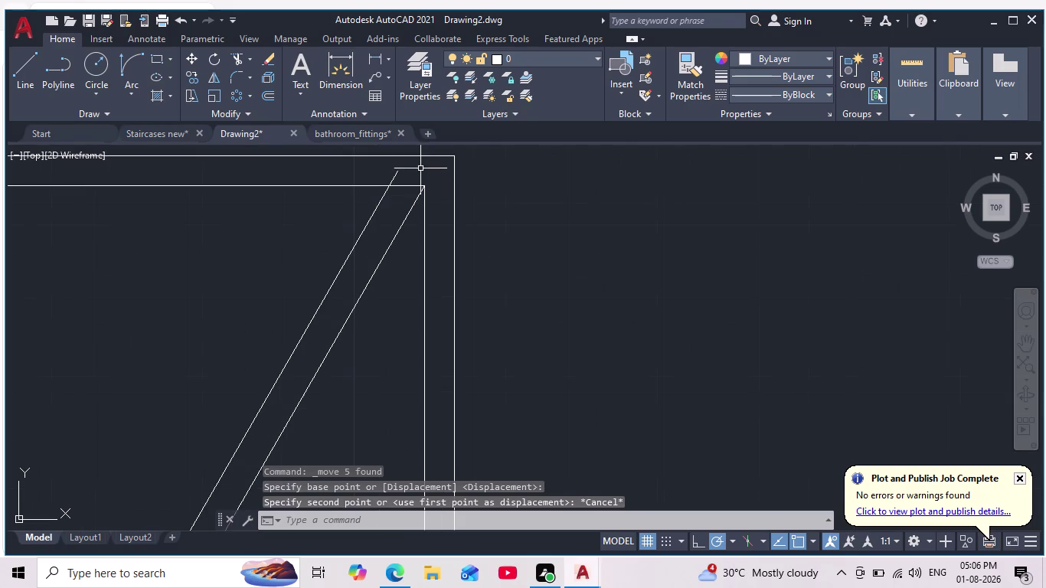
middle_drag(427, 171, 481, 237)
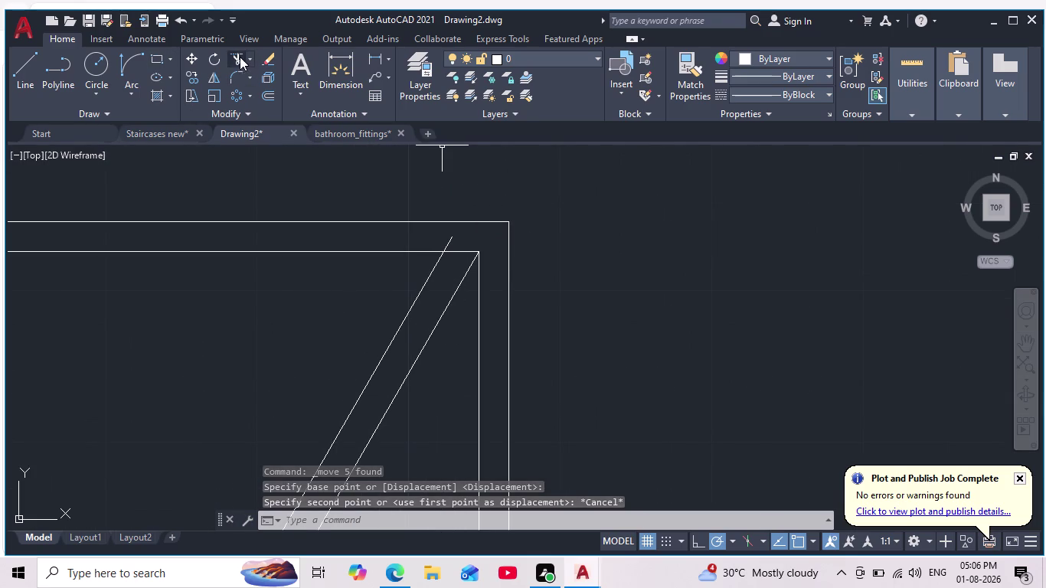
Trim the door's upper angled panel lines with a fence across them.
click(239, 55)
scroll(up, 3)
drag(398, 193, 465, 192)
key(Escape)
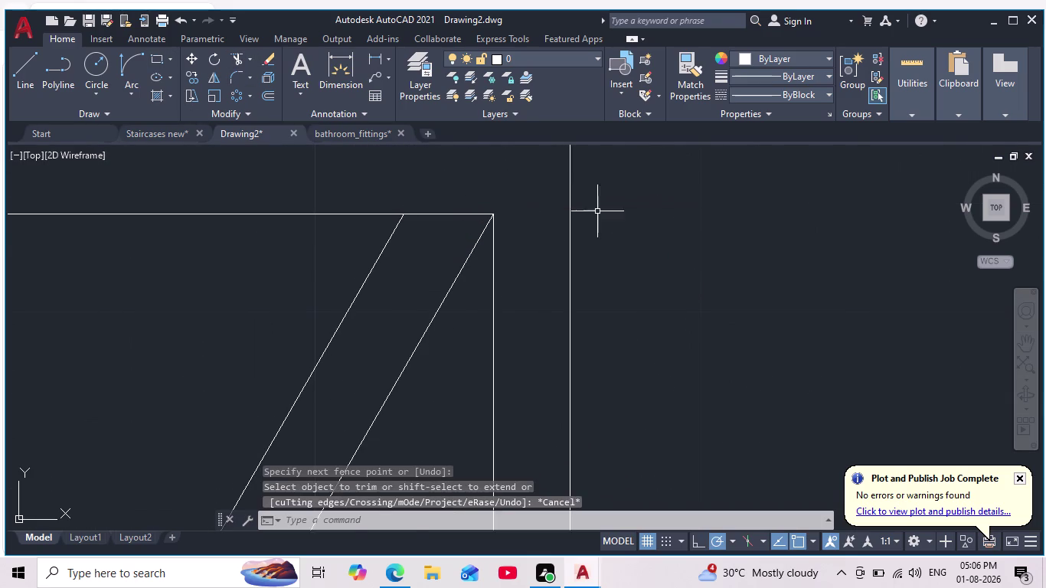
scroll(down, 3)
scroll(down, 3)
Trim the crossed line ends at the door's bottom corner, then zoom out.
middle_drag(651, 256, 627, 190)
scroll(up, 3)
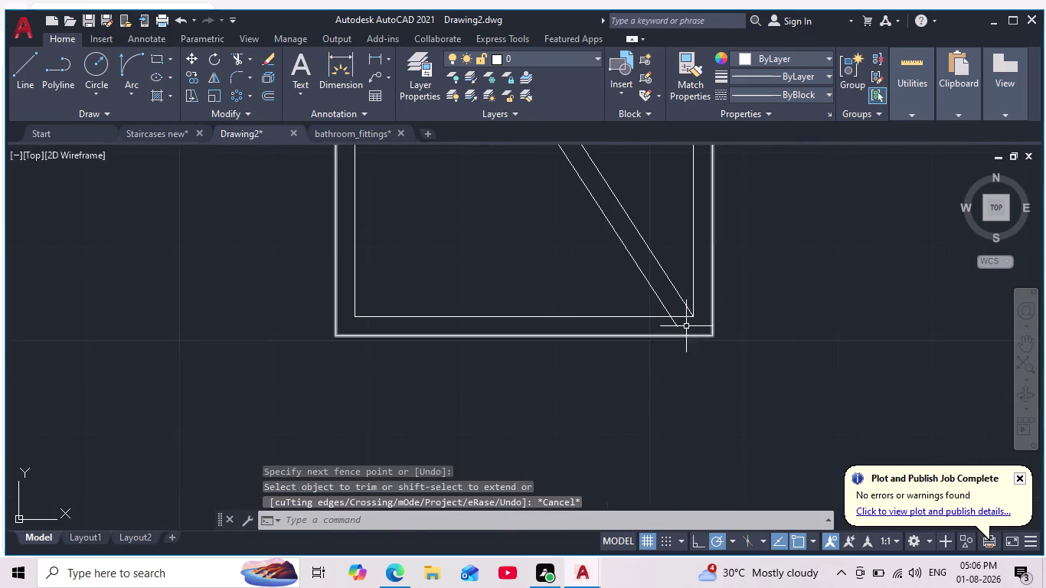
scroll(up, 3)
key(space)
drag(660, 317, 614, 331)
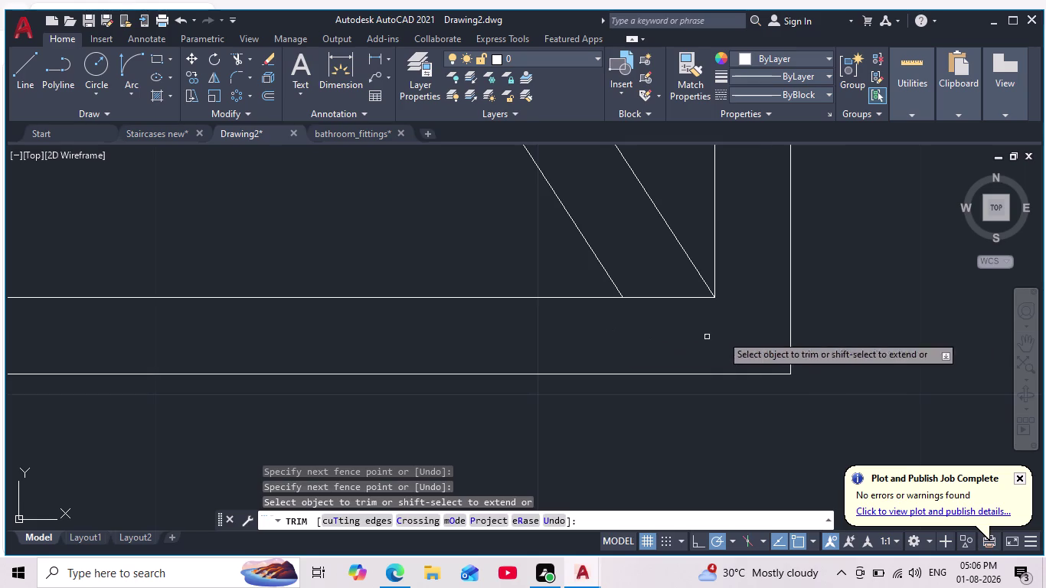
key(Escape)
scroll(down, 3)
middle_drag(843, 304, 697, 408)
scroll(down, 3)
middle_drag(756, 330, 555, 287)
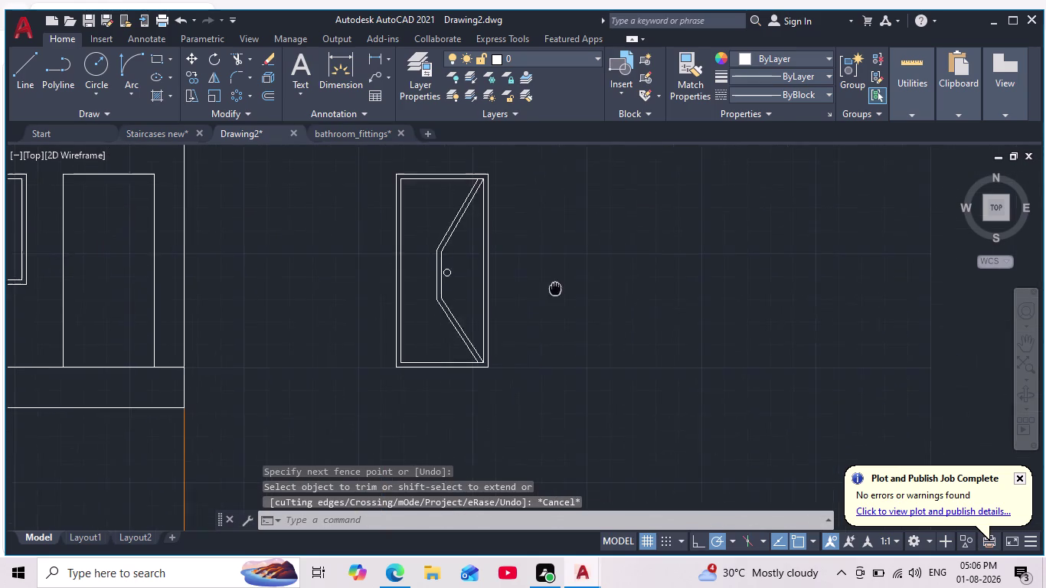
scroll(down, 3)
scroll(down, 3)
scroll(up, 3)
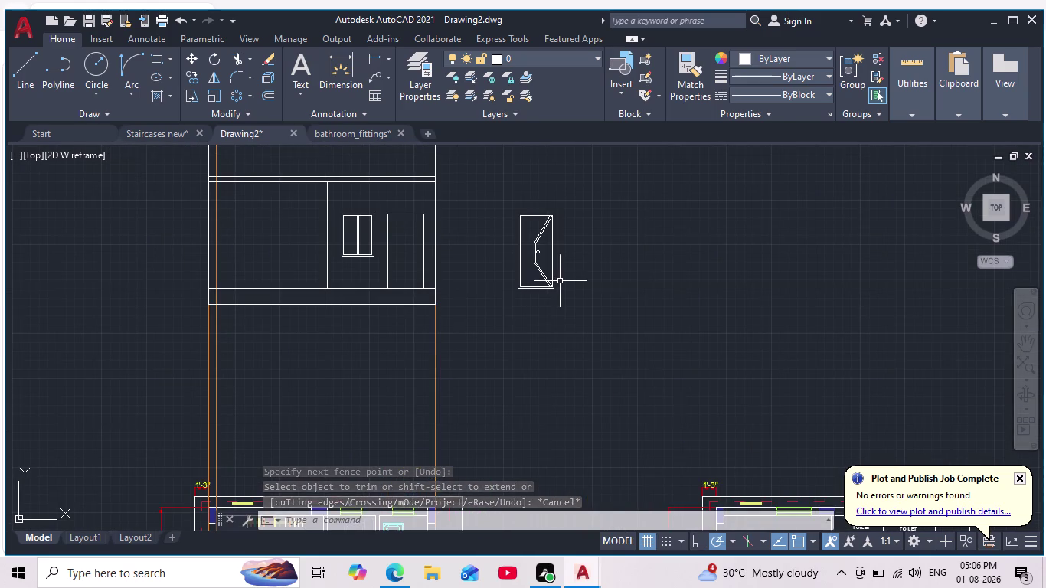
scroll(up, 3)
scroll(down, 3)
scroll(up, 3)
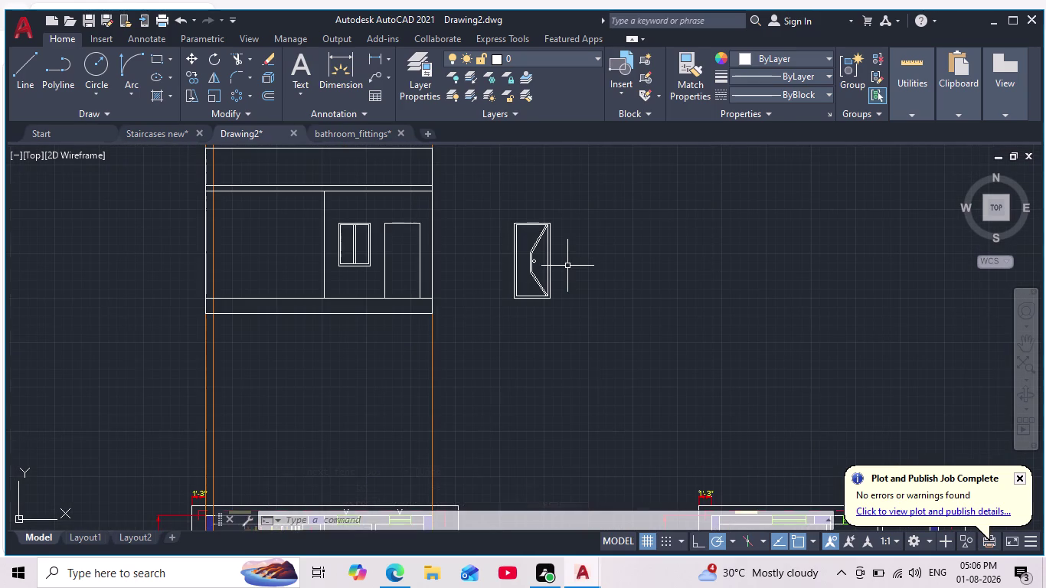
Undo ten times, reverting the door's offset, handle circle, move and trim edits.
key(ctrl+z)
key(ctrl+z)
key(ctrl+z)
key(ctrl+z)
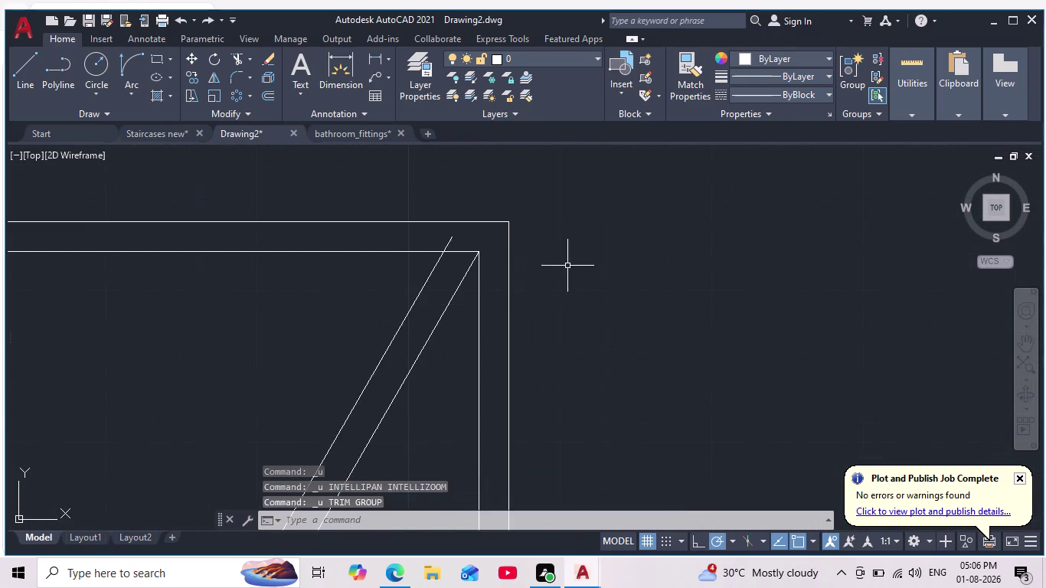
key(ctrl+z)
key(ctrl+z)
key(ctrl+z)
key(ctrl+z)
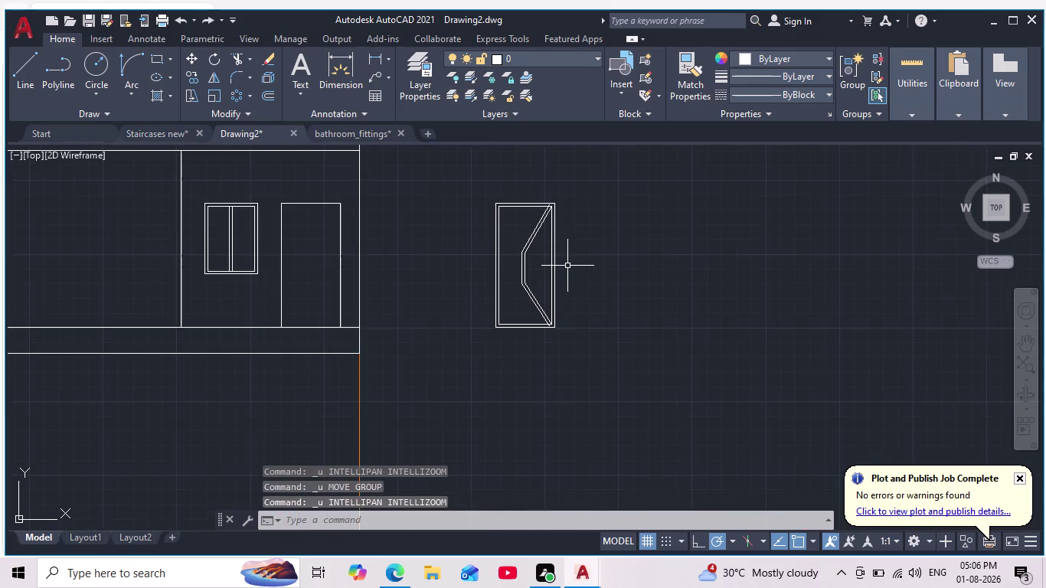
key(ctrl+z)
key(ctrl+z)
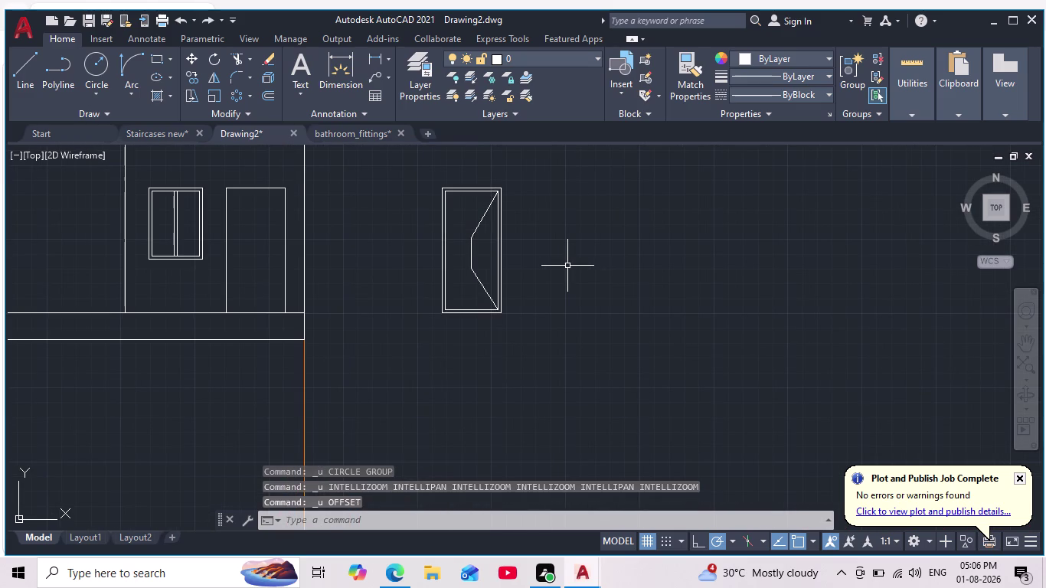
Draw a small round handle circle inside the door.
click(91, 65)
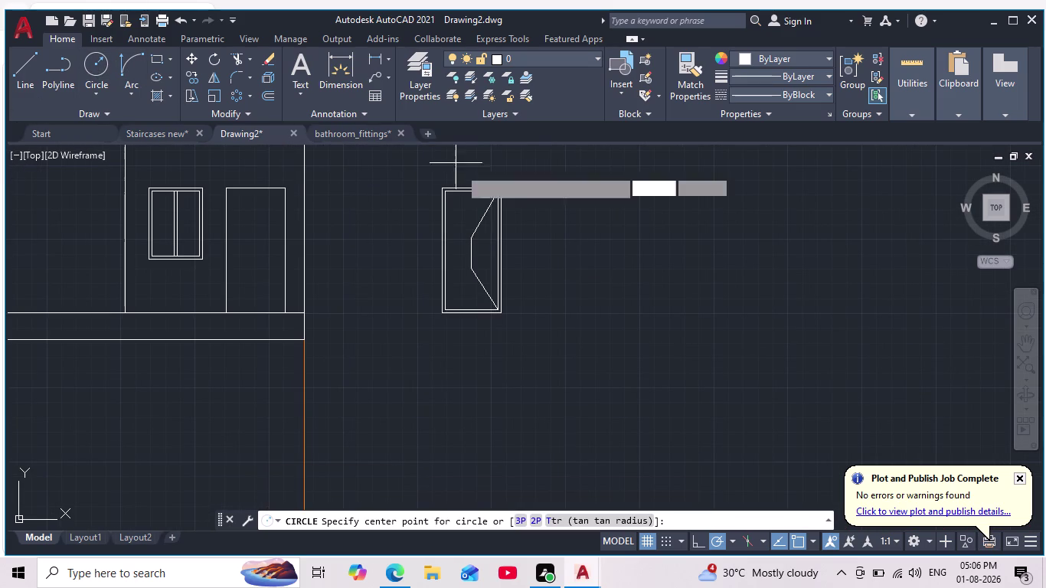
scroll(up, 3)
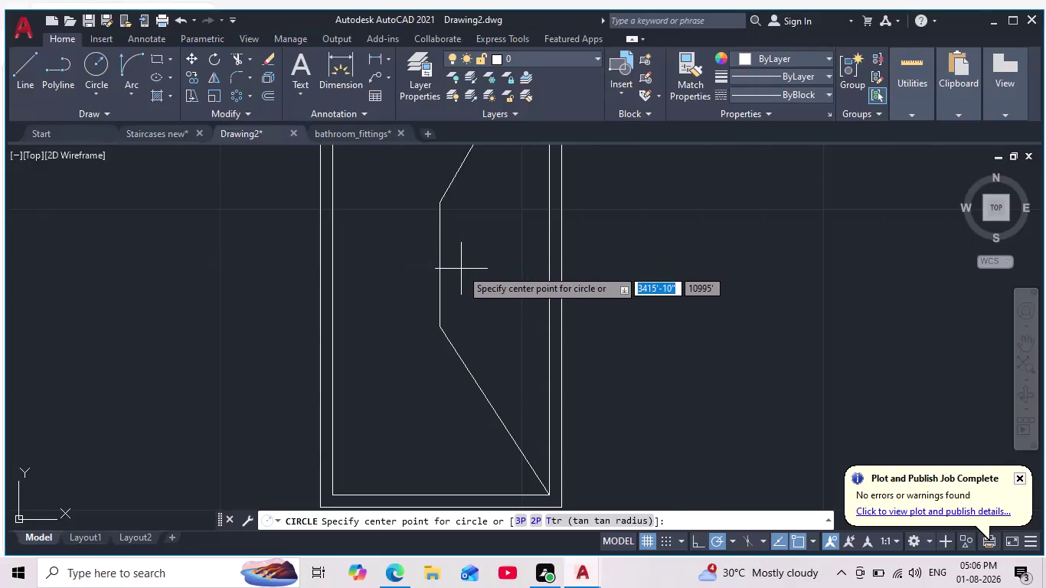
click(459, 267)
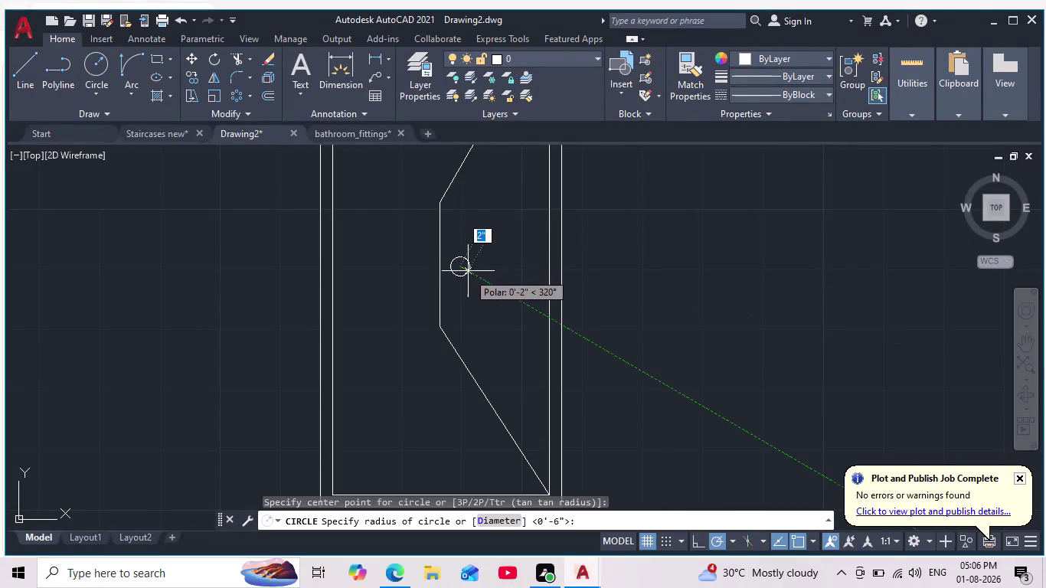
click(468, 271)
scroll(down, 3)
scroll(down, 3)
scroll(up, 3)
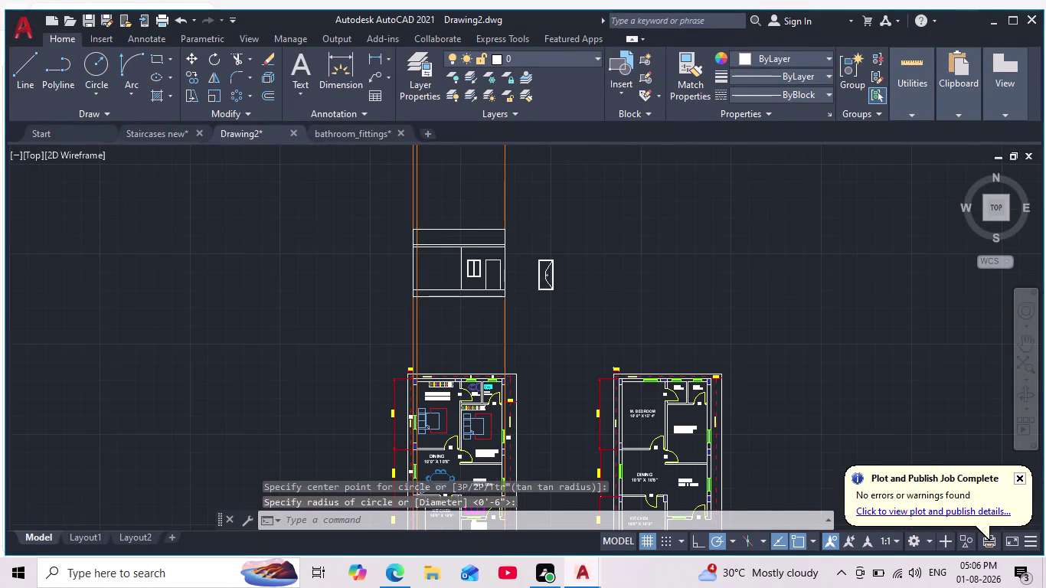
middle_drag(561, 285, 571, 269)
scroll(up, 3)
Window-select the detailed door and move it from its corner into the elevation's opening.
click(621, 179)
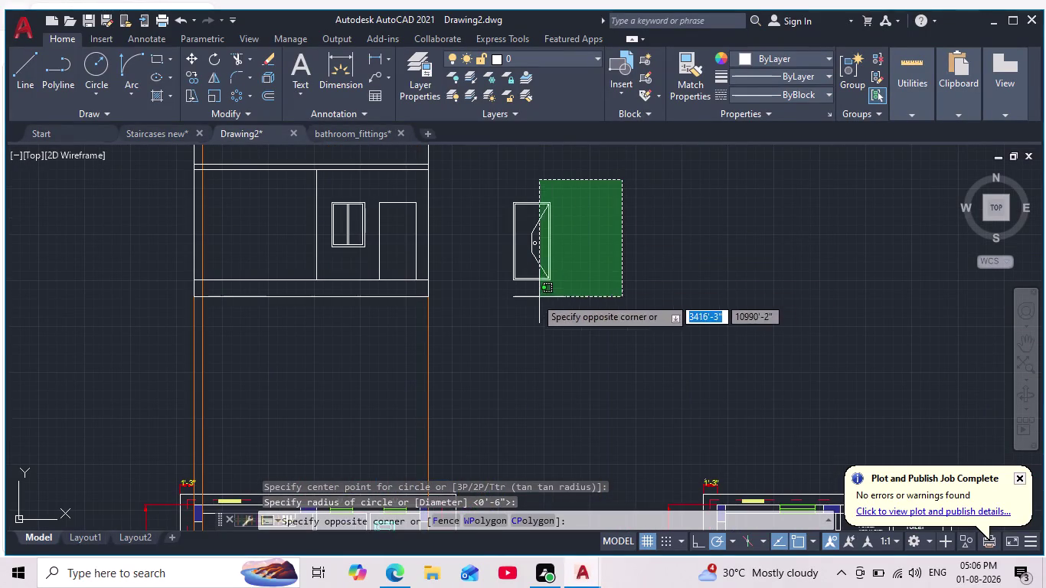
click(474, 311)
click(196, 61)
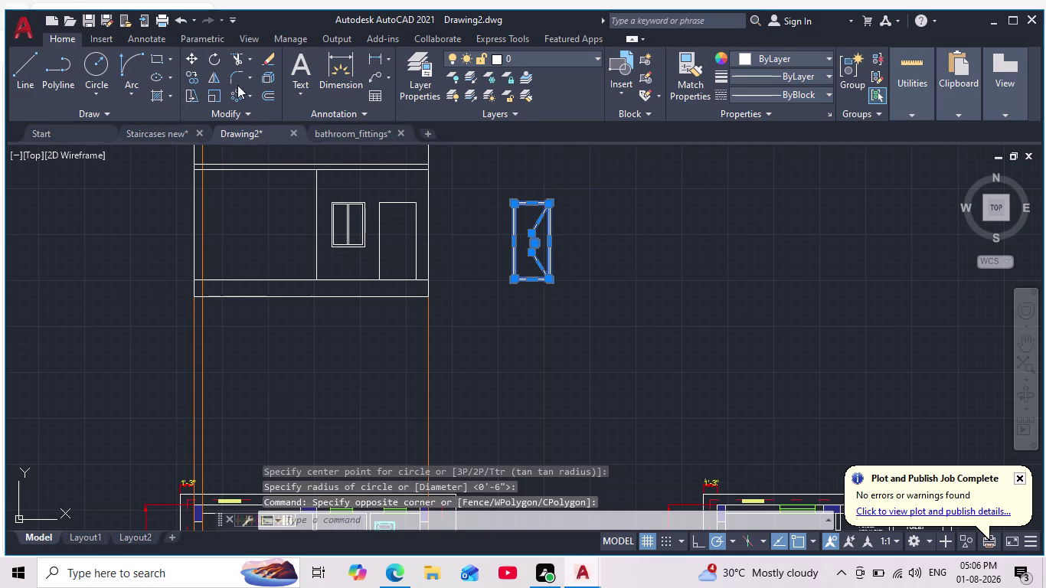
scroll(up, 3)
click(283, 185)
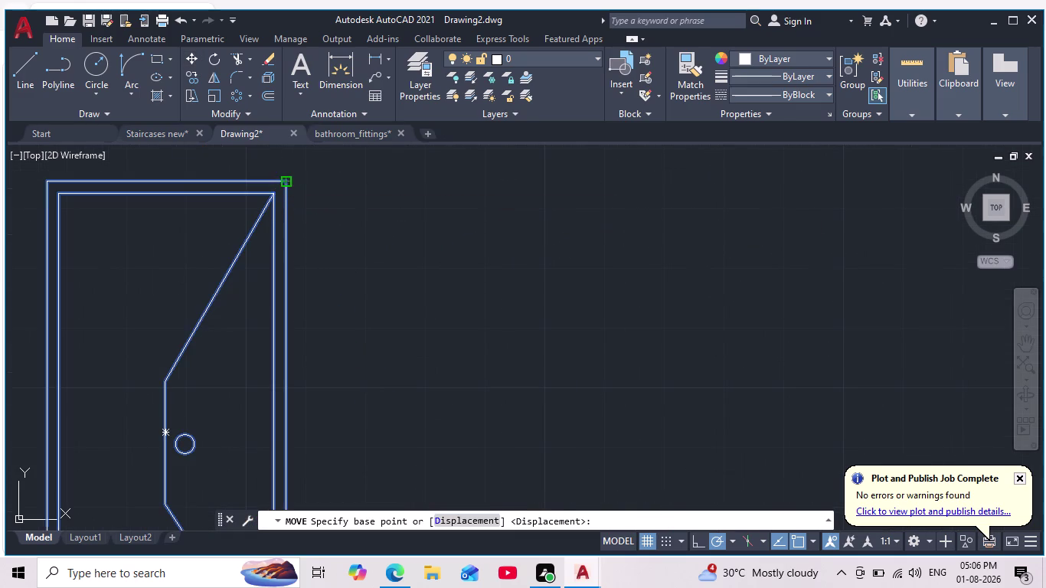
scroll(down, 3)
middle_drag(337, 224, 582, 236)
scroll(down, 3)
scroll(up, 3)
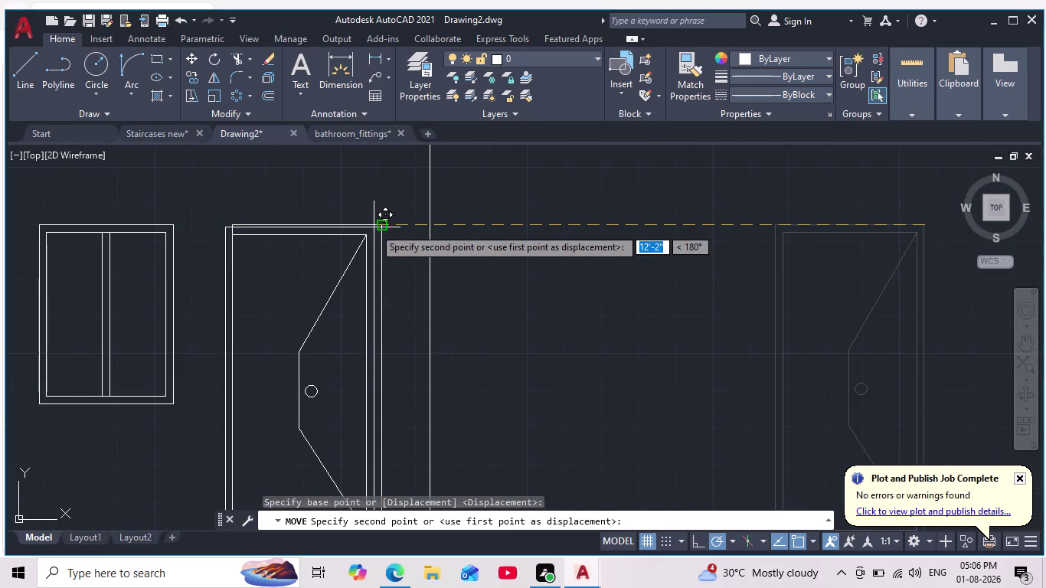
click(383, 226)
scroll(down, 3)
key(Escape)
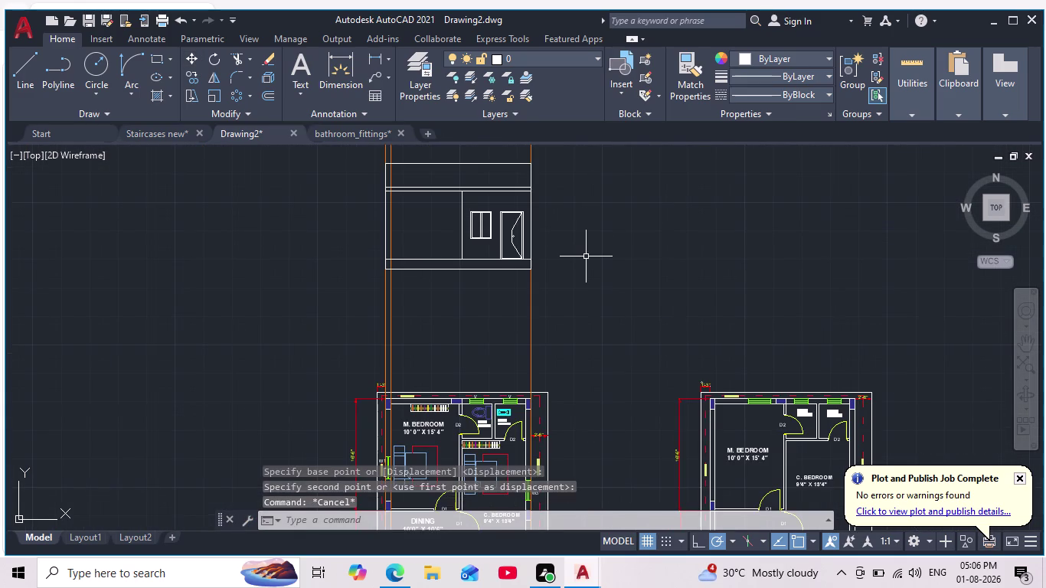
middle_drag(587, 256, 577, 311)
scroll(up, 3)
scroll(down, 3)
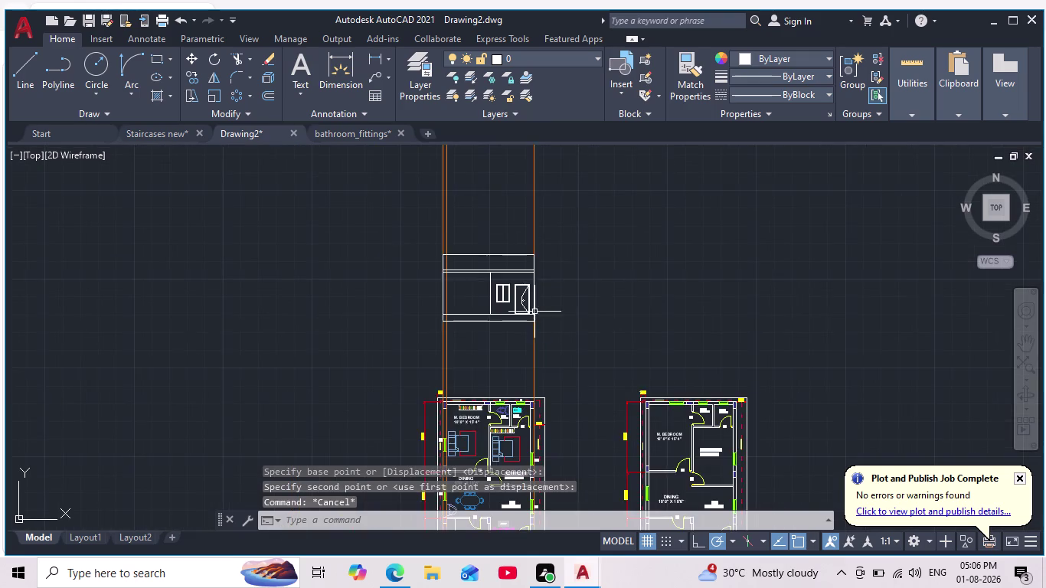
scroll(up, 3)
scroll(down, 3)
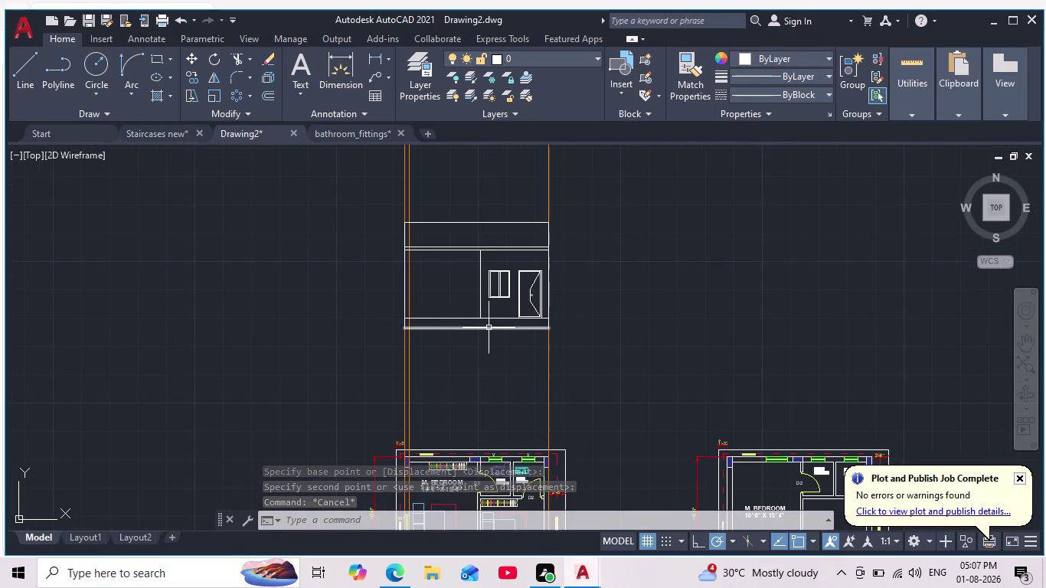
scroll(down, 3)
scroll(up, 3)
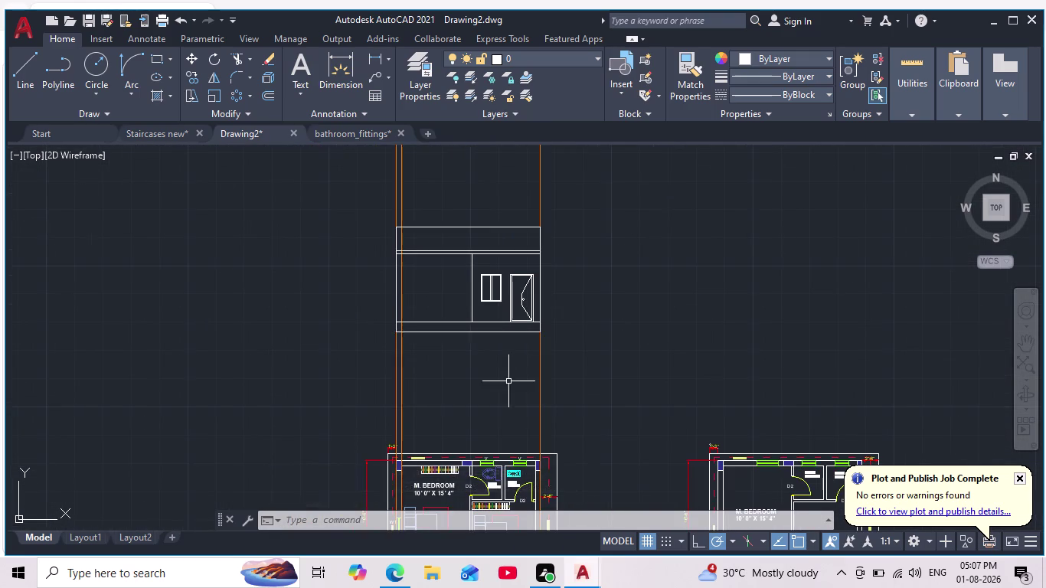
middle_drag(508, 381, 513, 332)
scroll(down, 3)
middle_drag(518, 377, 507, 218)
scroll(down, 3)
middle_drag(494, 454, 505, 283)
scroll(down, 3)
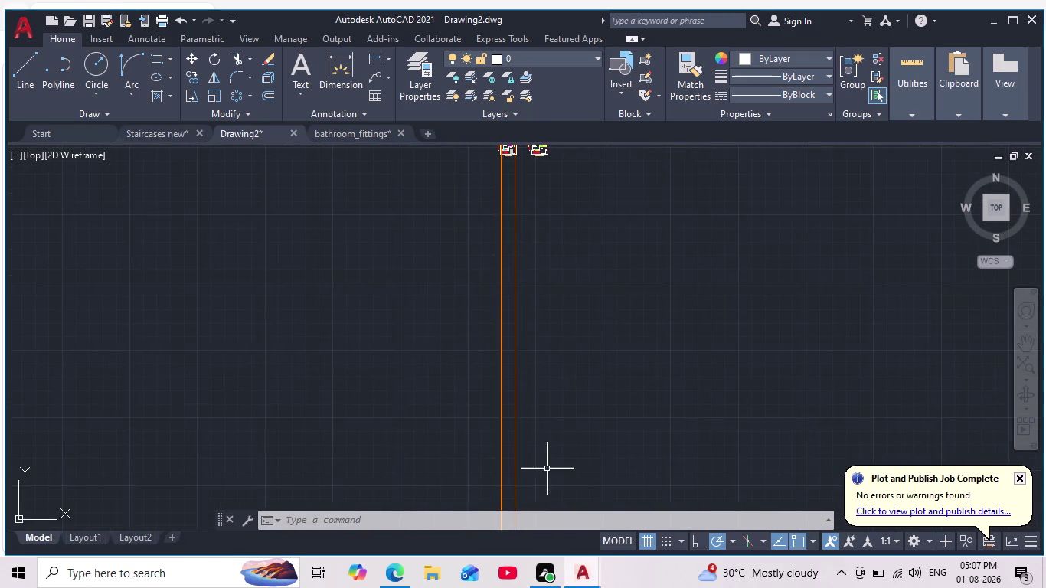
scroll(down, 3)
scroll(up, 3)
scroll(up, 3)
middle_drag(551, 439, 645, 300)
scroll(up, 3)
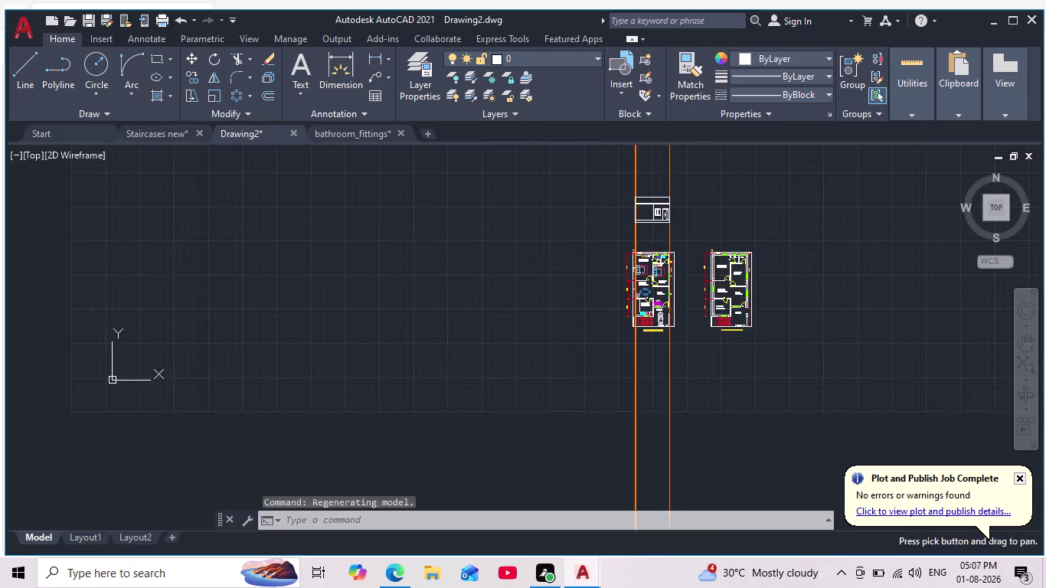
scroll(up, 3)
scroll(up, 3)
middle_drag(668, 399, 506, 564)
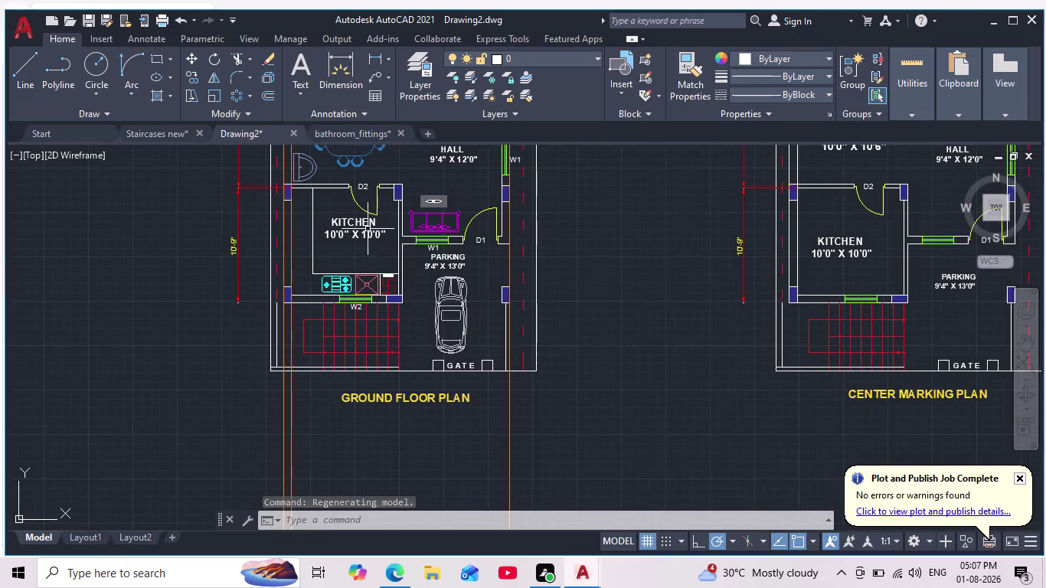
scroll(up, 3)
scroll(down, 3)
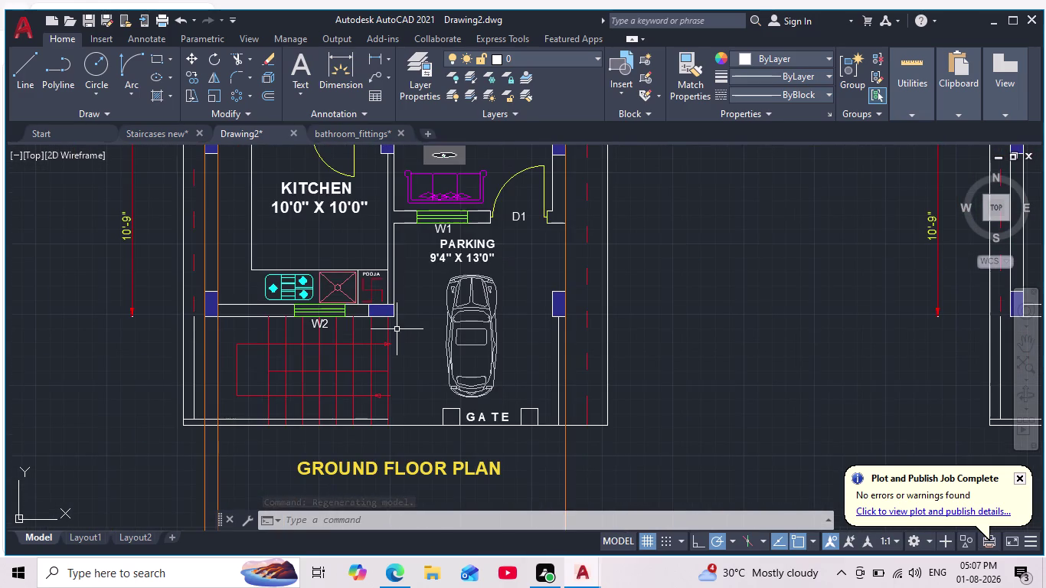
middle_drag(396, 329, 410, 400)
scroll(down, 3)
scroll(down, 3)
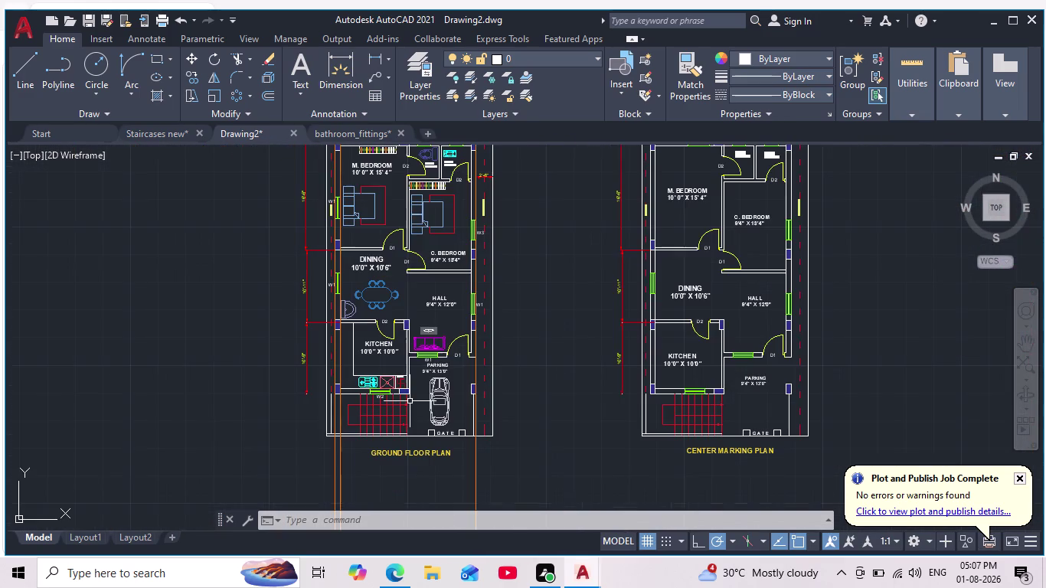
scroll(down, 3)
middle_drag(436, 318, 467, 439)
scroll(down, 3)
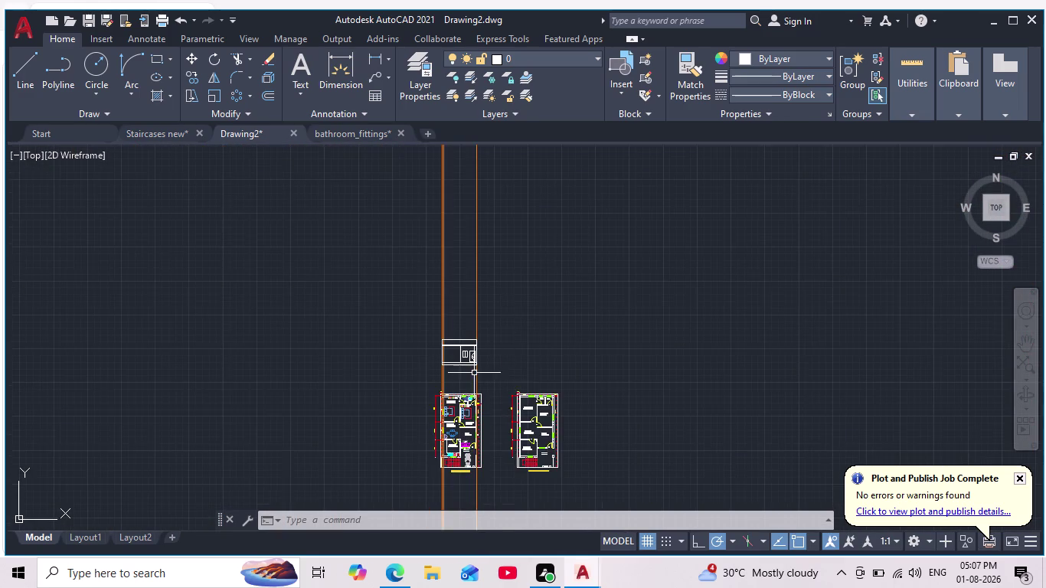
scroll(up, 3)
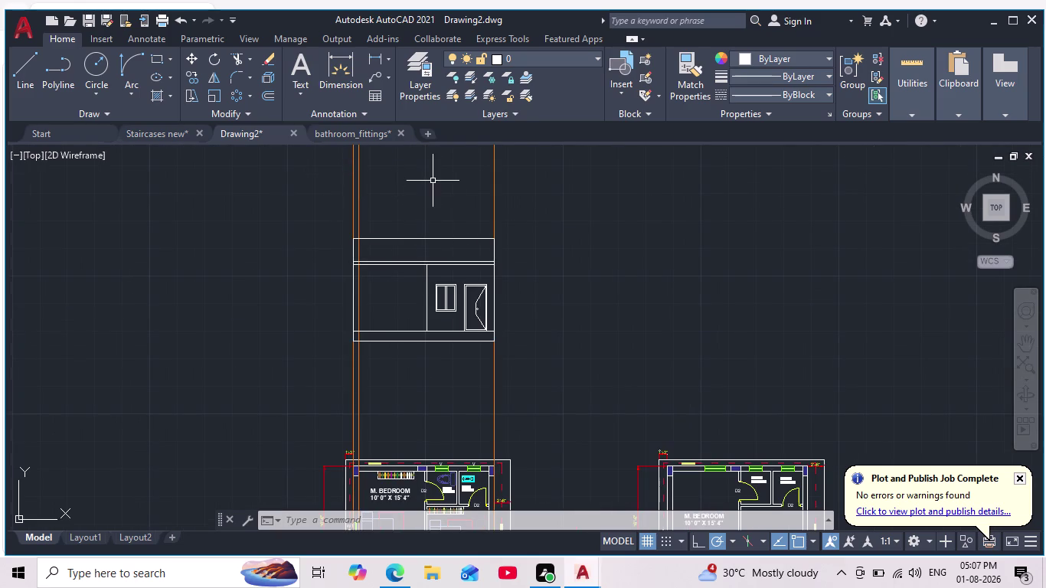
middle_drag(439, 197, 449, 248)
scroll(down, 3)
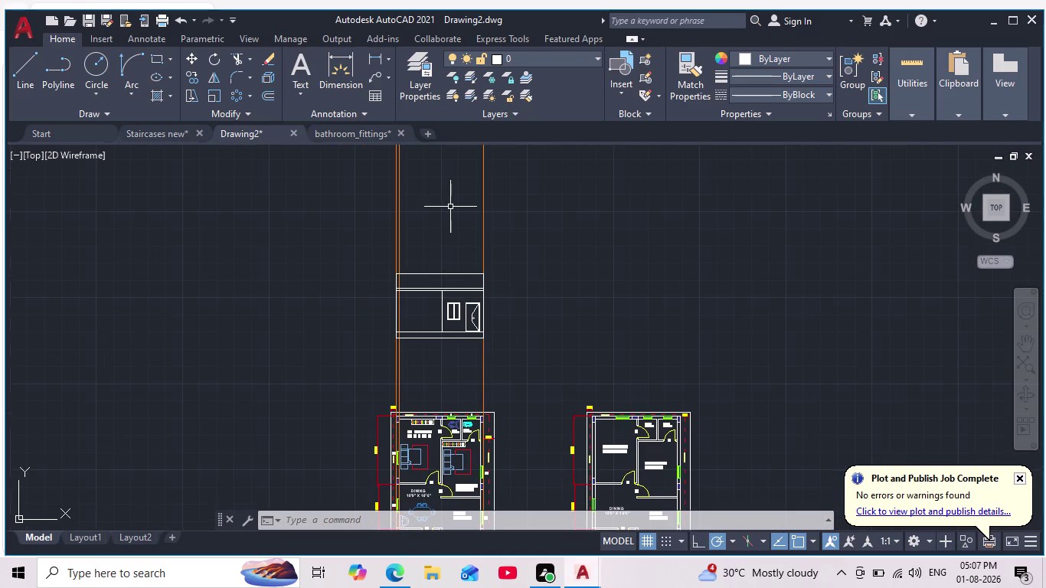
scroll(up, 3)
scroll(up, 3)
scroll(up, 3)
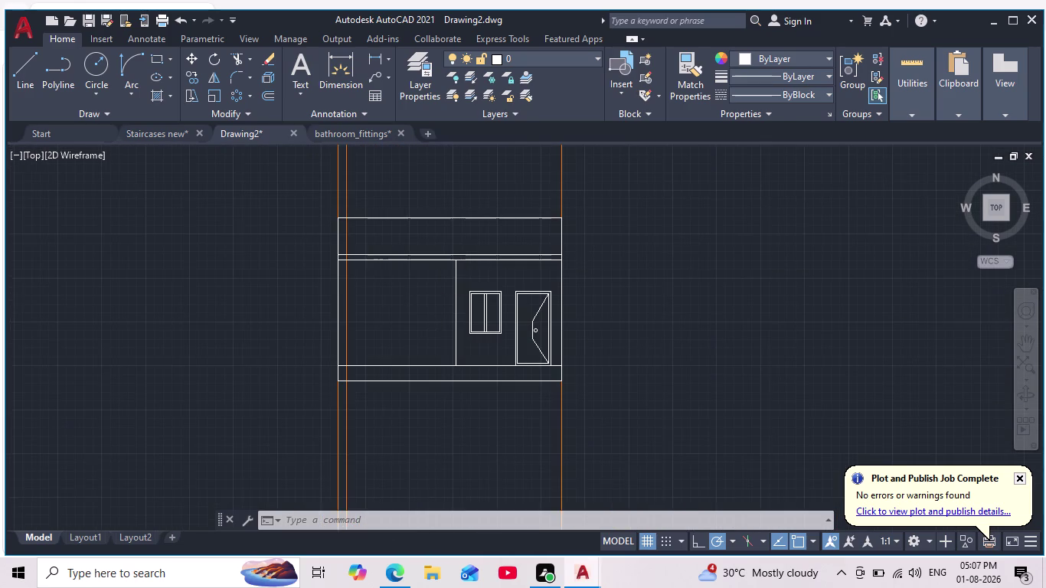
scroll(up, 3)
middle_drag(453, 242, 488, 203)
scroll(down, 3)
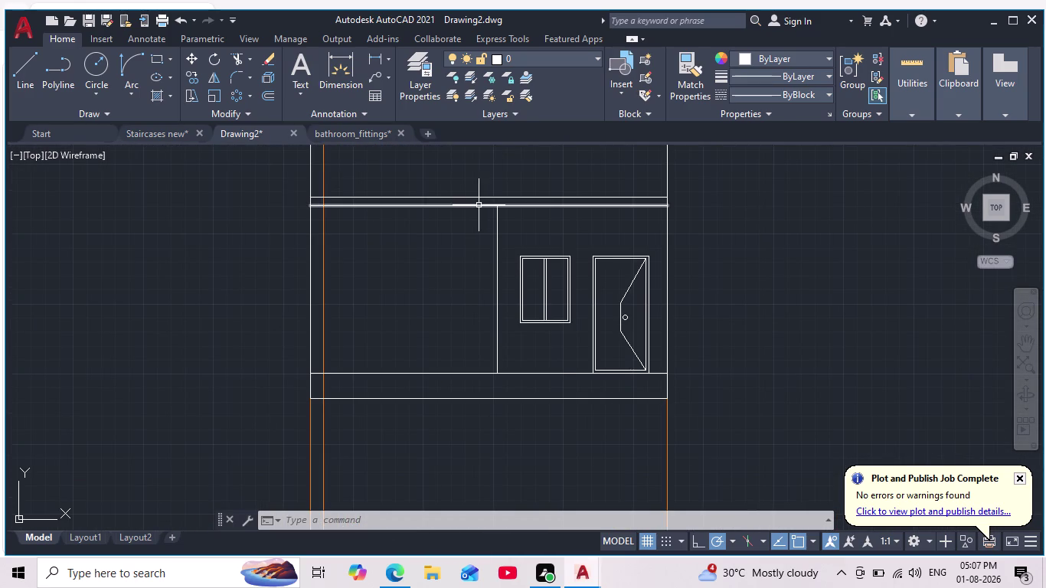
scroll(up, 3)
scroll(down, 3)
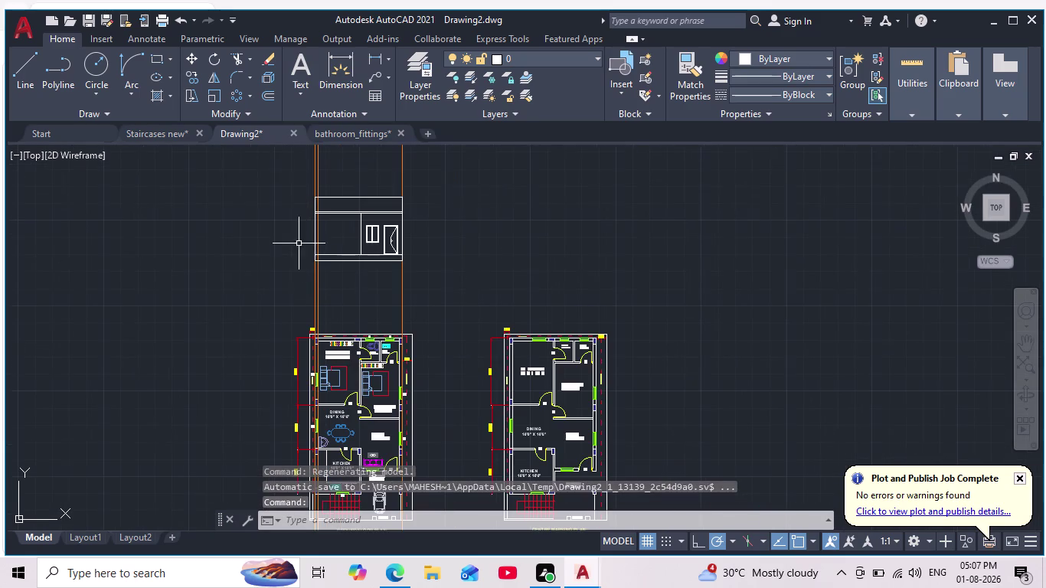
scroll(up, 3)
scroll(down, 3)
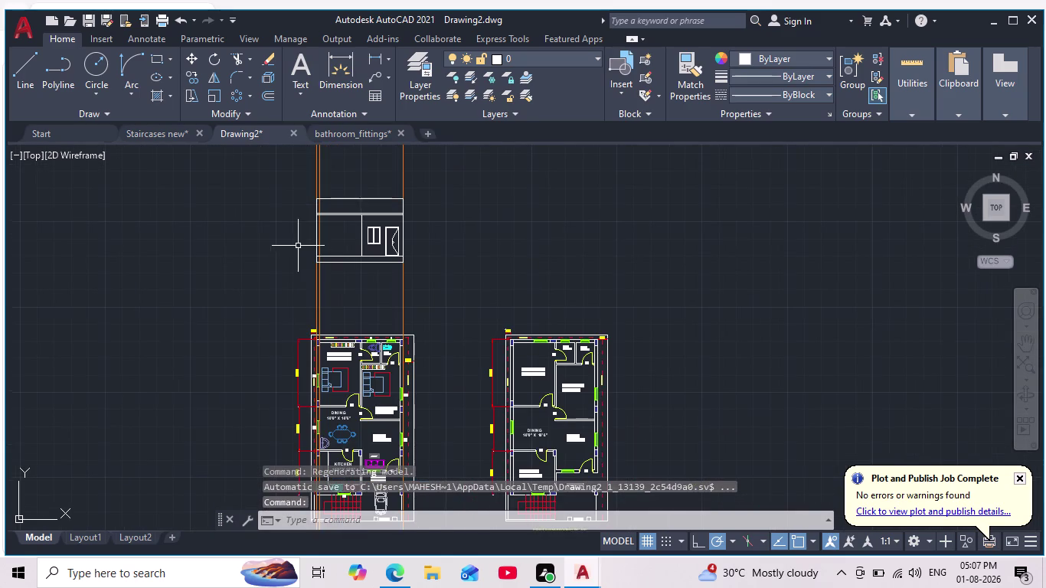
middle_drag(339, 230, 364, 271)
scroll(up, 3)
scroll(up, 3)
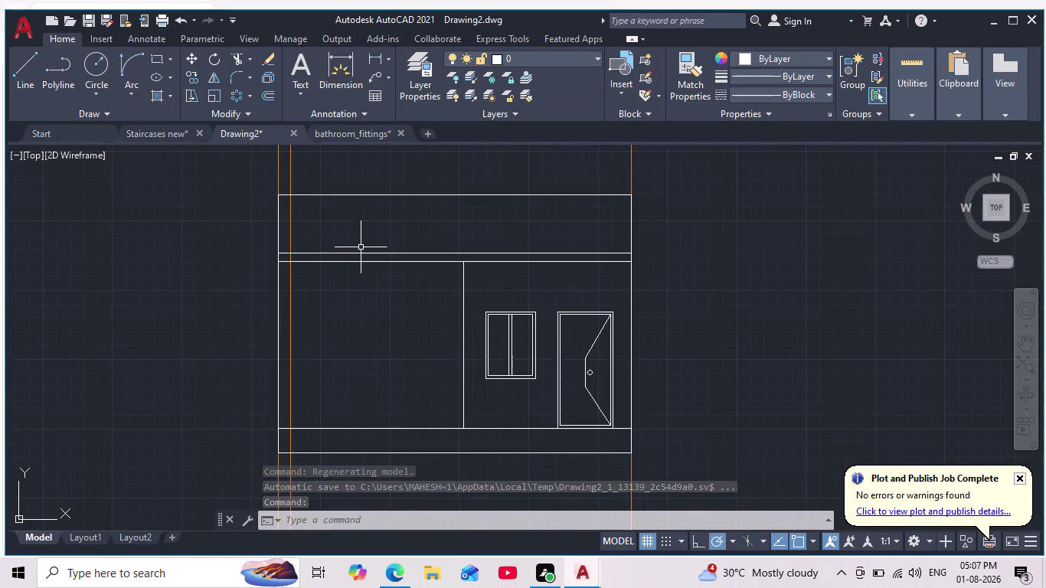
scroll(up, 3)
middle_drag(363, 251, 380, 200)
scroll(down, 3)
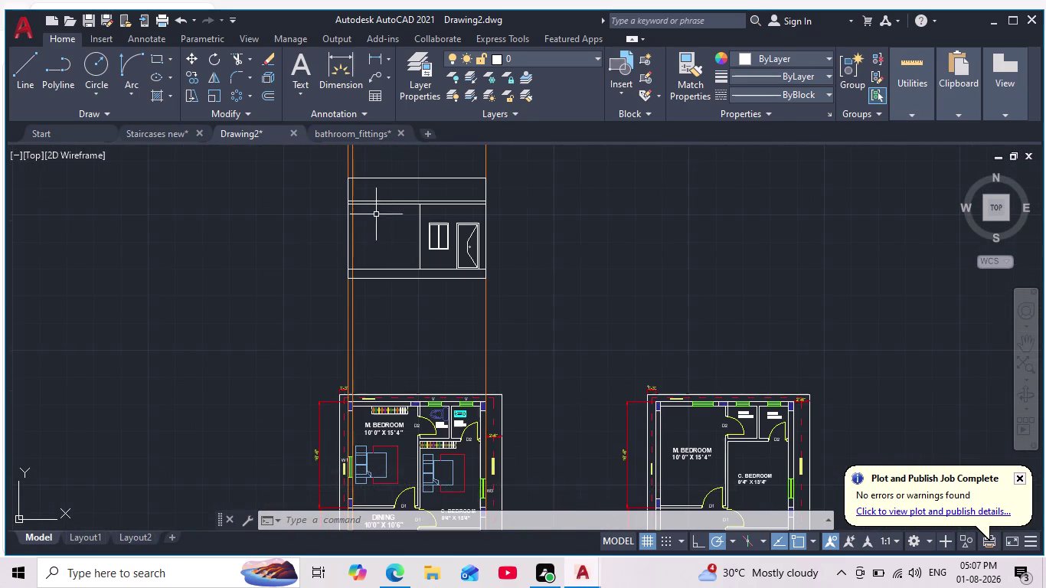
scroll(up, 3)
scroll(up, 3)
scroll(up, 3)
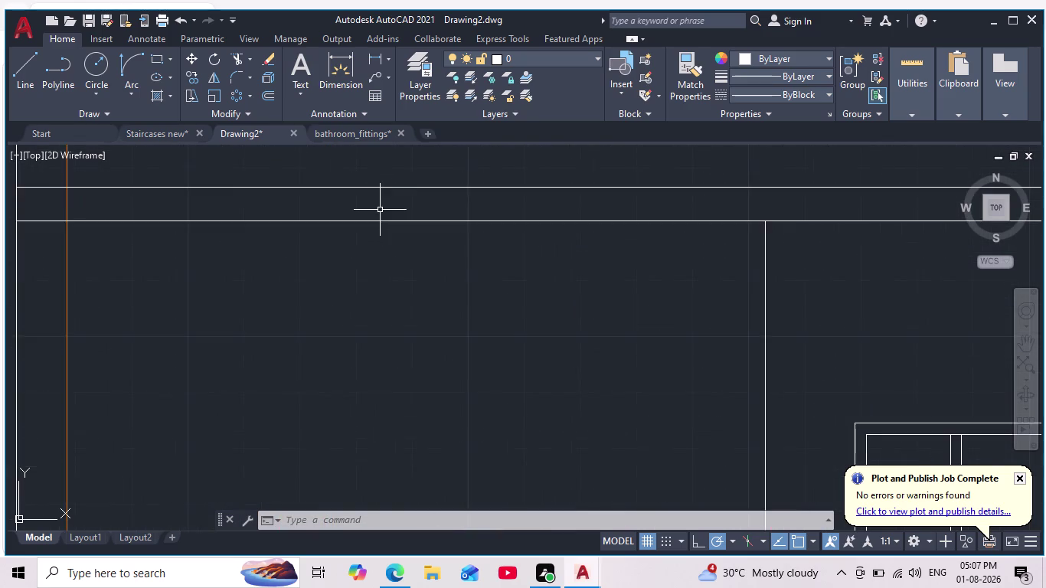
middle_drag(390, 208, 449, 171)
scroll(down, 3)
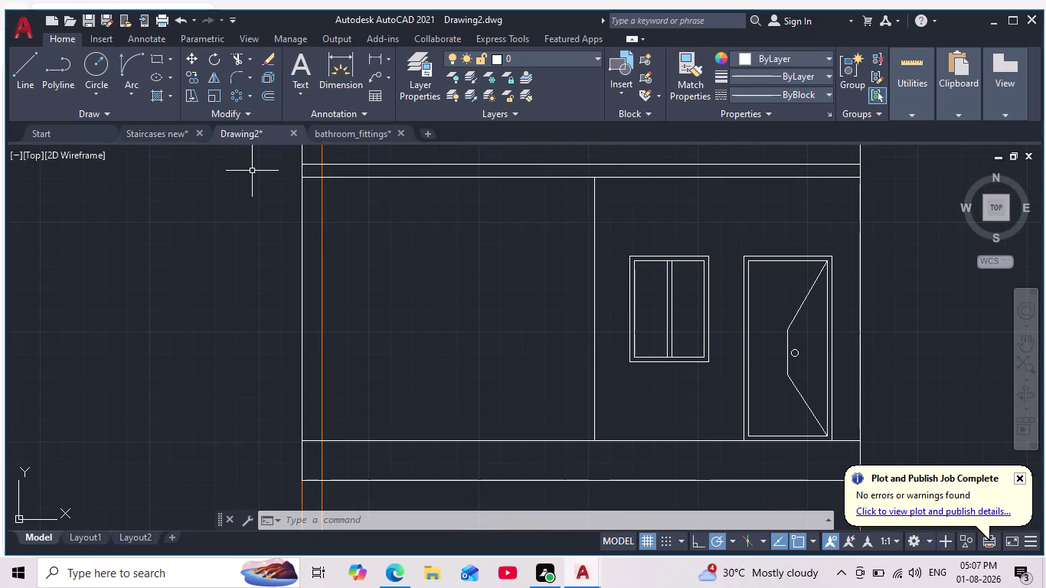
click(272, 164)
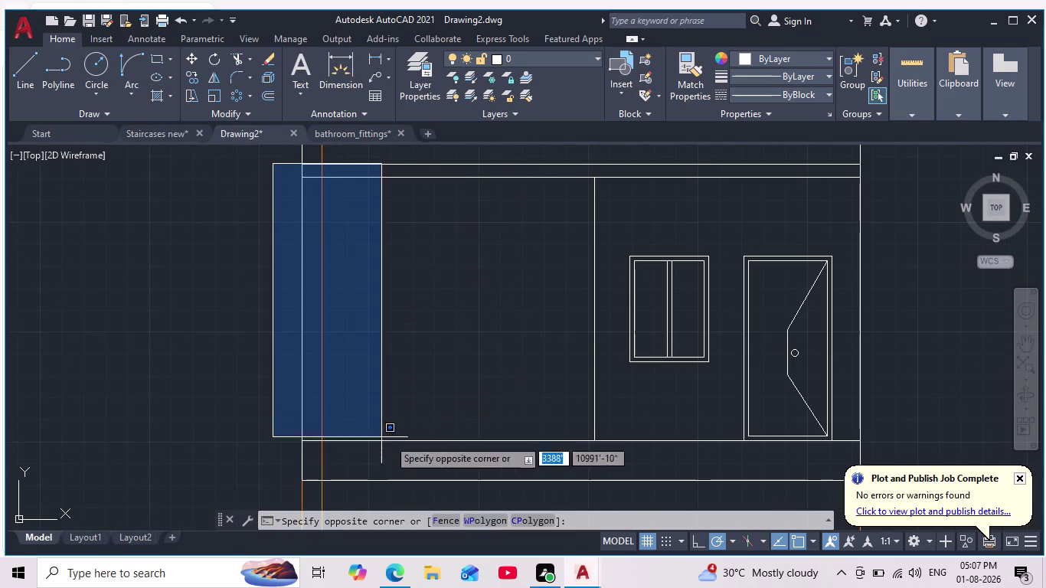
Window-select the elevation's walls, window and door, then add its left edge.
scroll(down, 3)
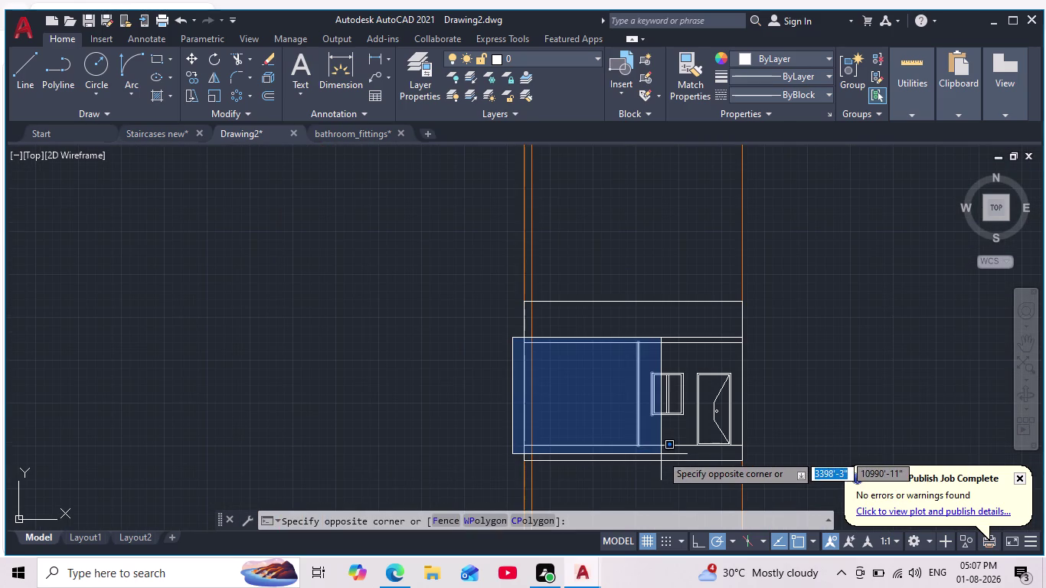
middle_drag(621, 423, 517, 323)
key(Escape)
scroll(up, 3)
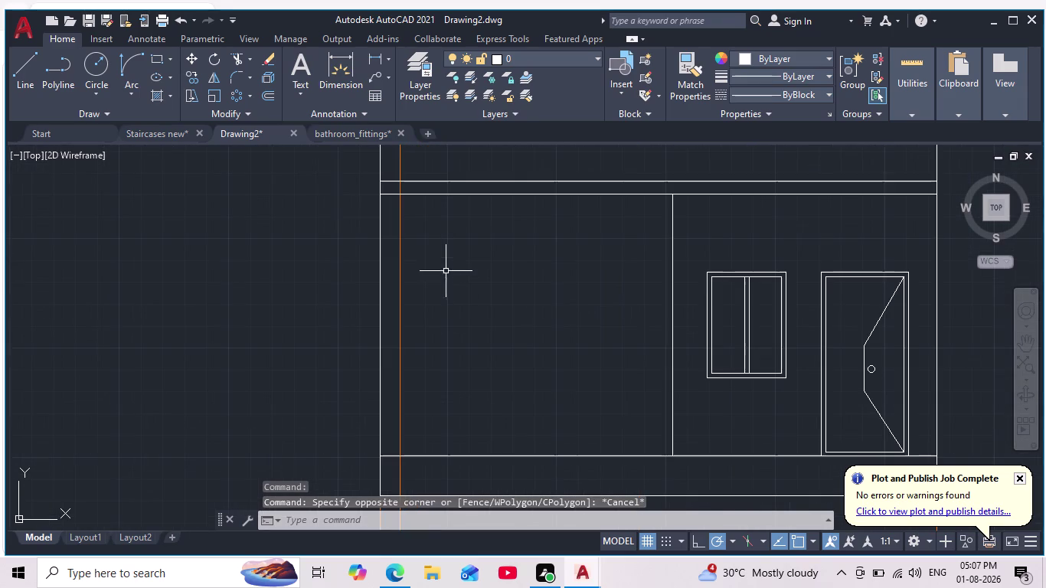
drag(339, 185, 343, 192)
middle_drag(620, 408, 562, 361)
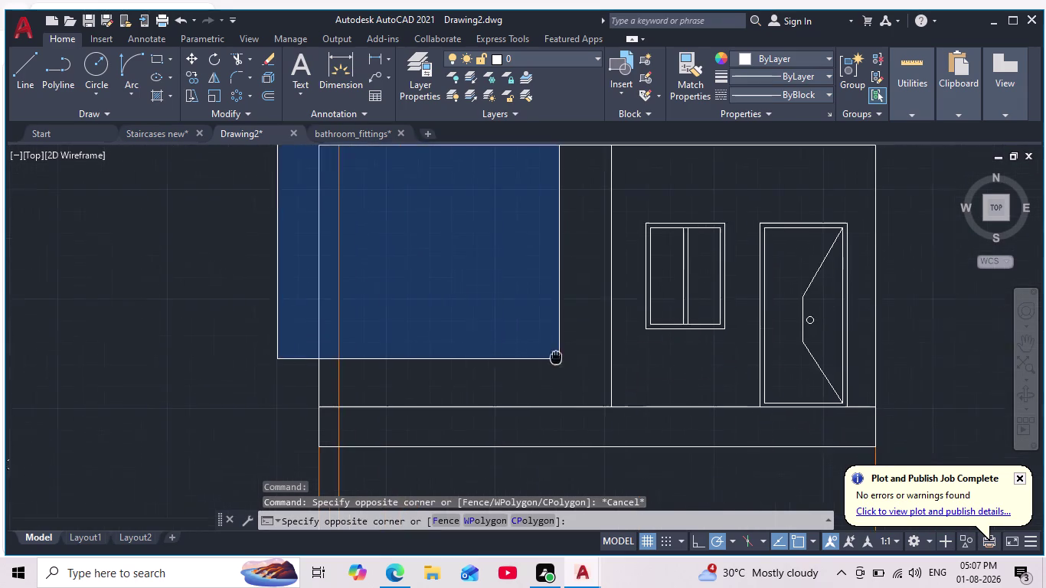
middle_drag(562, 361, 550, 352)
scroll(down, 3)
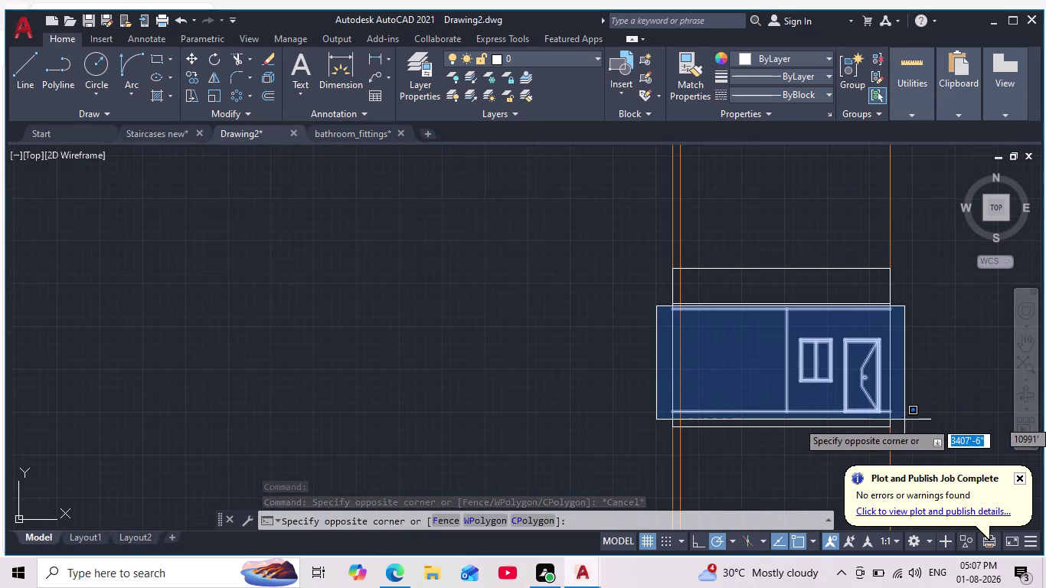
scroll(up, 3)
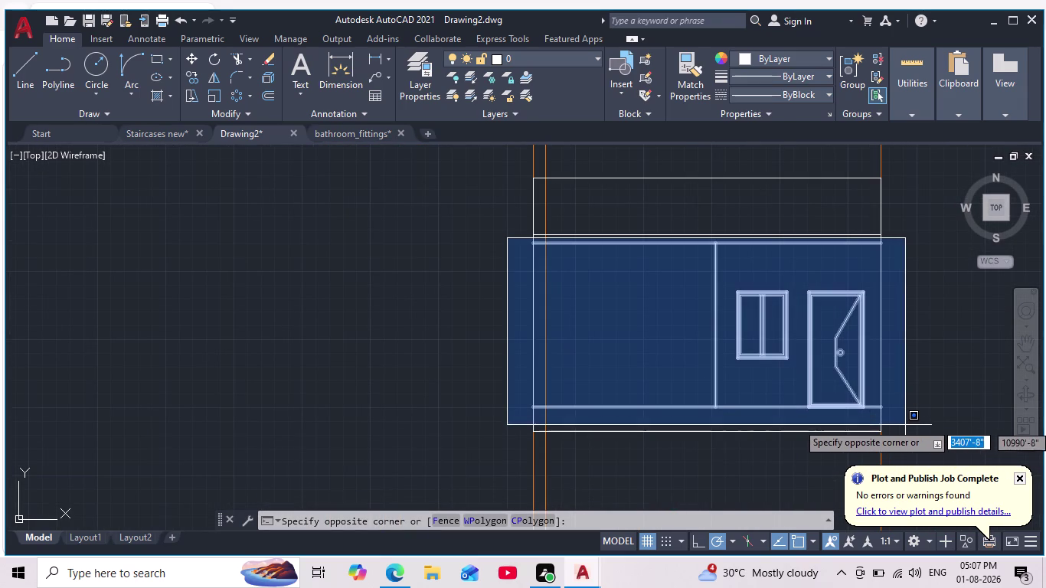
click(906, 415)
middle_drag(931, 359, 751, 351)
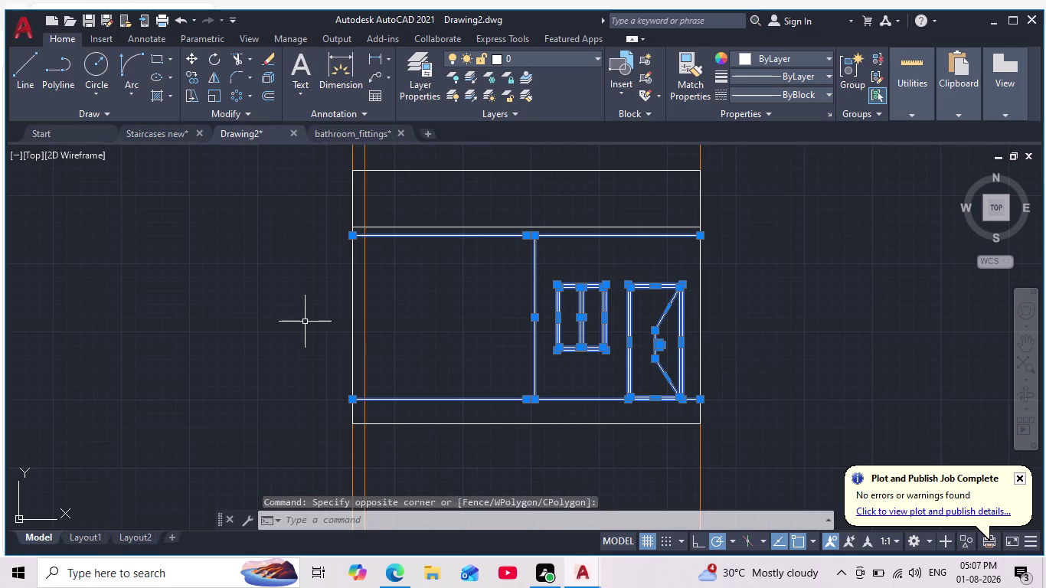
click(350, 315)
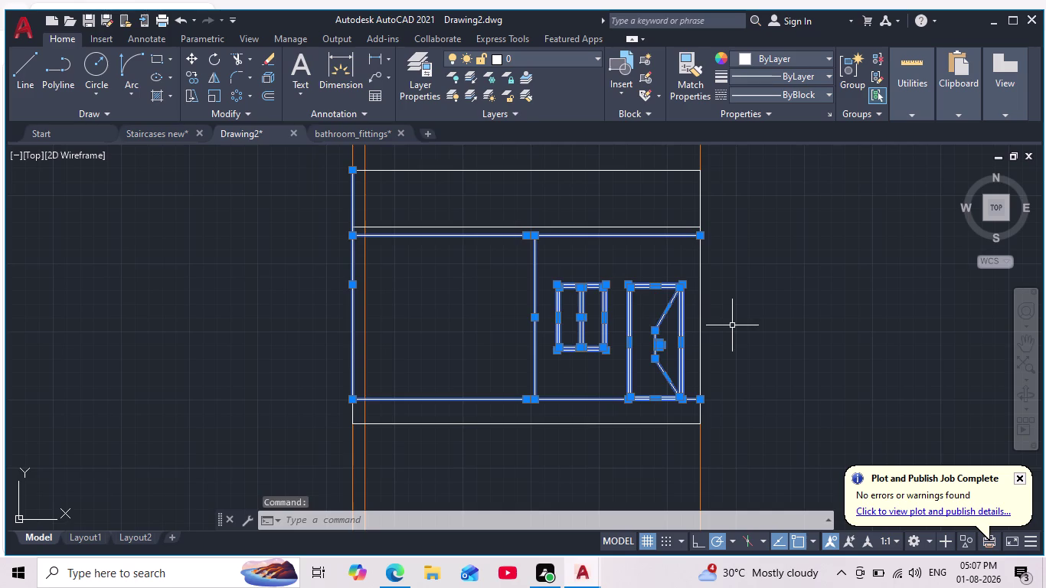
Clear the selection and reselect the entire front elevation with one window.
key(Escape)
scroll(down, 3)
drag(377, 170, 387, 200)
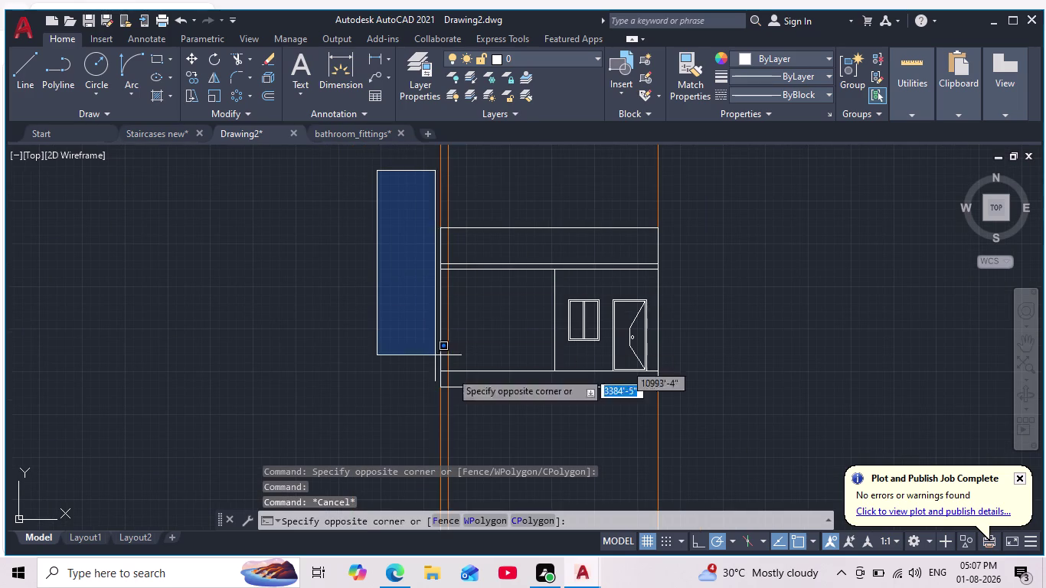
click(684, 379)
scroll(down, 3)
middle_click(731, 343)
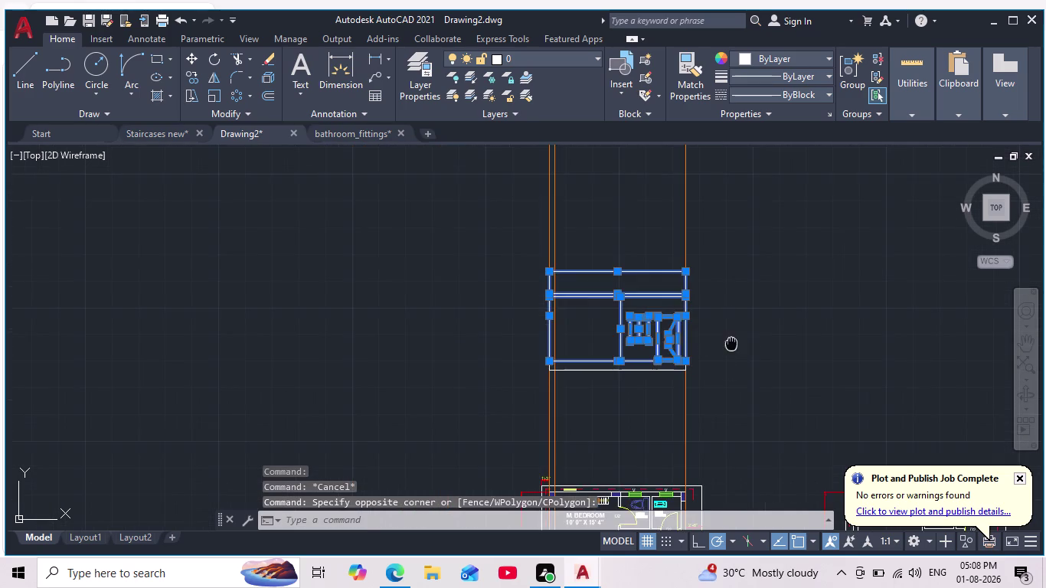
scroll(down, 3)
middle_drag(779, 259, 546, 221)
scroll(up, 3)
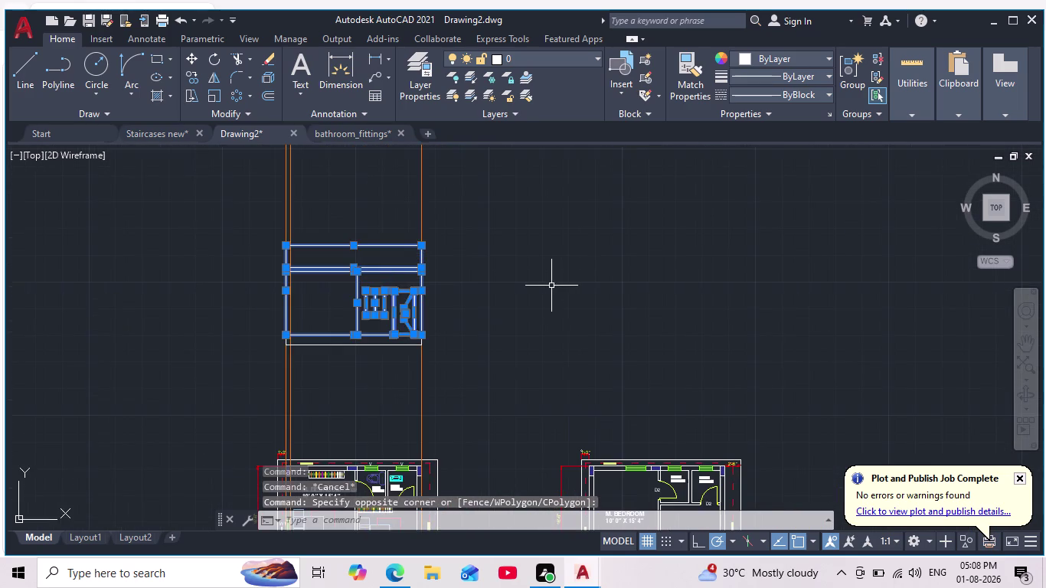
middle_drag(554, 290, 628, 343)
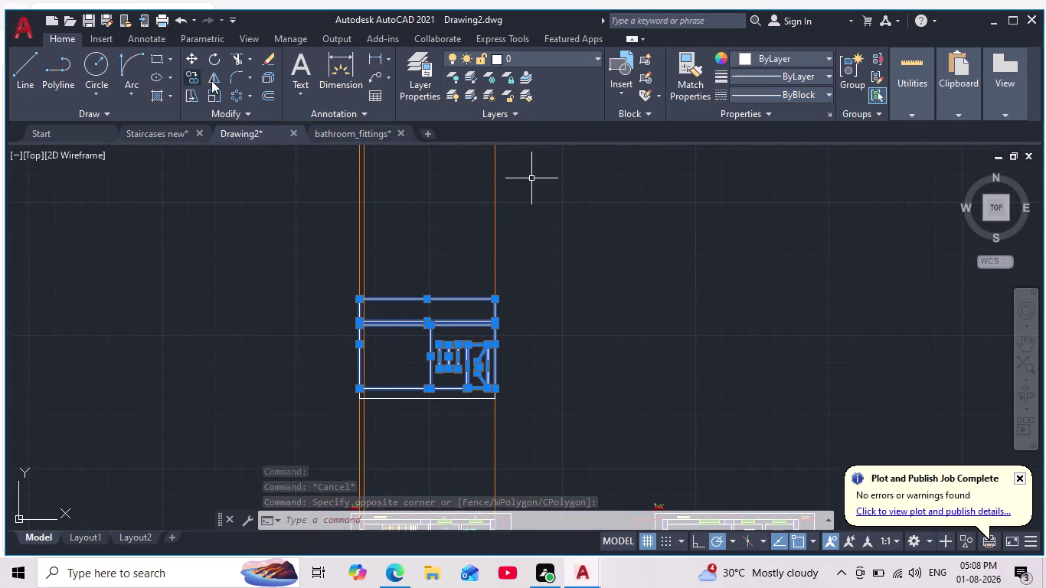
click(194, 80)
scroll(up, 3)
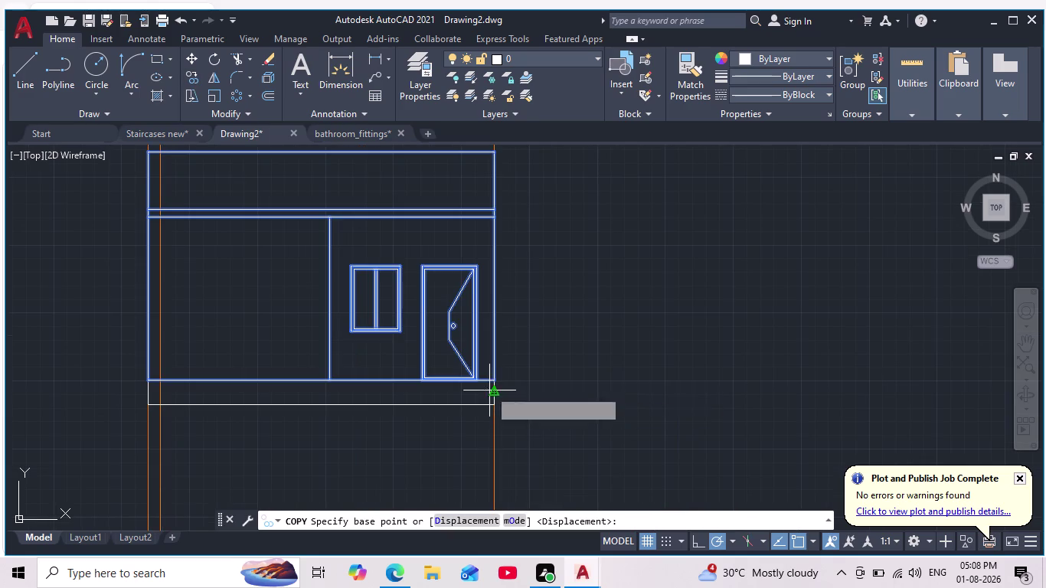
click(494, 382)
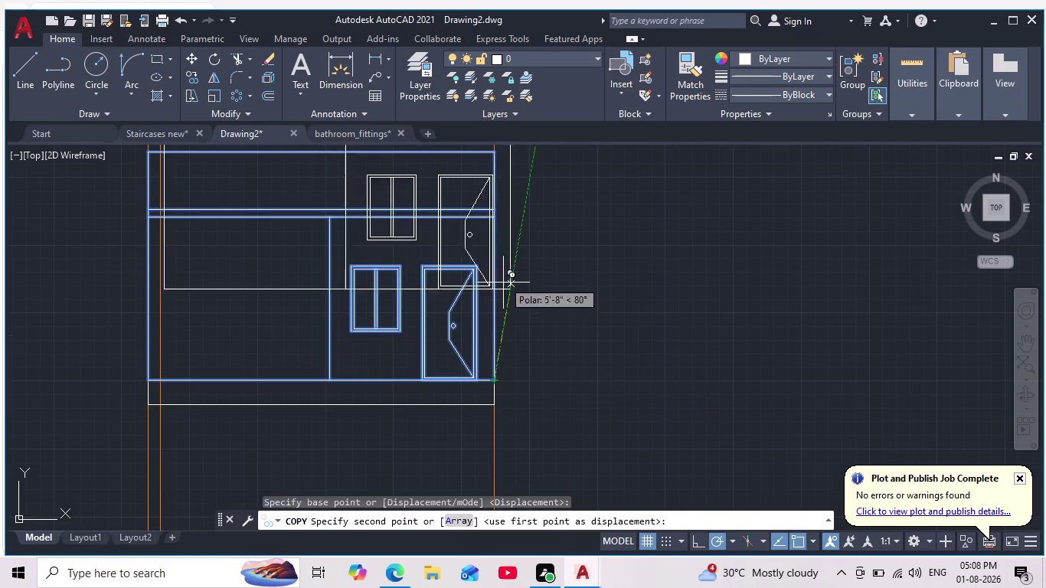
middle_drag(495, 203, 539, 358)
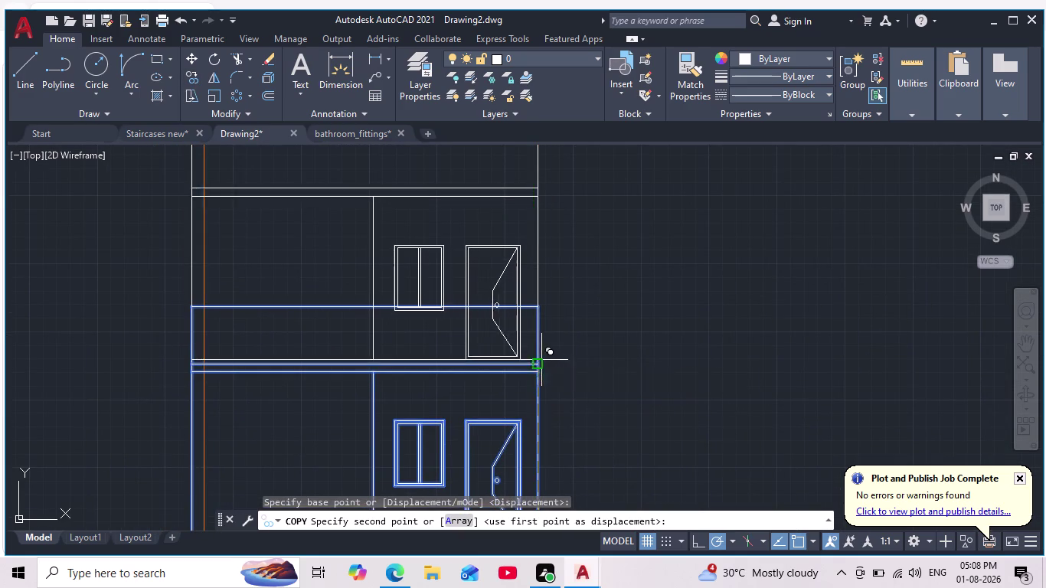
click(535, 363)
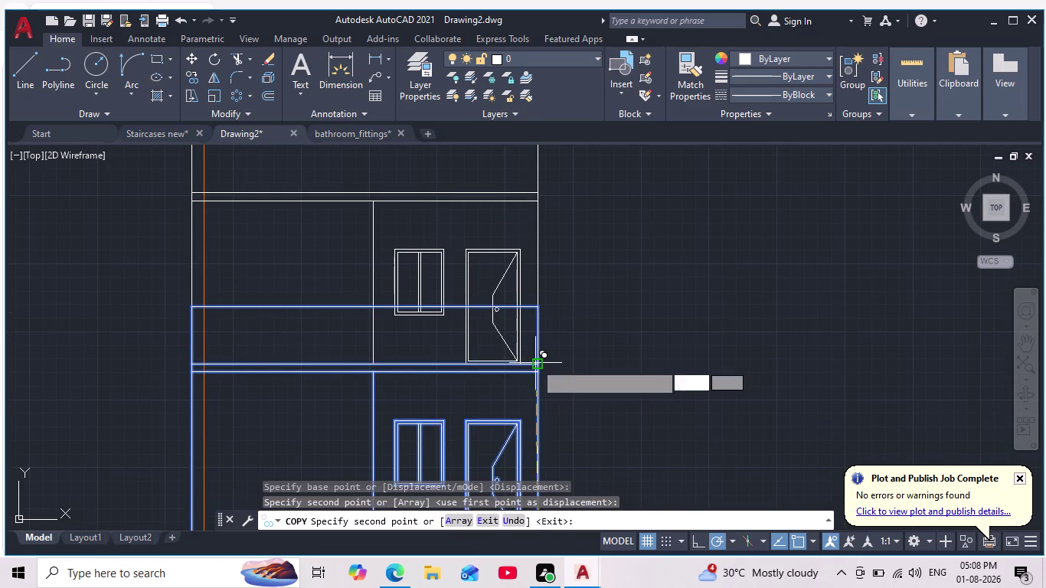
scroll(down, 3)
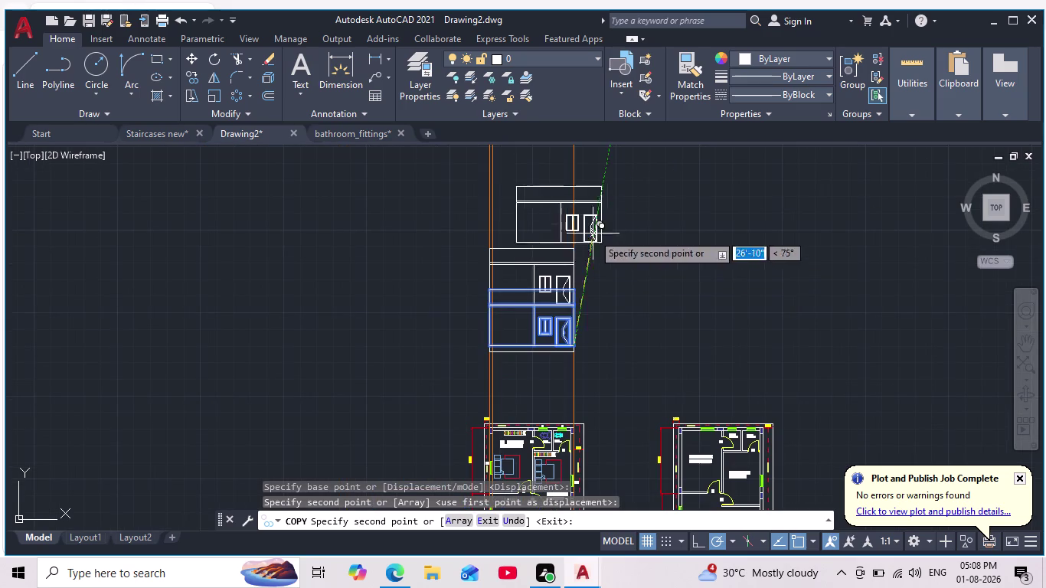
scroll(up, 3)
scroll(up, 3)
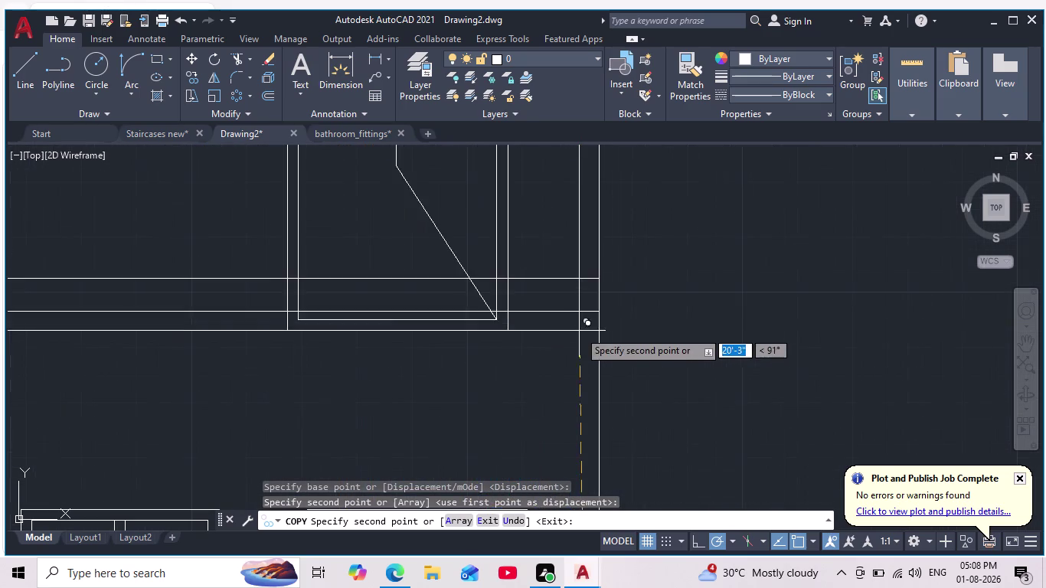
click(597, 277)
key(Escape)
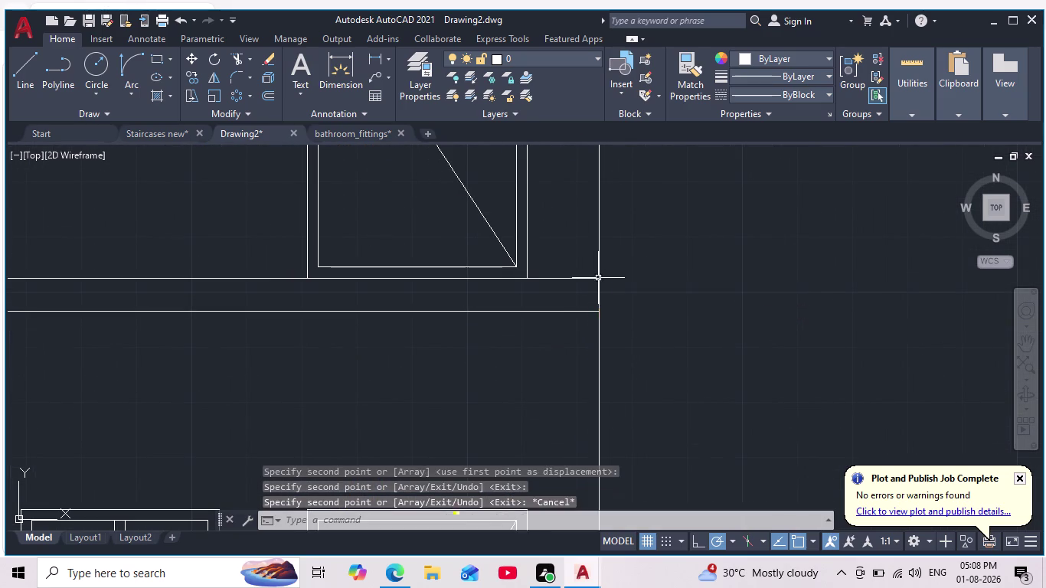
scroll(down, 3)
middle_drag(644, 325, 614, 273)
scroll(down, 3)
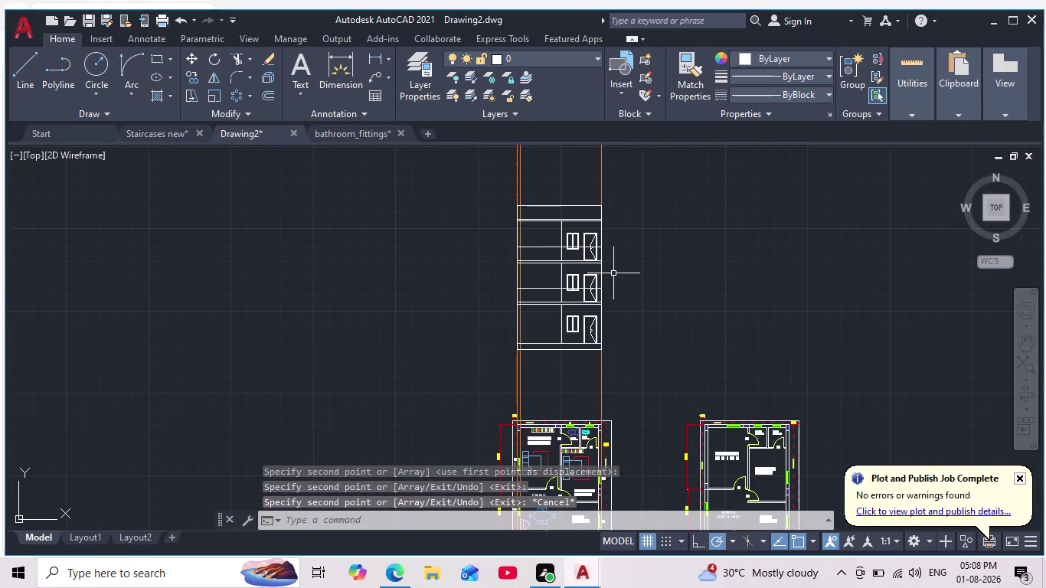
scroll(up, 3)
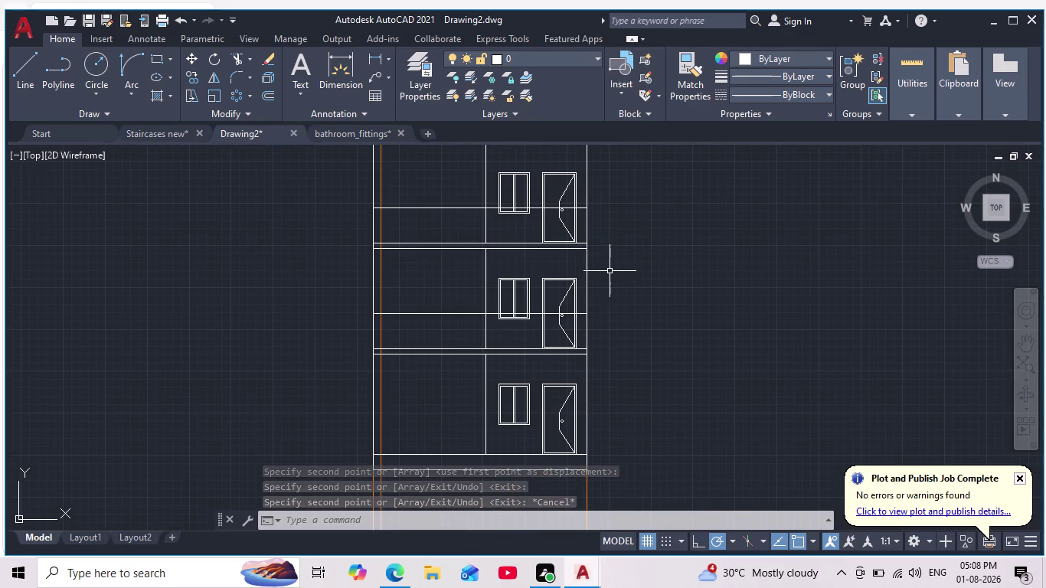
scroll(down, 3)
middle_drag(599, 282, 576, 328)
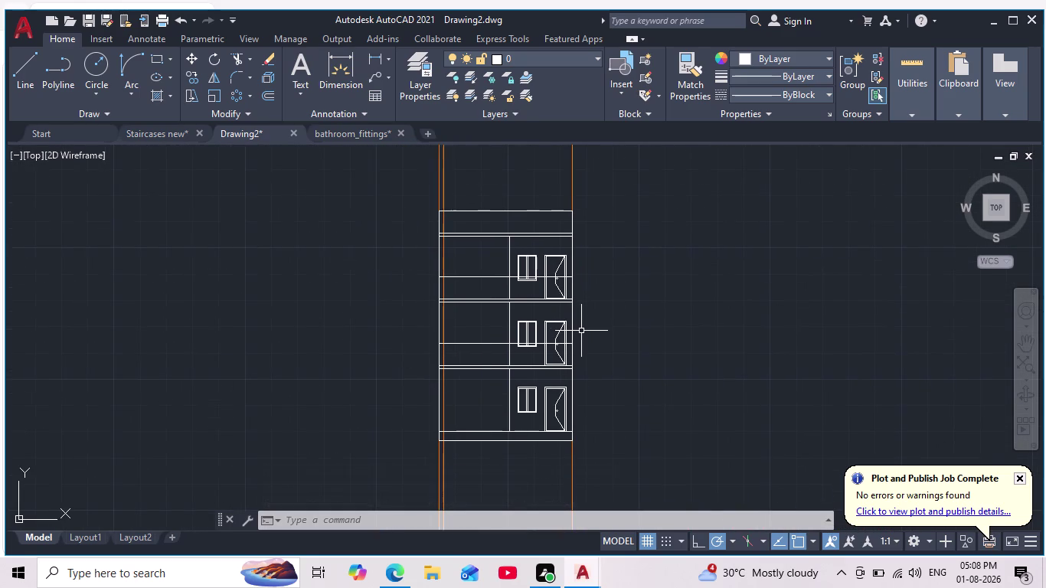
key(ctrl+z)
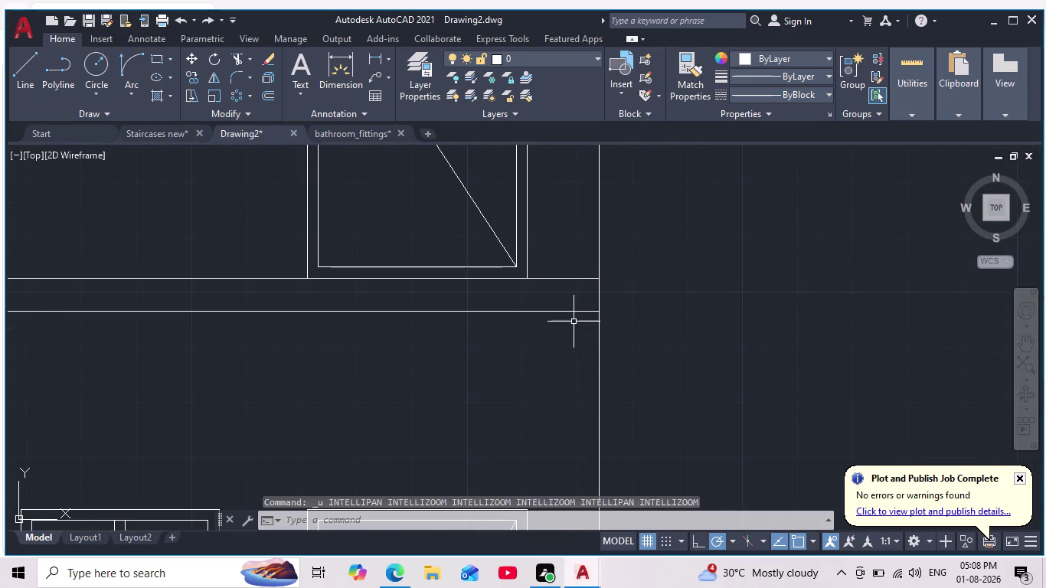
scroll(down, 3)
key(ctrl+z)
Undo the stacked storey copies and window-select the single-storey elevation.
key(ctrl+z)
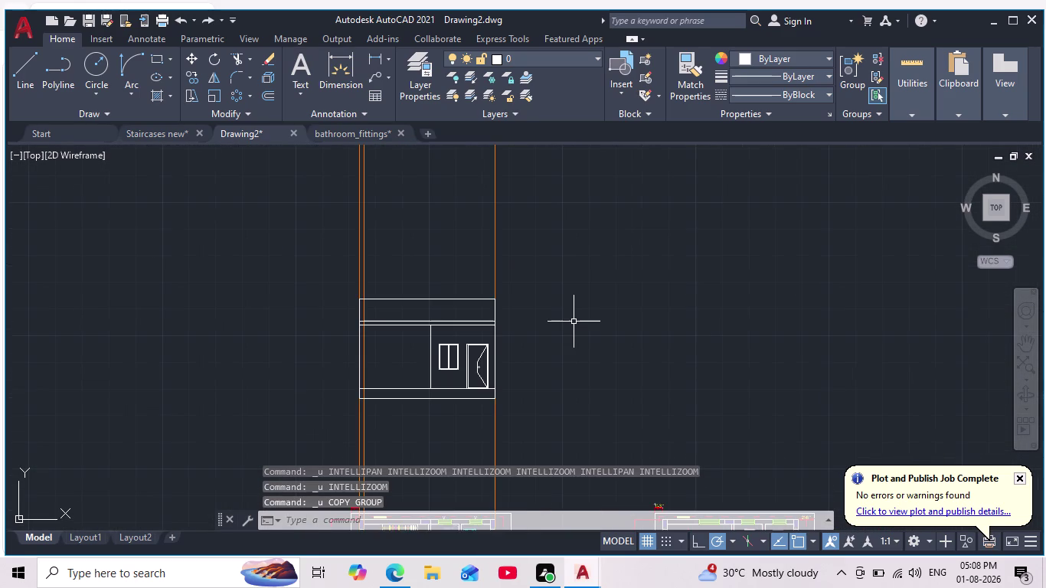
scroll(down, 3)
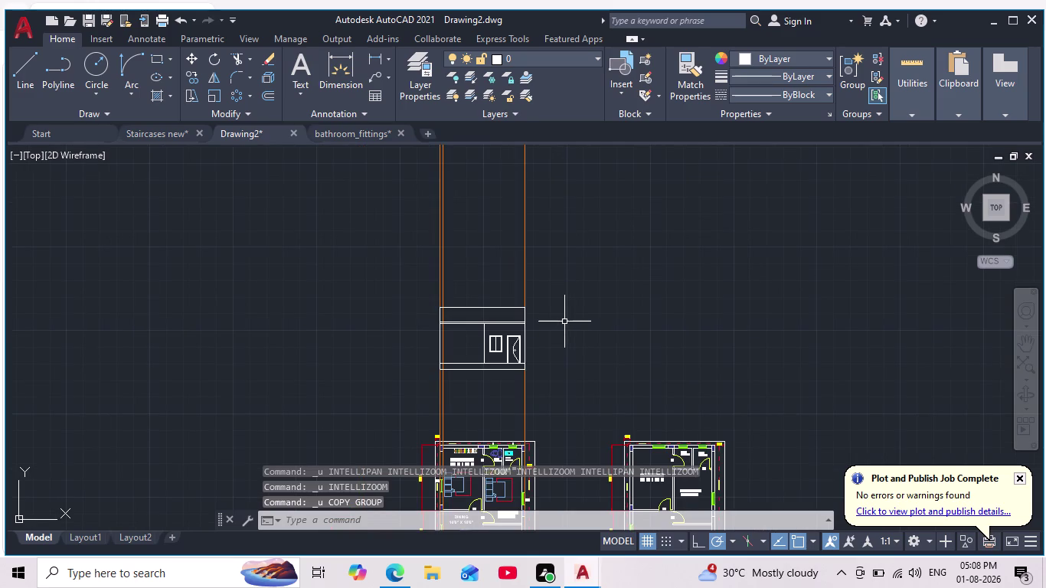
scroll(up, 3)
scroll(up, 3)
middle_drag(423, 325, 416, 287)
click(302, 222)
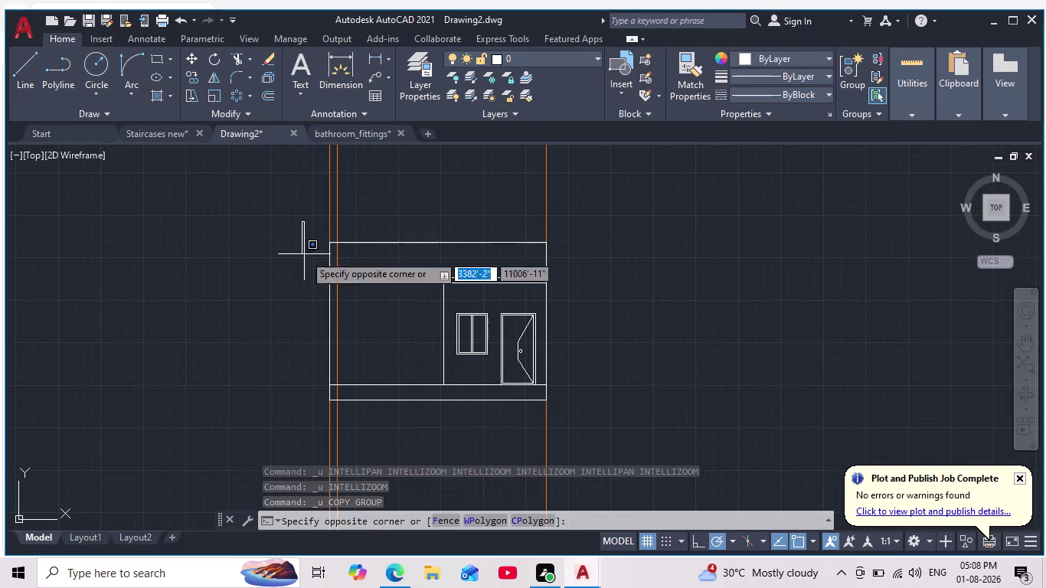
click(561, 392)
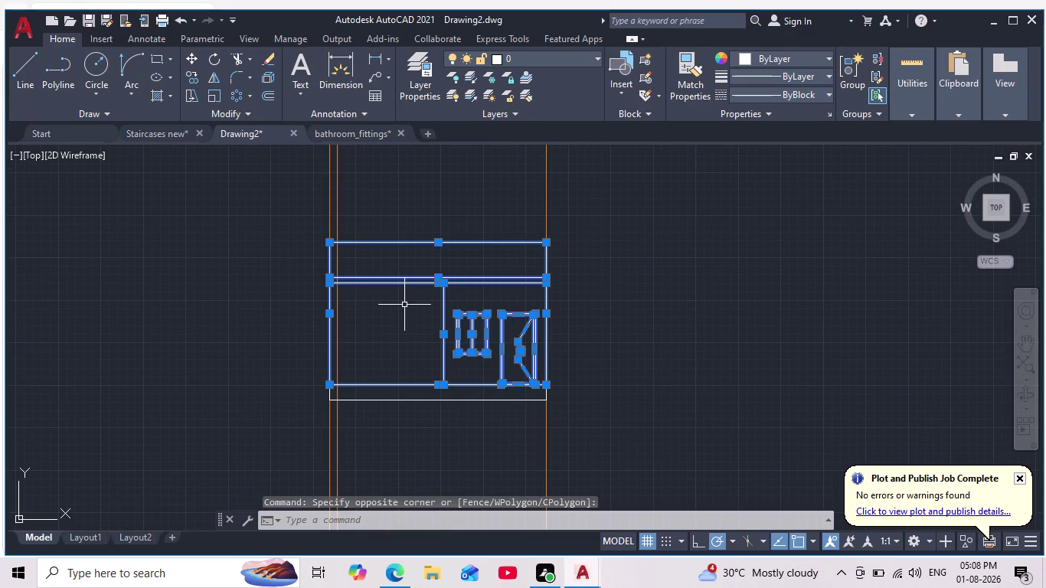
key(Escape)
scroll(up, 3)
middle_drag(465, 351, 471, 300)
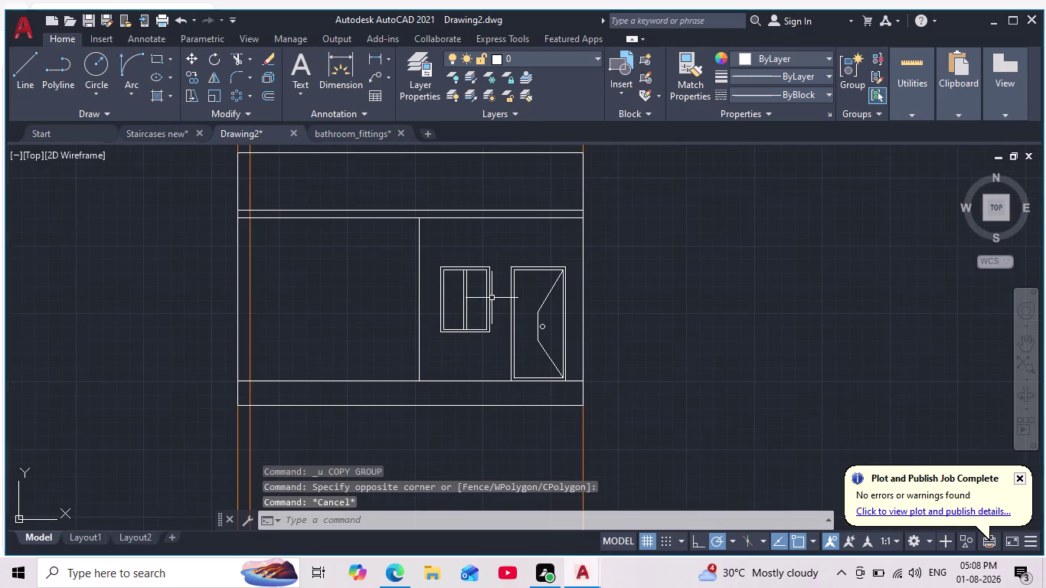
scroll(down, 3)
drag(293, 197, 295, 206)
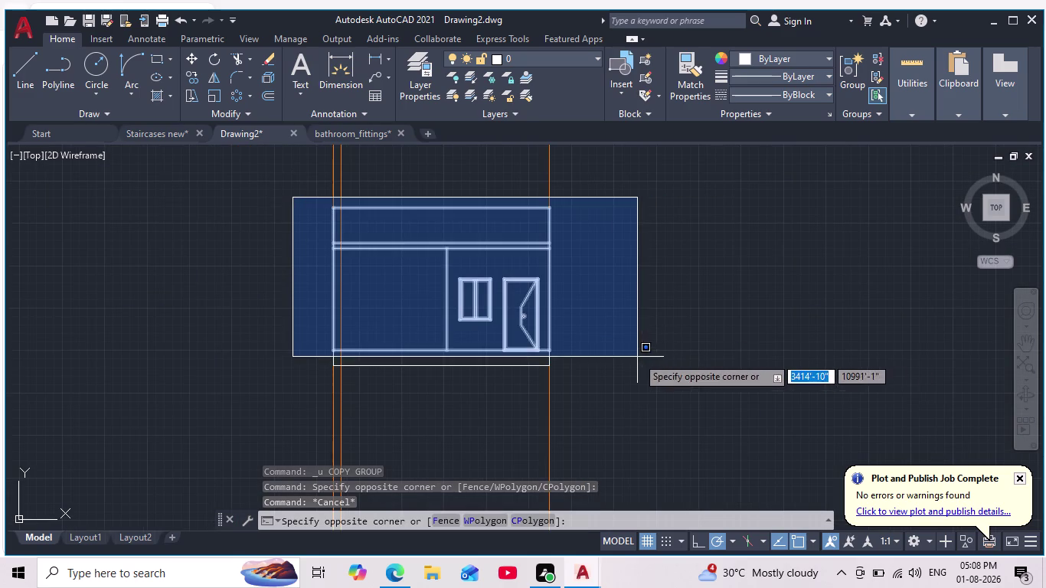
click(637, 357)
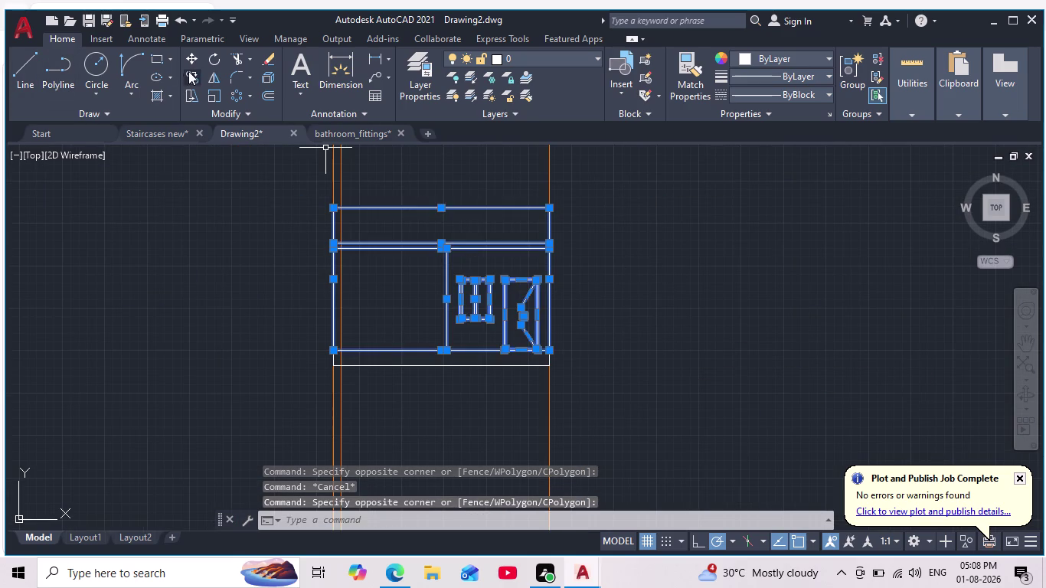
Copy the elevation from its lower corner onto the top of the existing storey.
click(189, 72)
scroll(up, 3)
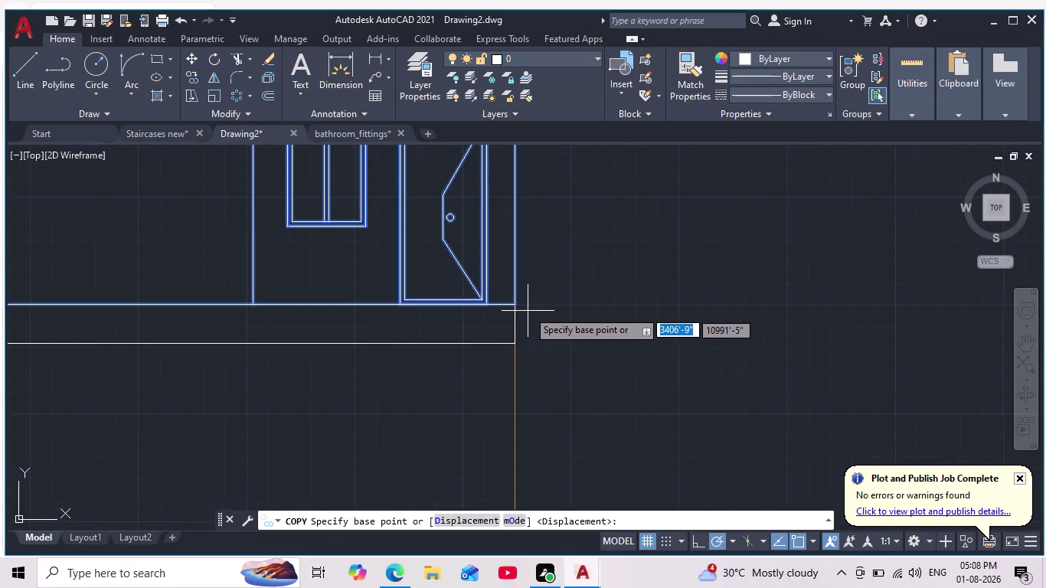
click(519, 305)
scroll(down, 3)
middle_drag(521, 304, 519, 374)
scroll(down, 3)
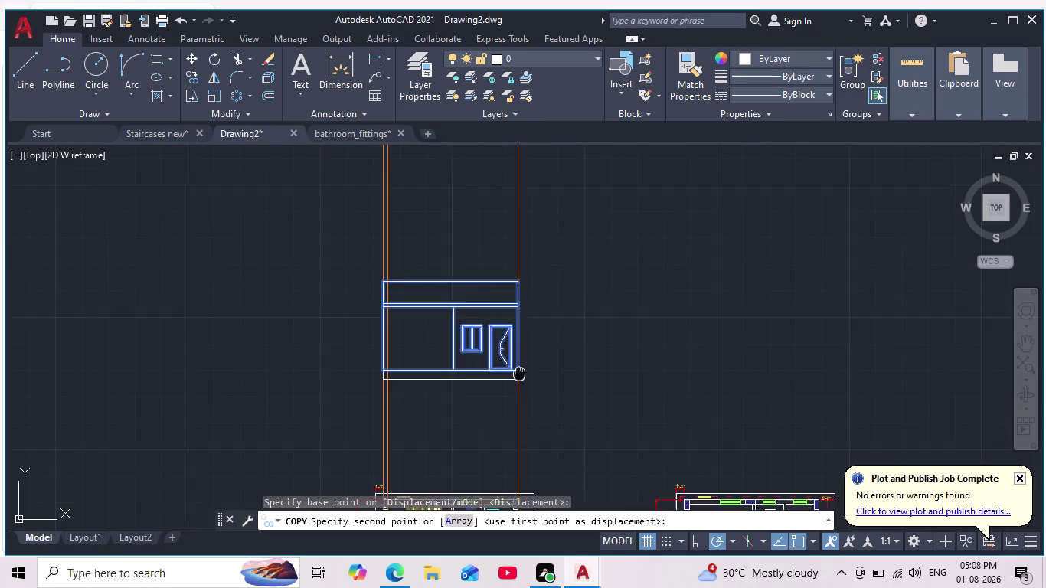
scroll(down, 3)
middle_drag(519, 373, 521, 375)
scroll(up, 3)
scroll(up, 3)
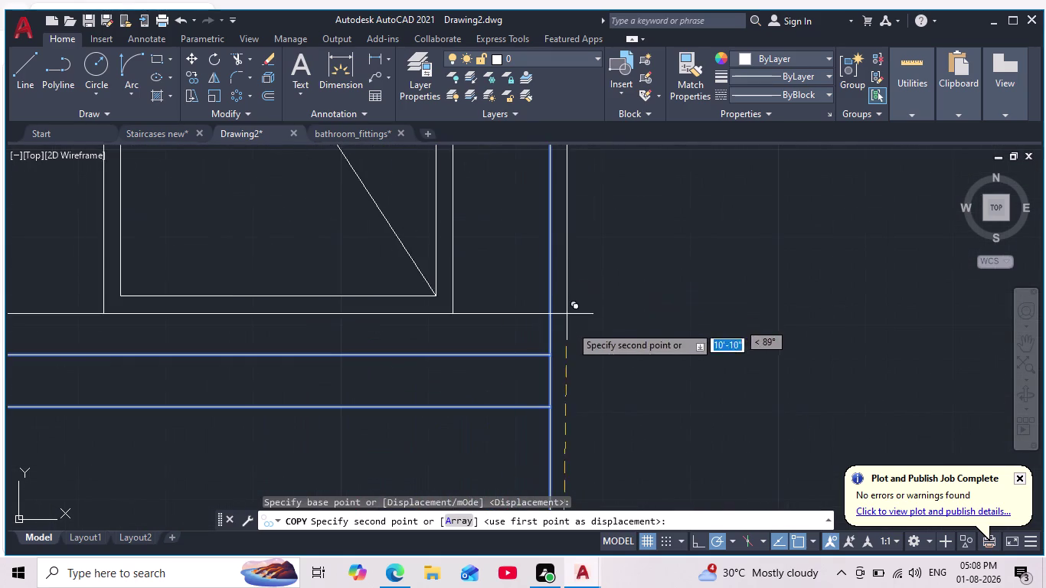
click(549, 358)
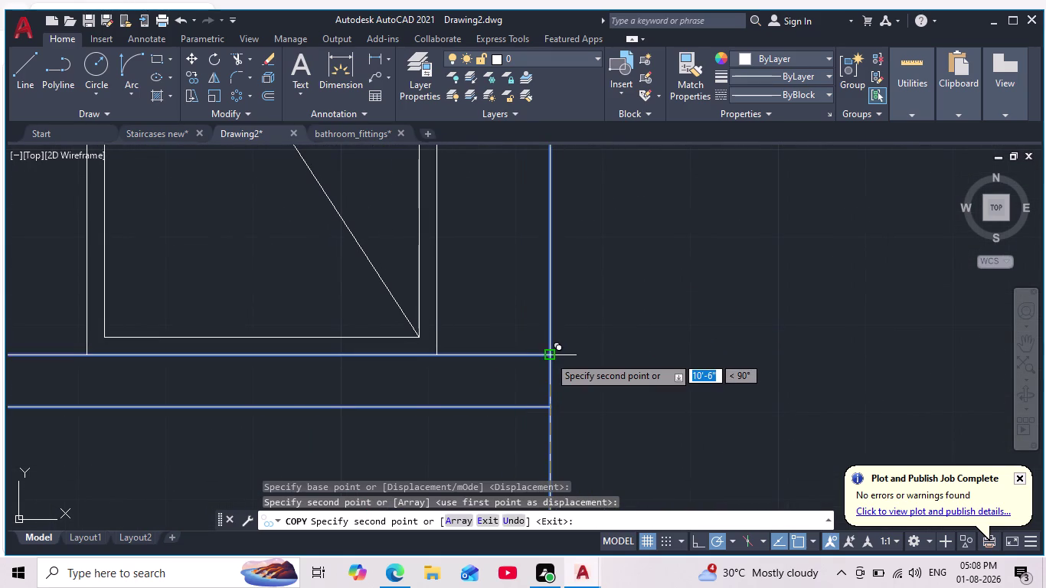
scroll(down, 3)
key(Escape)
Pan and zoom to inspect the two stacked storeys.
scroll(down, 3)
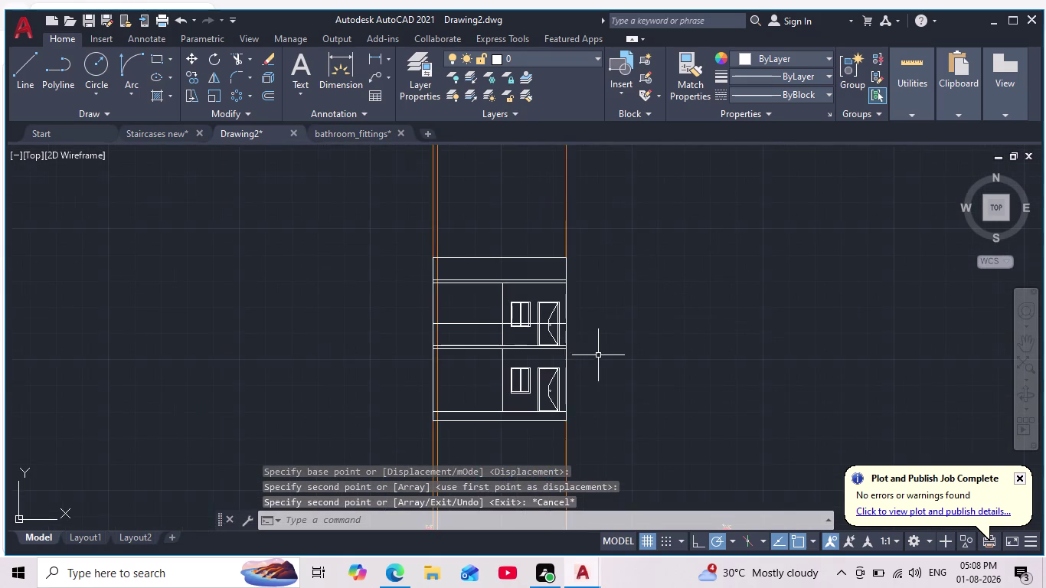
middle_drag(598, 356, 556, 266)
scroll(down, 3)
scroll(up, 3)
scroll(up, 3)
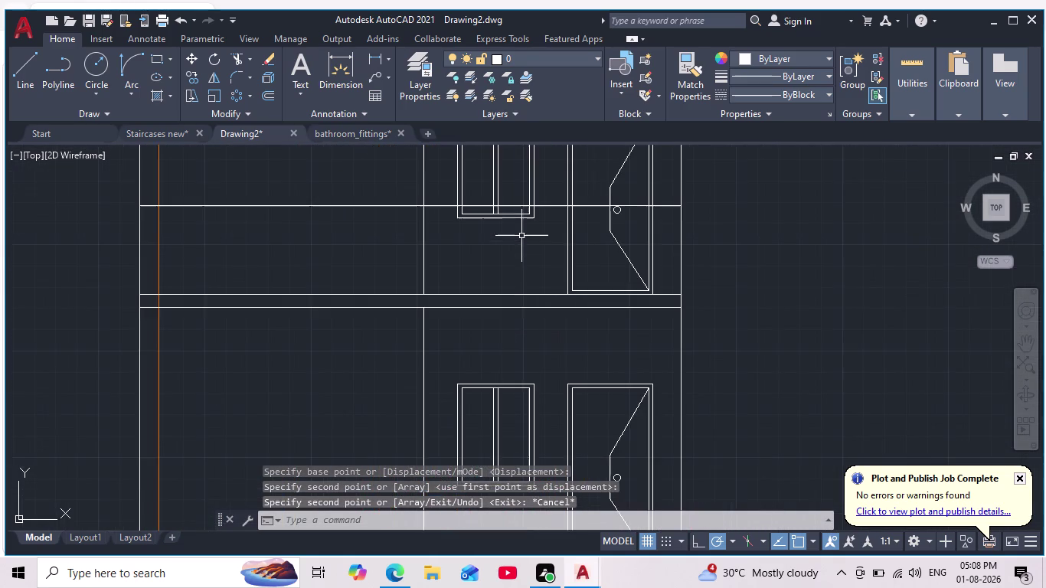
middle_drag(510, 263, 502, 308)
scroll(down, 3)
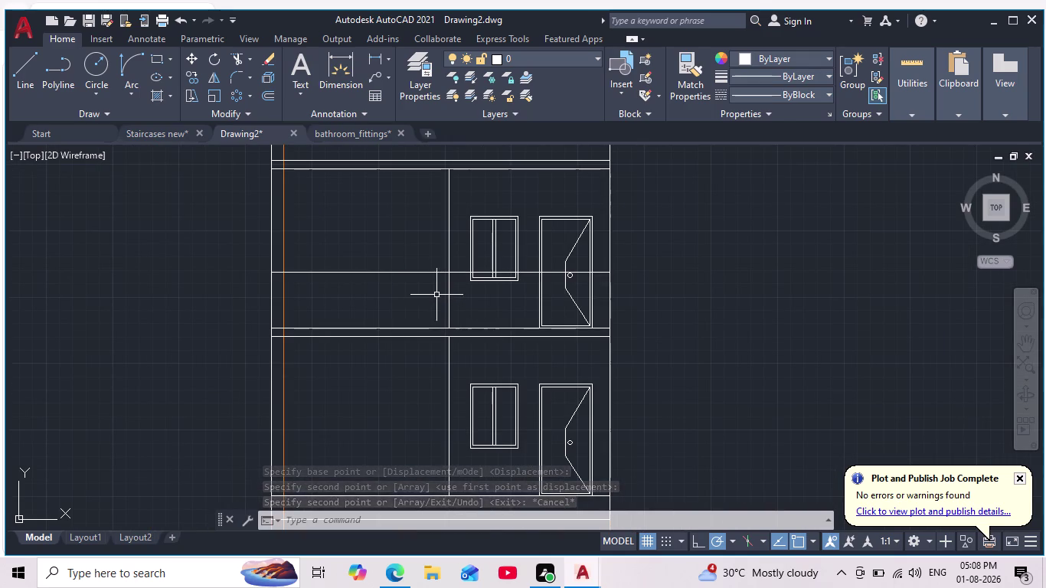
scroll(up, 3)
scroll(down, 3)
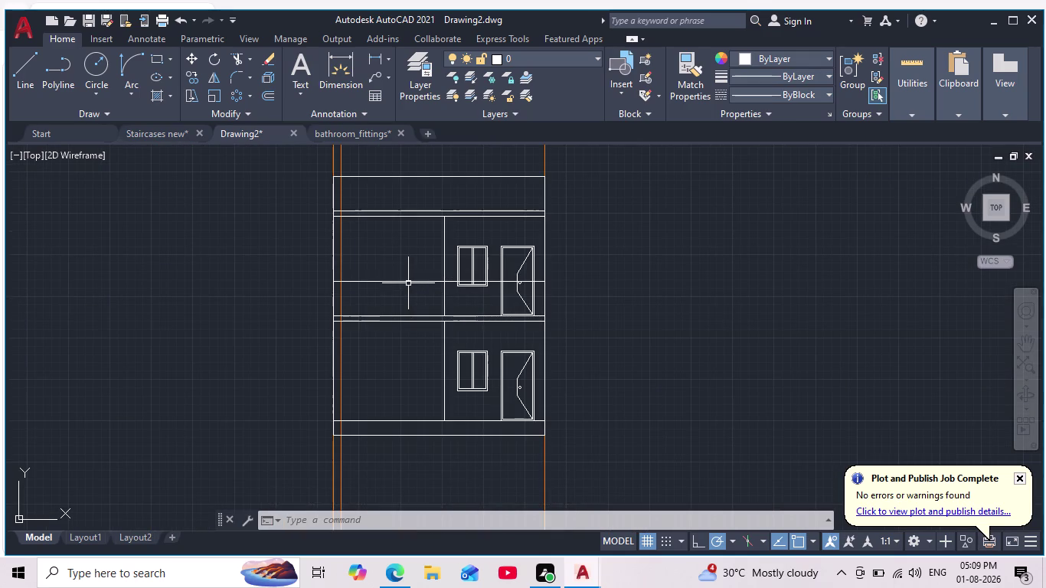
scroll(up, 3)
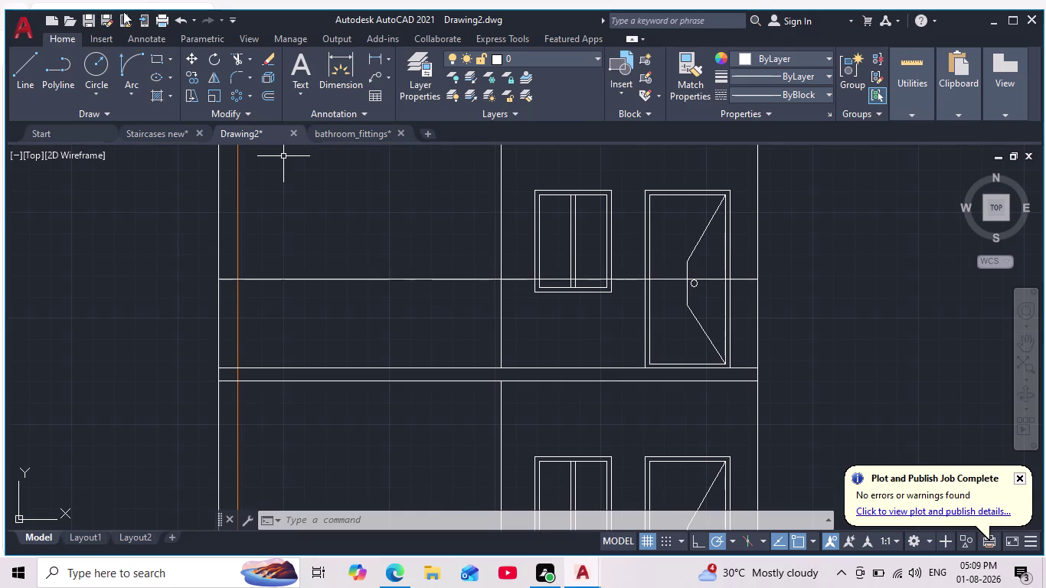
Trim the stray horizontal lines through the upper storey window using fence selections.
click(241, 61)
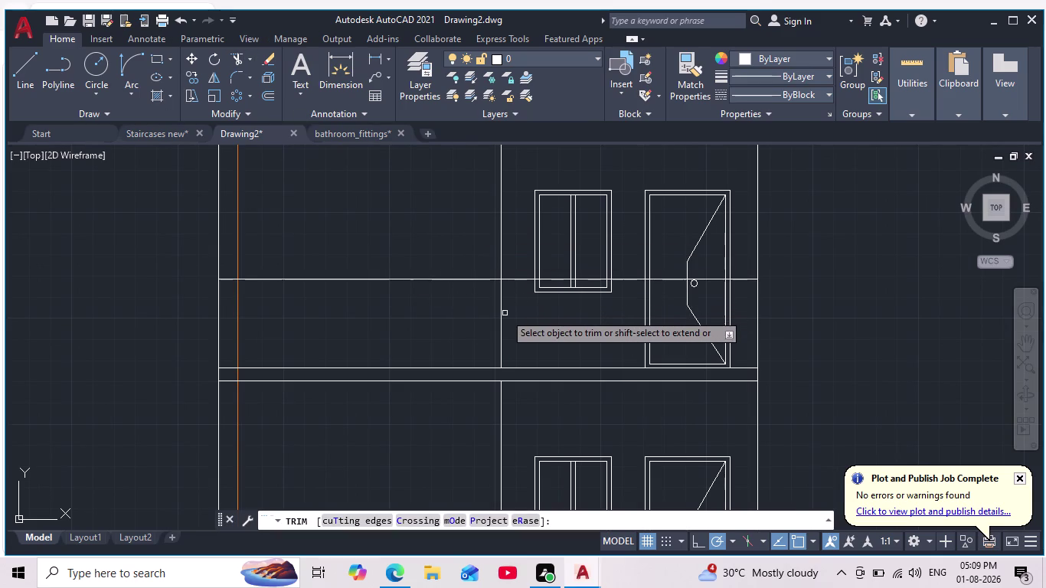
click(501, 316)
scroll(down, 3)
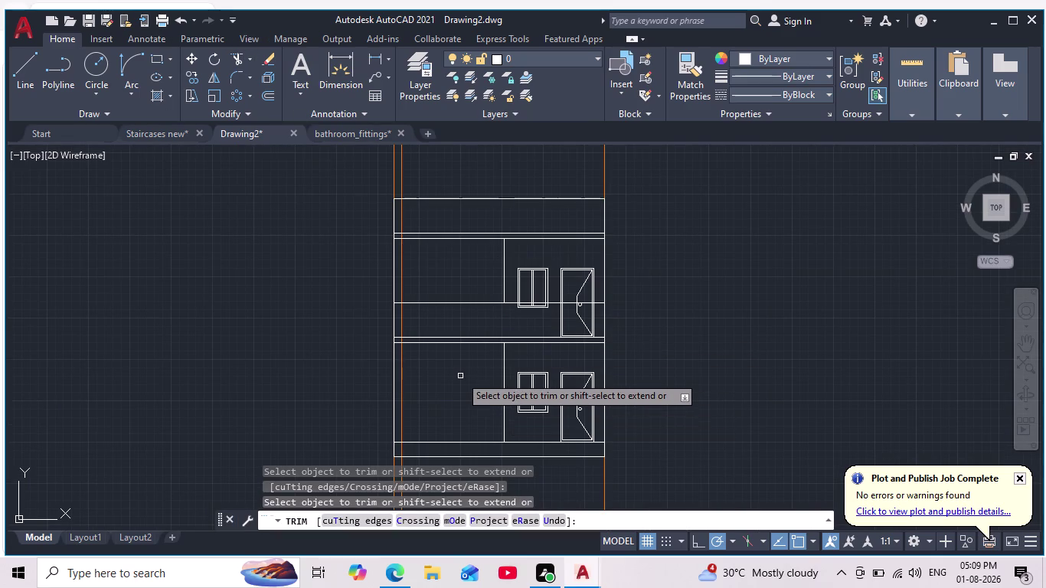
scroll(down, 3)
scroll(up, 3)
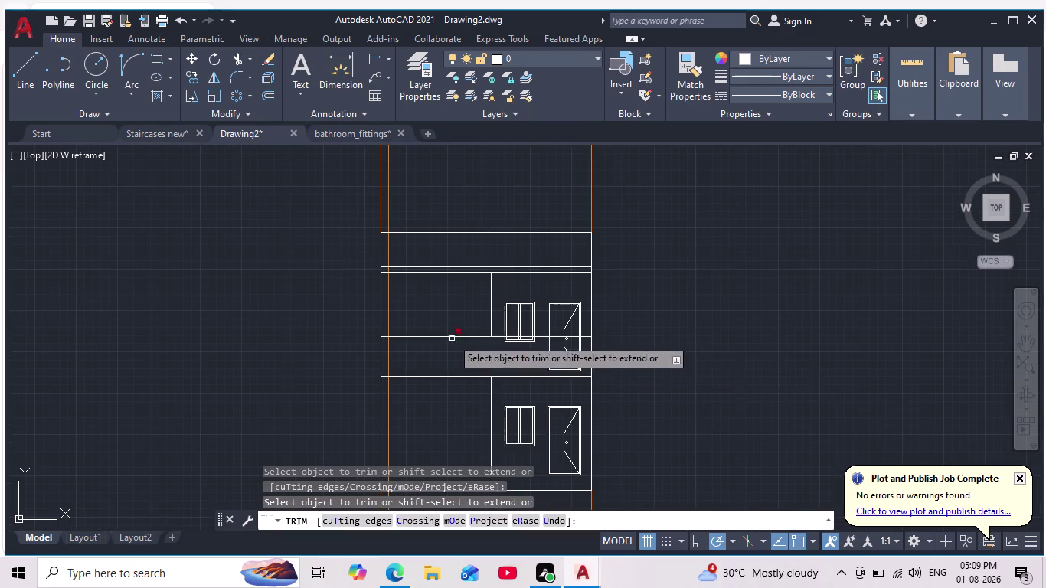
scroll(up, 3)
scroll(up, 3)
drag(376, 293, 557, 268)
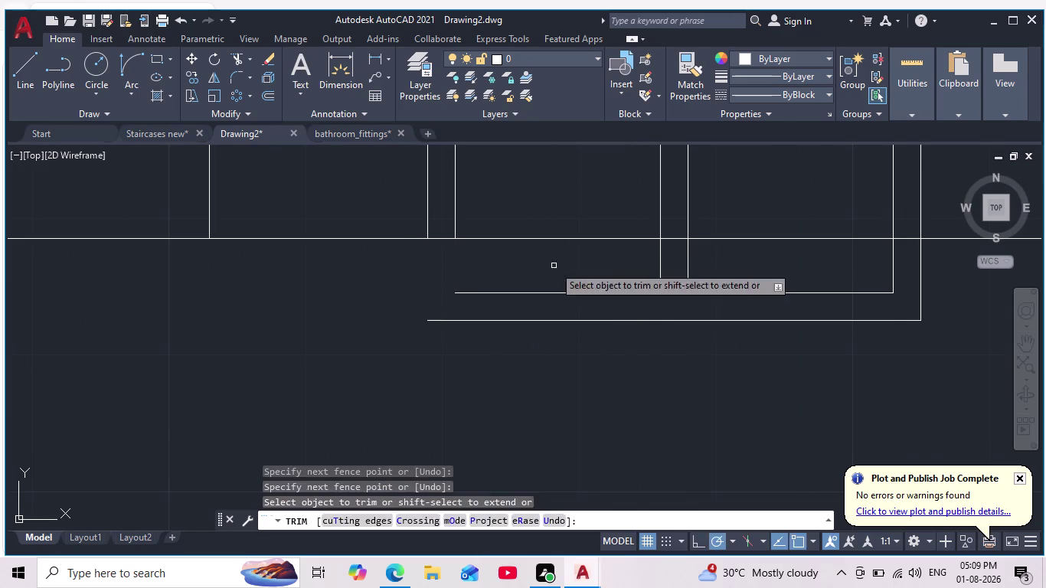
drag(534, 268, 536, 327)
drag(588, 282, 684, 268)
drag(690, 266, 697, 308)
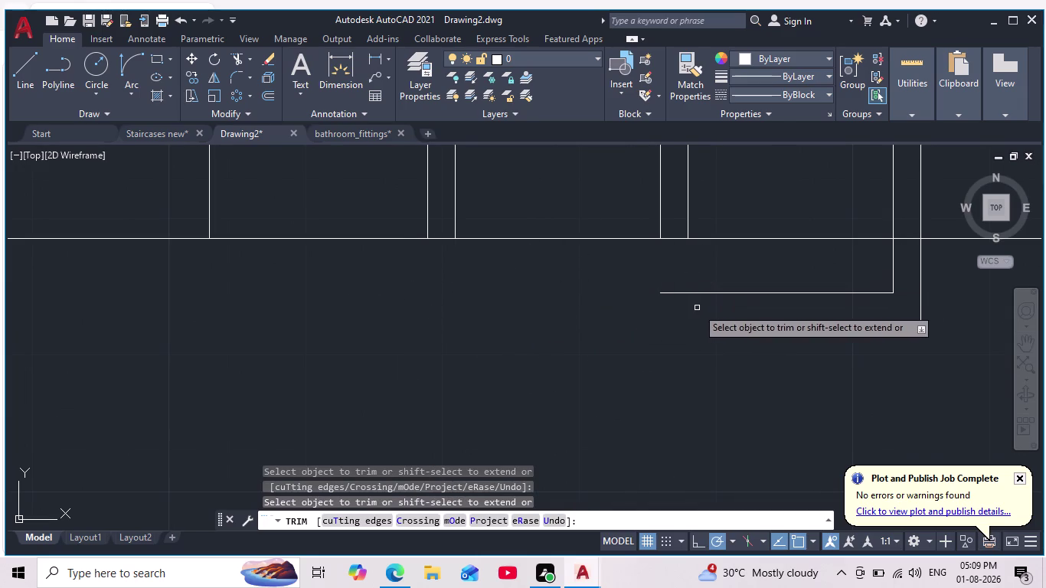
scroll(down, 3)
scroll(up, 3)
drag(707, 280, 732, 328)
scroll(down, 3)
Fence-trim the lines crossing the door and the leftover segment at the storey junction.
middle_drag(685, 322, 558, 317)
scroll(down, 3)
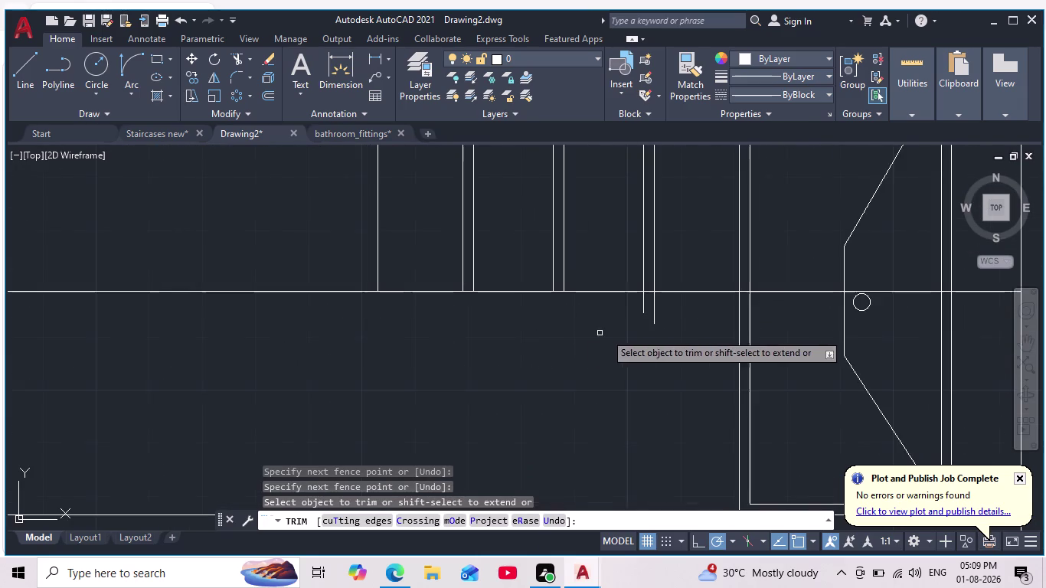
scroll(up, 3)
drag(828, 274, 659, 299)
scroll(down, 3)
middle_drag(637, 327, 541, 268)
scroll(down, 3)
scroll(up, 3)
drag(519, 270, 815, 270)
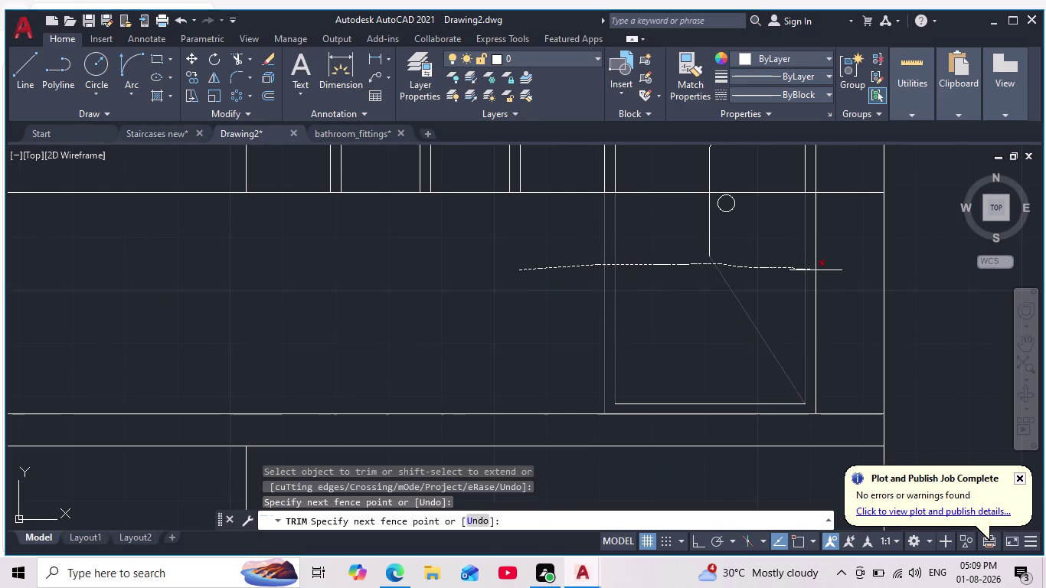
drag(815, 270, 831, 270)
drag(771, 241, 588, 246)
scroll(up, 3)
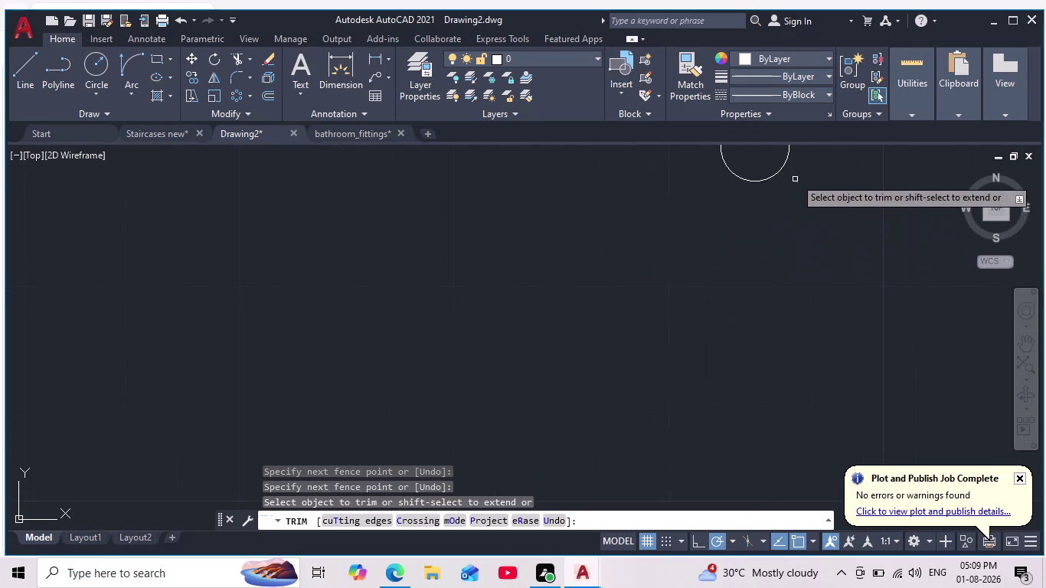
drag(795, 175, 694, 186)
scroll(down, 3)
scroll(down, 3)
middle_drag(709, 281, 681, 226)
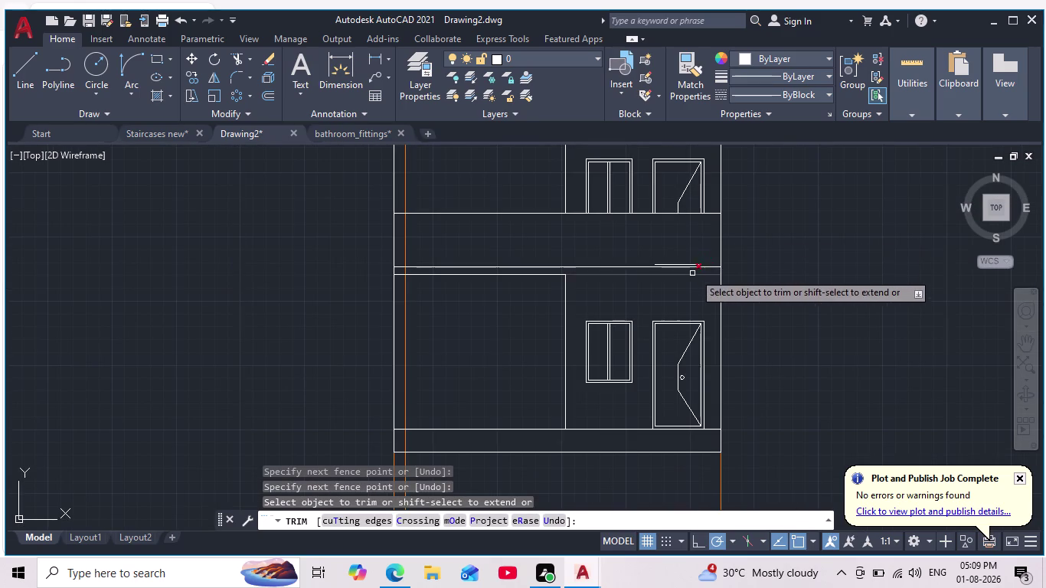
scroll(up, 3)
scroll(up, 3)
drag(685, 302, 663, 259)
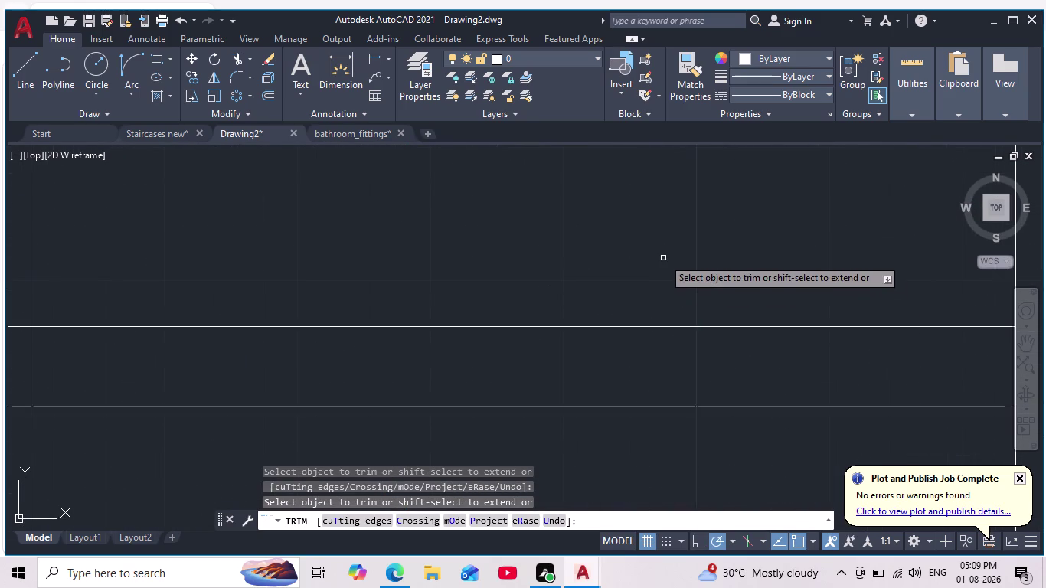
scroll(down, 3)
scroll(down, 3)
End the trim command and pan to the upper storey's door.
key(Escape)
key(Escape)
scroll(down, 3)
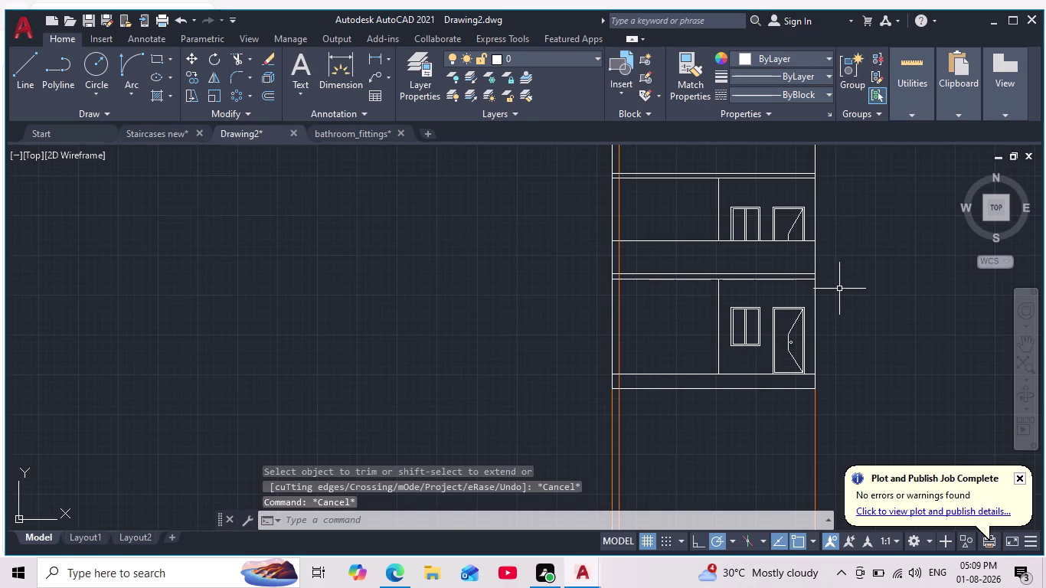
middle_drag(839, 289, 704, 376)
scroll(down, 3)
scroll(up, 3)
scroll(up, 3)
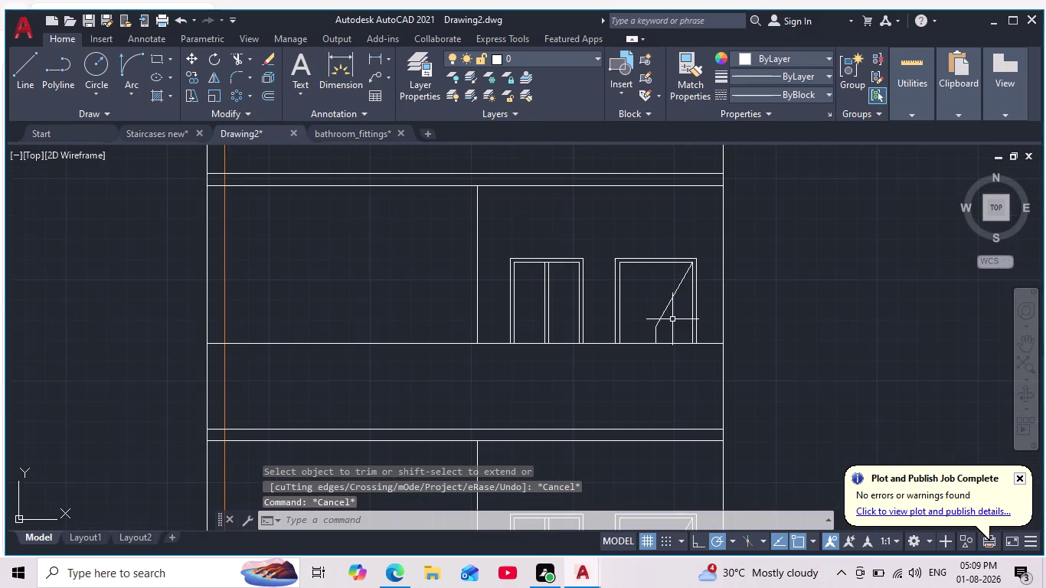
scroll(up, 3)
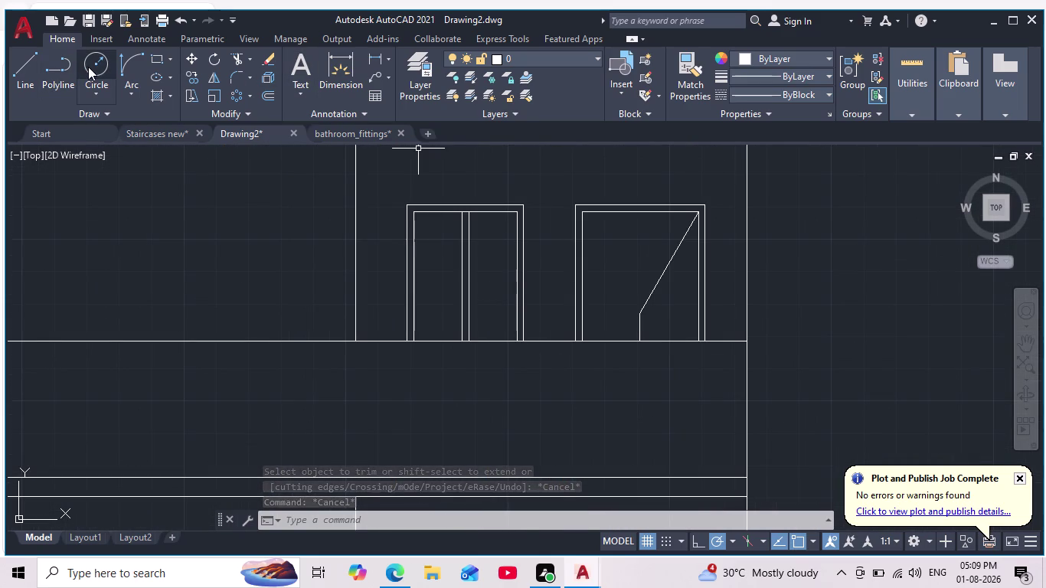
Draw a small circle where the door's panel line meets the horizontal line.
click(91, 66)
scroll(up, 3)
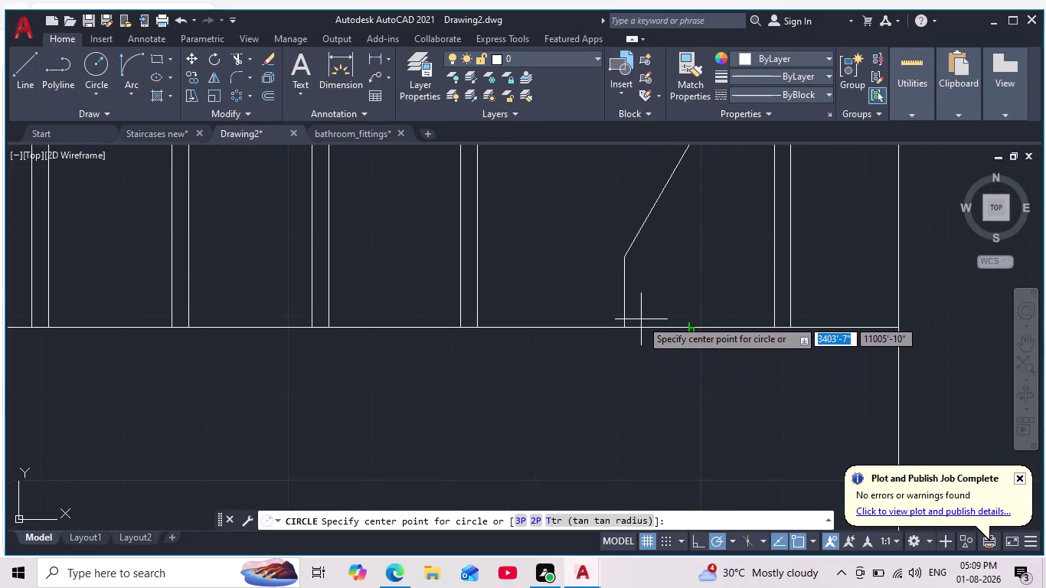
click(640, 318)
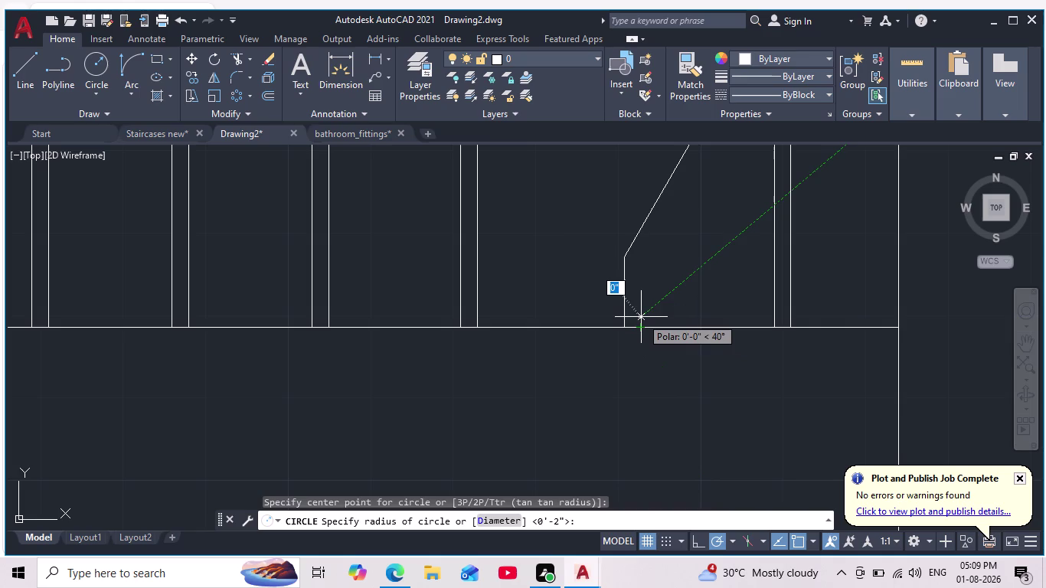
key(Escape)
click(99, 61)
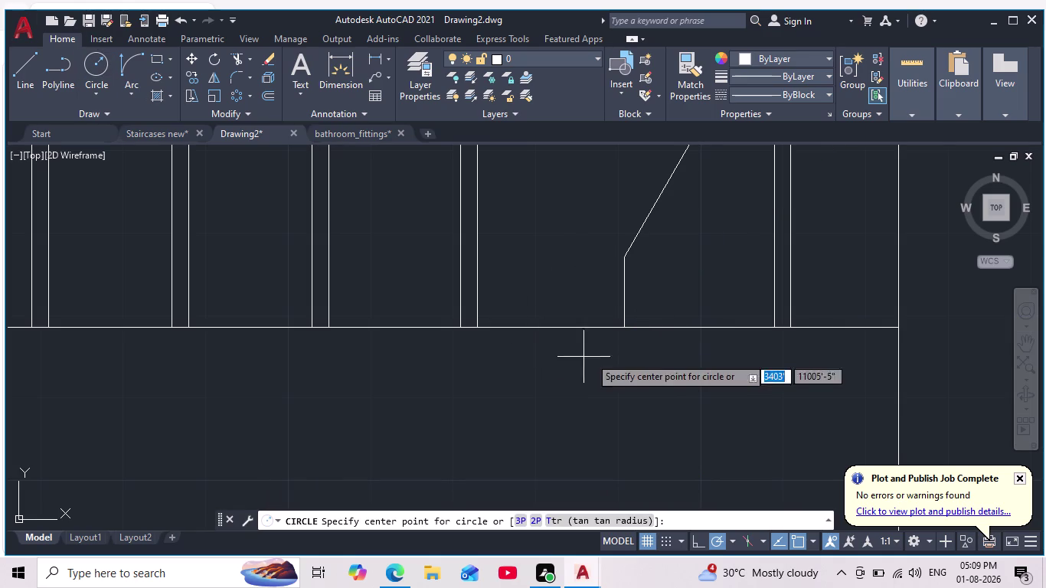
click(638, 322)
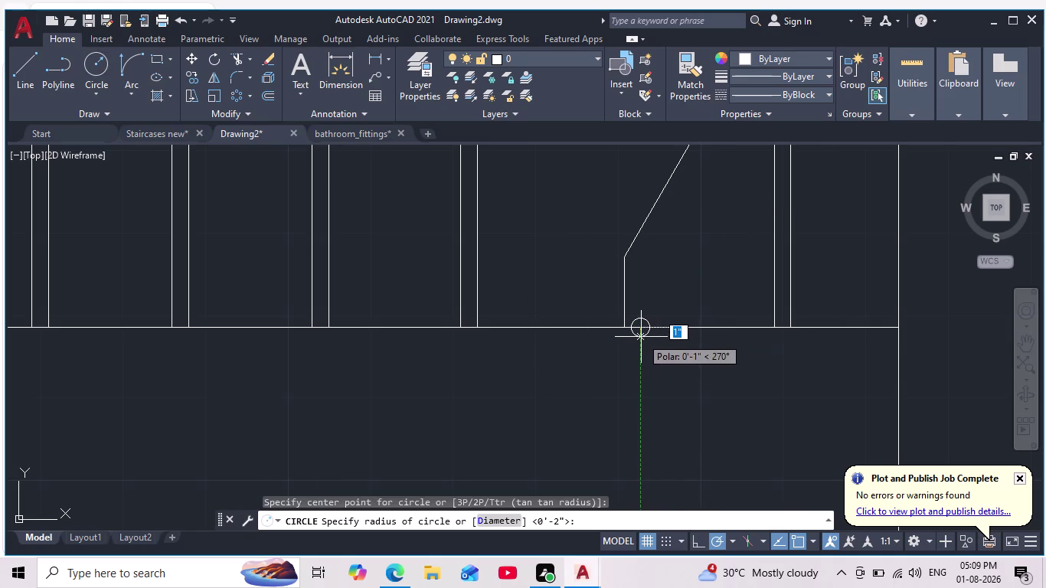
click(641, 336)
middle_click(666, 351)
scroll(up, 3)
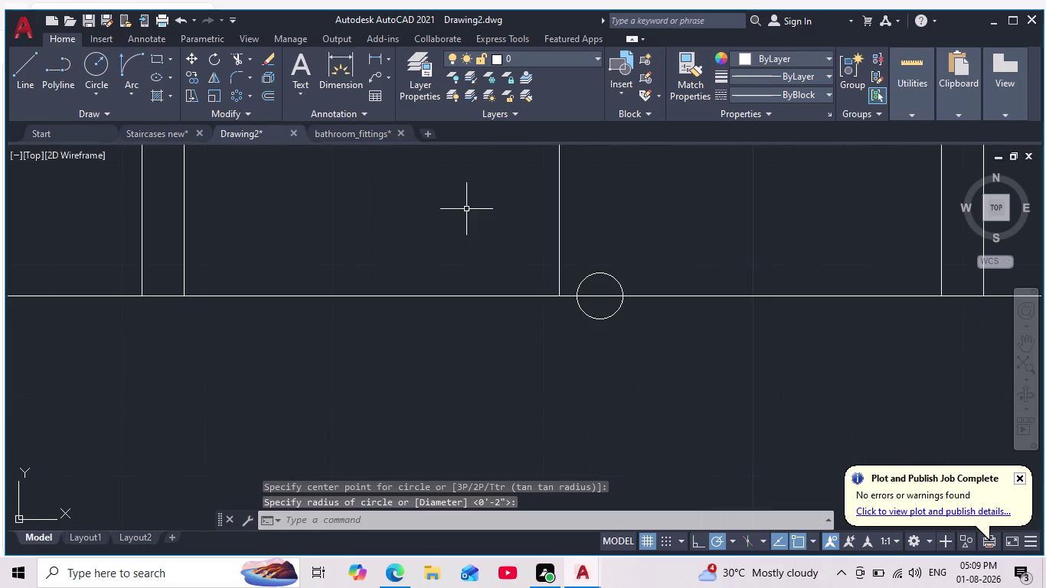
Trim the line segment near the new circle, then end the command.
click(238, 60)
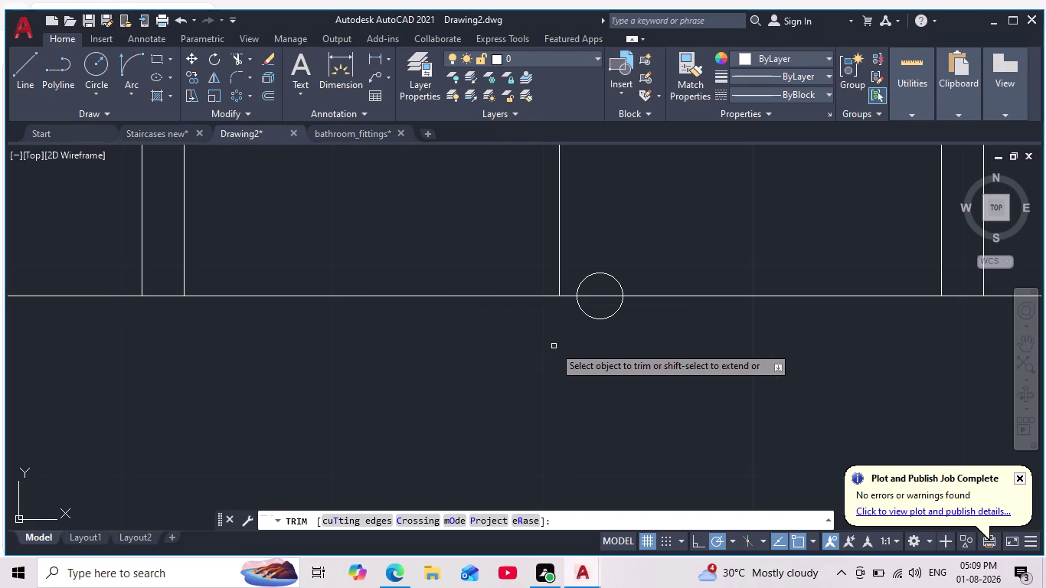
click(595, 317)
scroll(down, 3)
middle_drag(629, 381, 624, 342)
scroll(down, 3)
key(Escape)
scroll(up, 3)
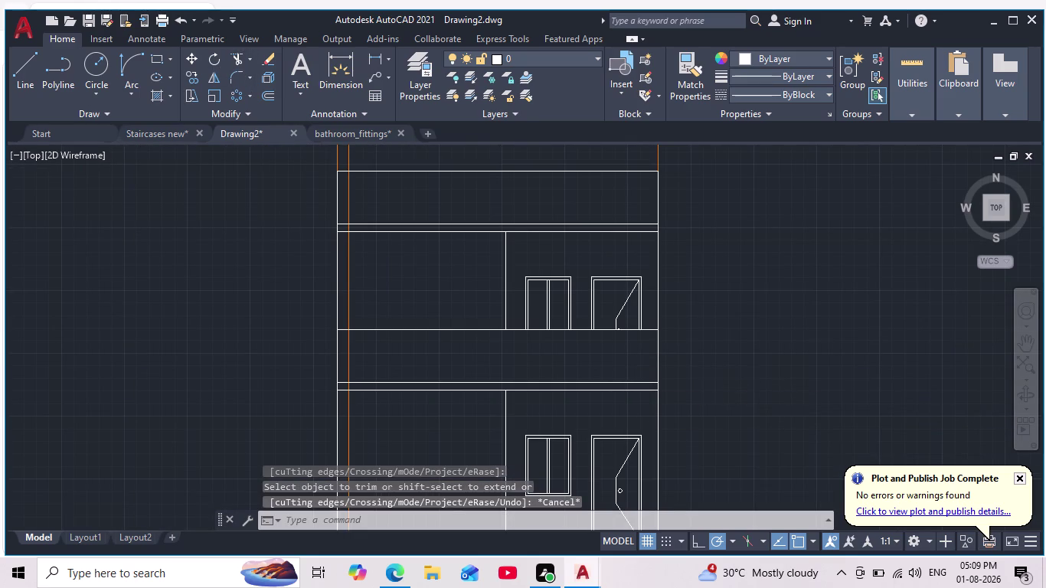
scroll(down, 3)
middle_click(691, 313)
scroll(down, 3)
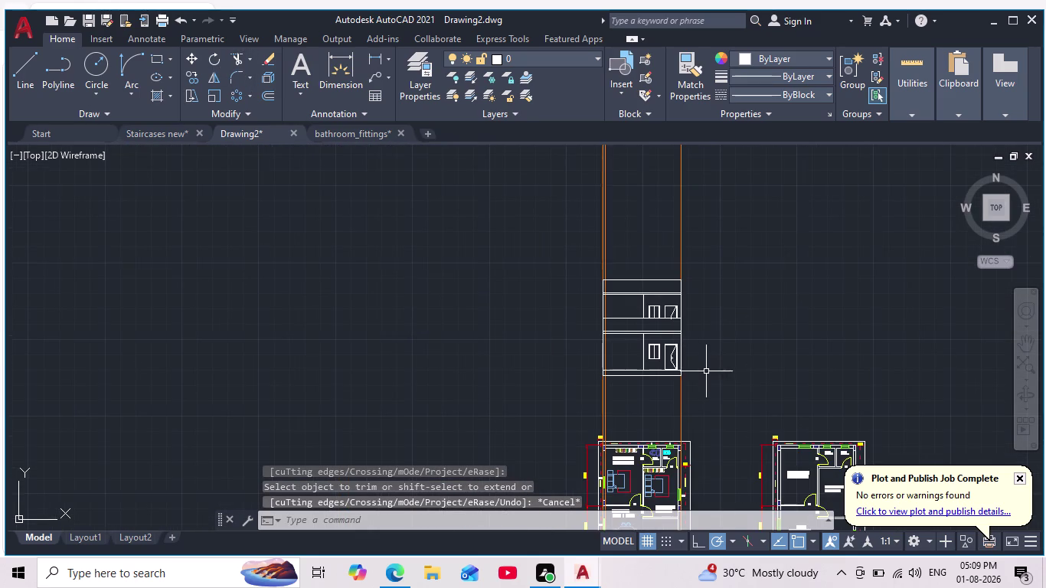
scroll(up, 3)
scroll(up, 3)
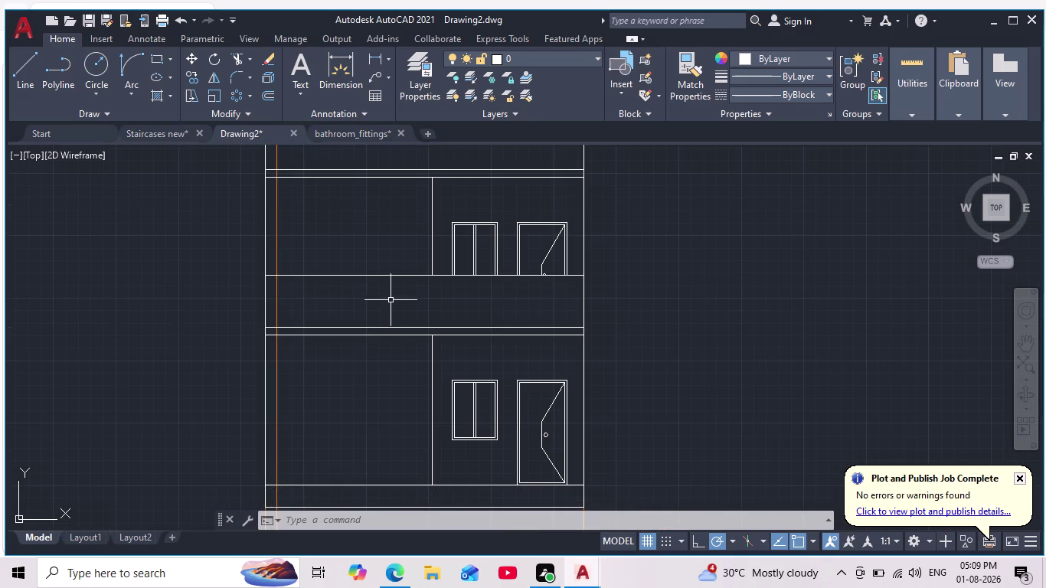
scroll(up, 3)
scroll(down, 3)
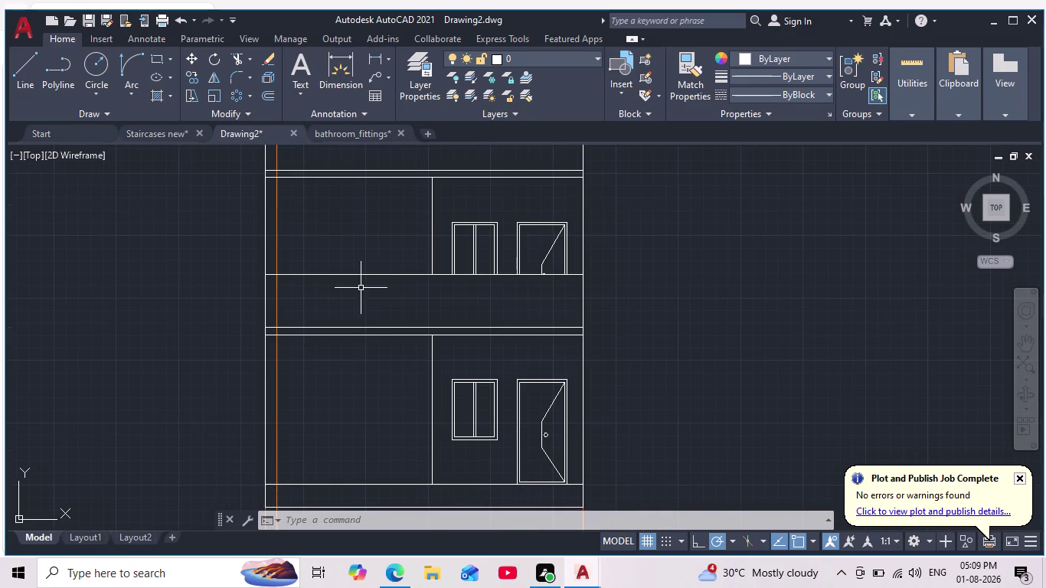
scroll(down, 3)
middle_drag(286, 411, 371, 240)
scroll(down, 3)
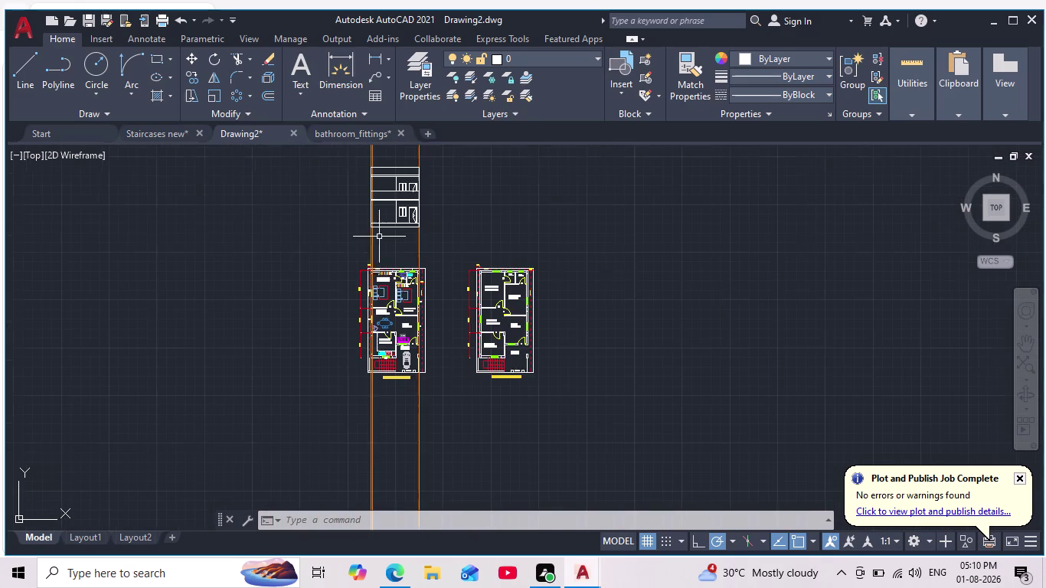
scroll(up, 3)
scroll(up, 3)
click(702, 423)
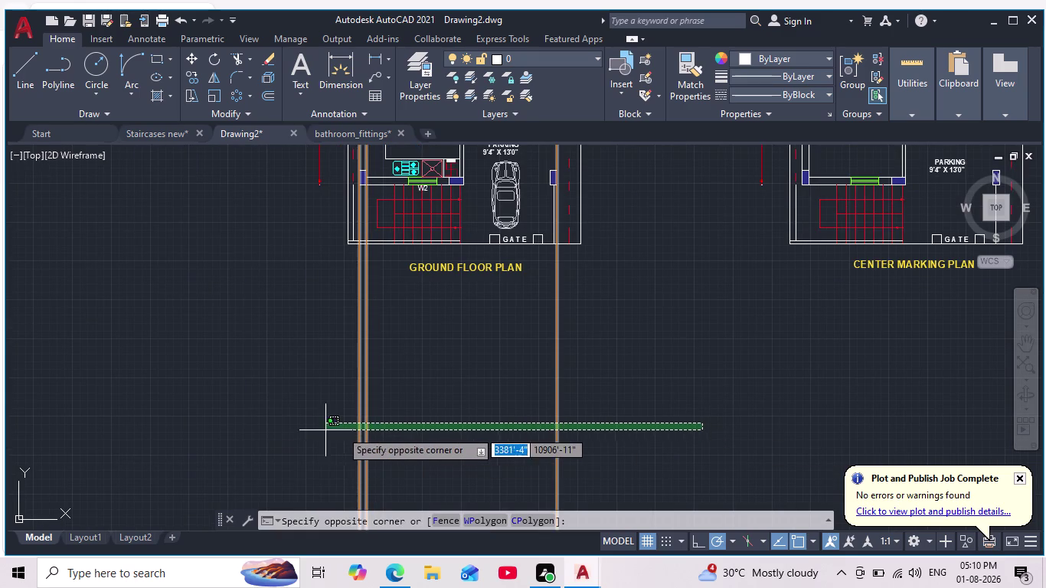
Delete the first orange vertical construction line and recentre on the ground floor plan.
scroll(up, 3)
key(Escape)
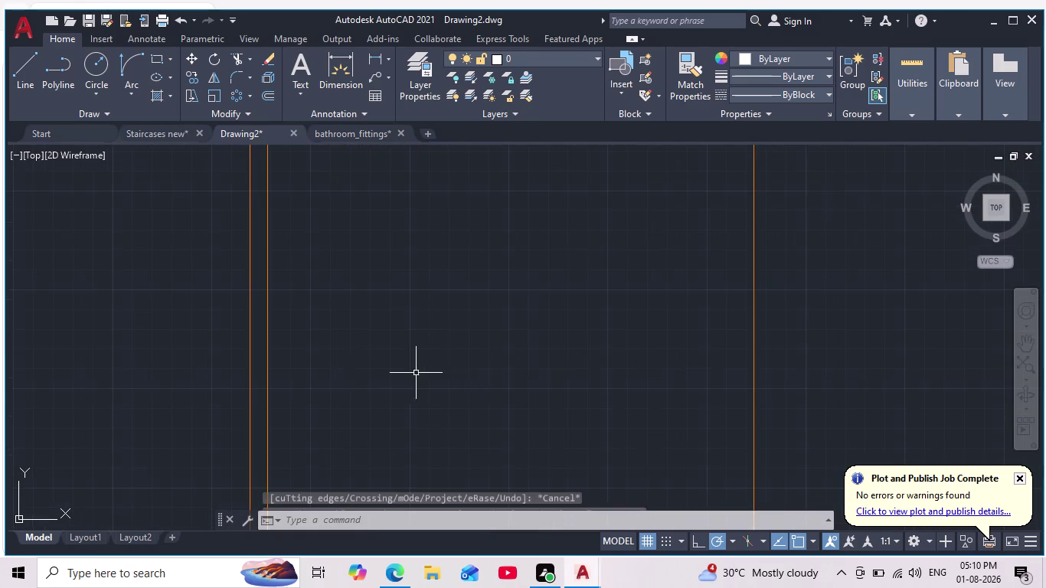
click(270, 367)
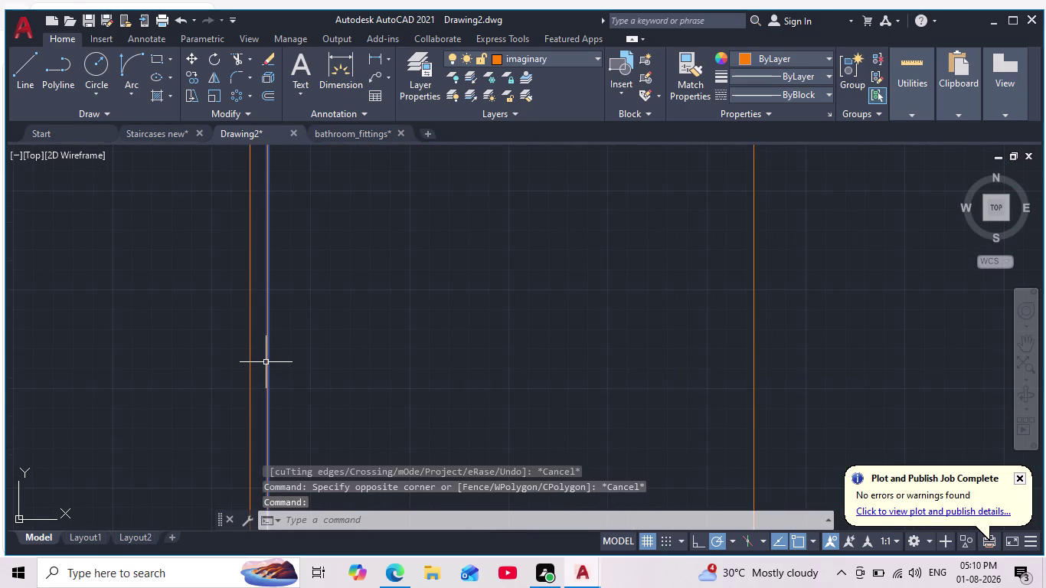
key(Delete)
scroll(down, 3)
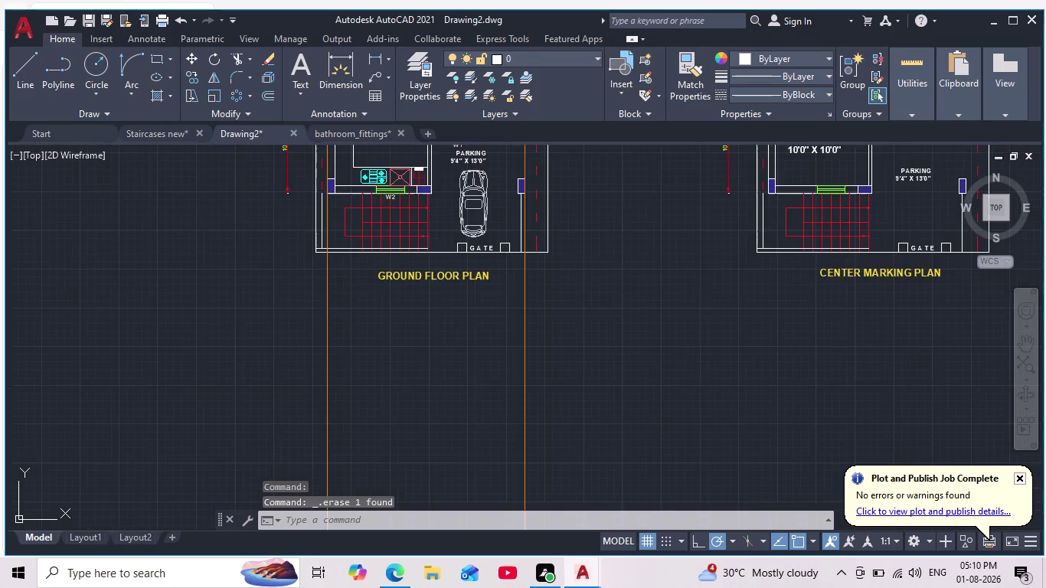
scroll(down, 3)
middle_drag(375, 386, 351, 440)
scroll(up, 3)
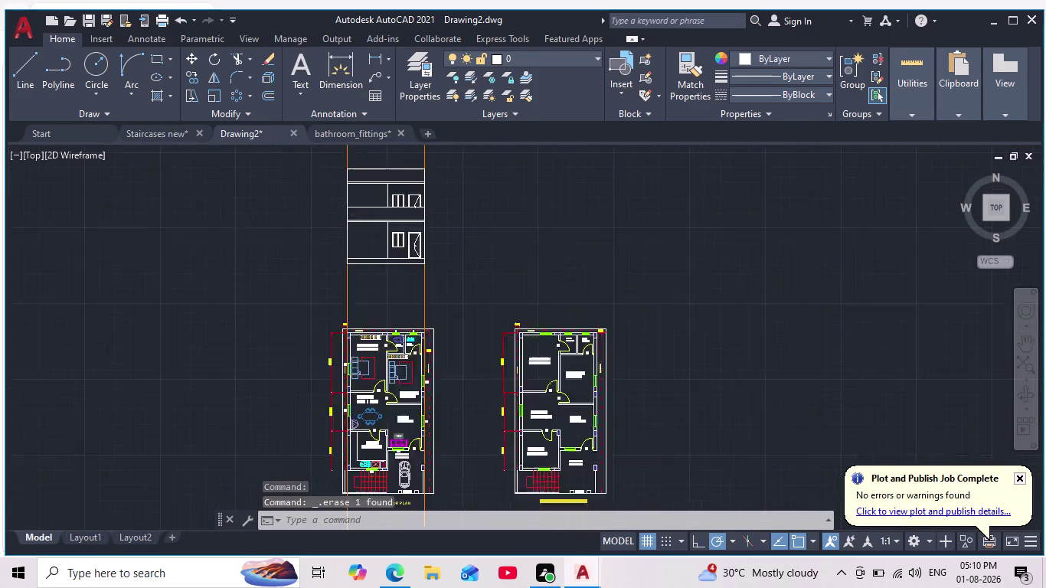
scroll(down, 3)
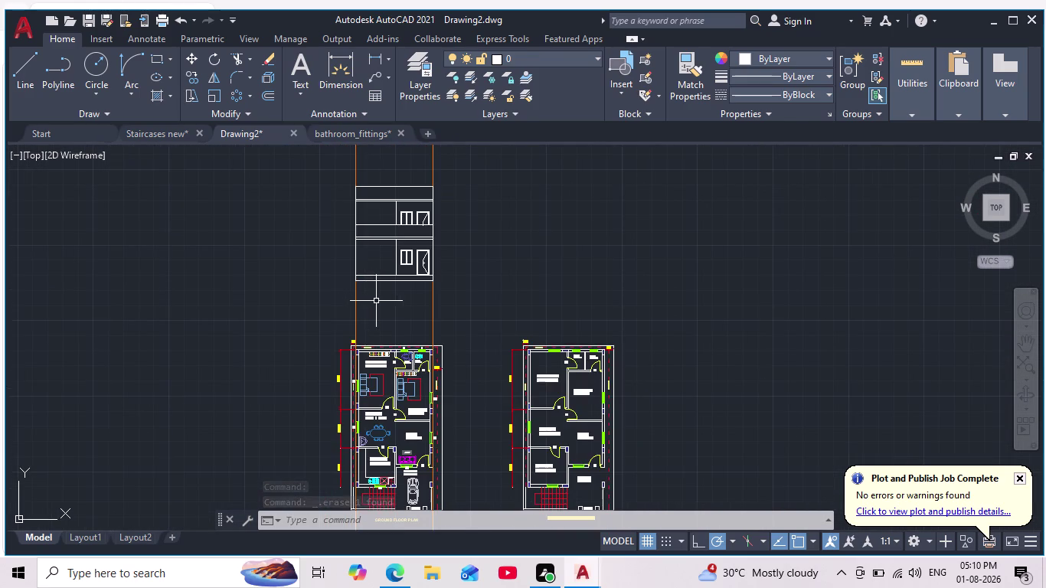
scroll(up, 3)
middle_drag(377, 301, 381, 328)
scroll(down, 3)
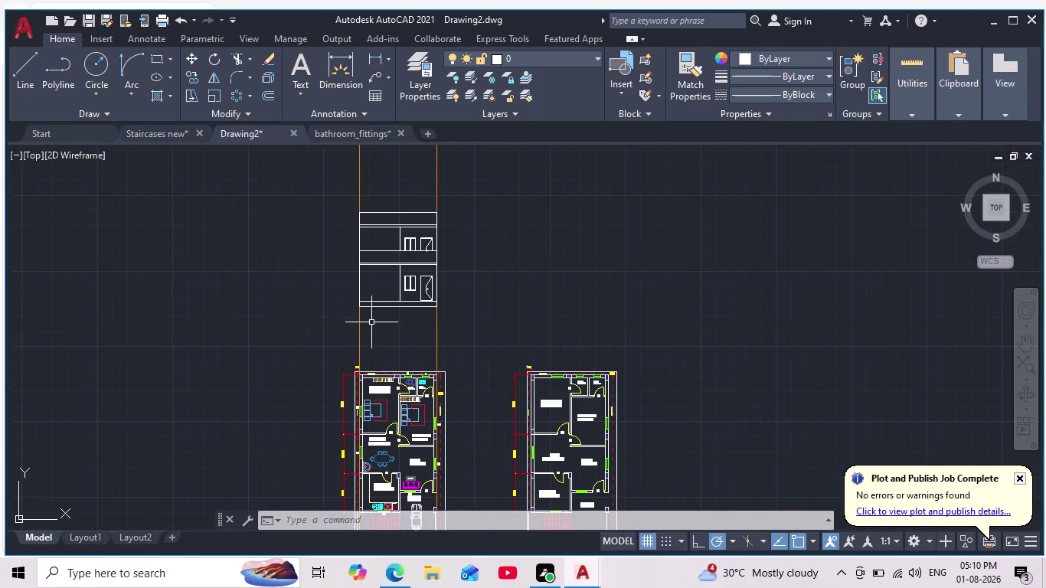
middle_drag(371, 323, 432, 169)
Delete the two remaining orange construction lines through the ground floor plan.
click(545, 454)
click(365, 456)
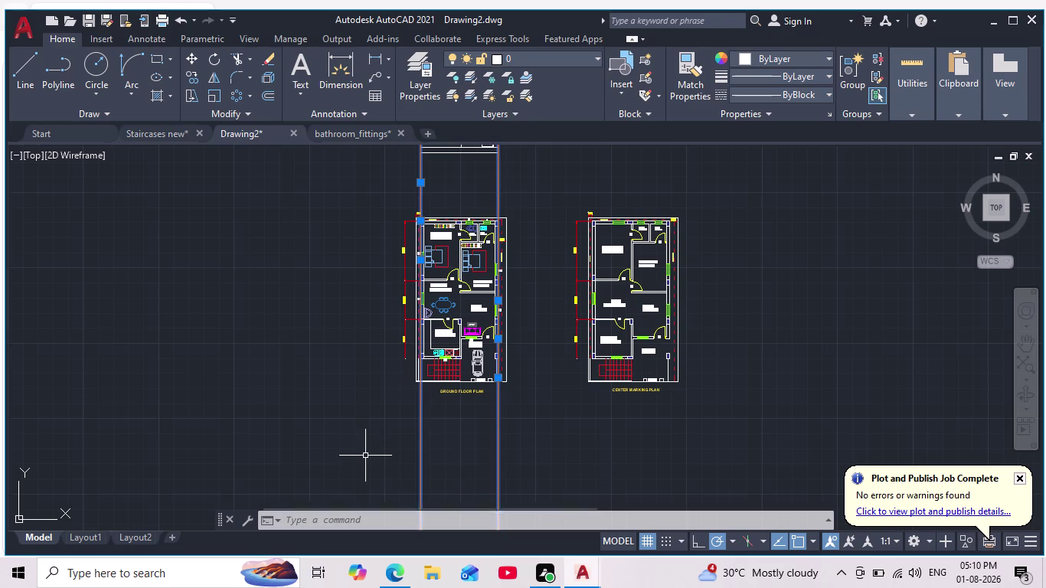
key(Delete)
scroll(up, 3)
middle_drag(540, 241, 575, 585)
scroll(up, 3)
middle_drag(550, 429, 589, 407)
scroll(down, 3)
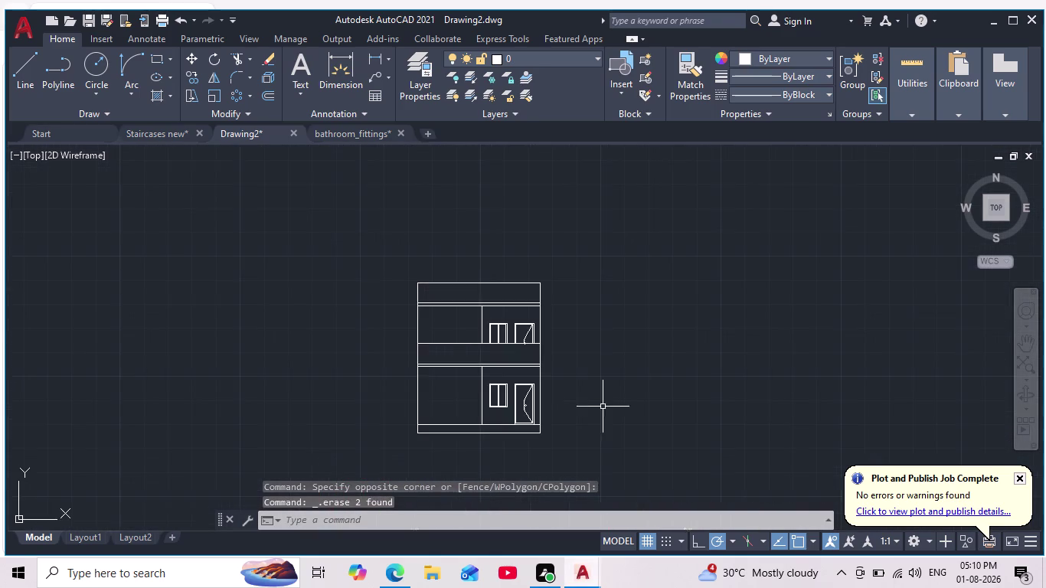
Pan and zoom to check the cleaned elevation above the floor plans.
scroll(up, 3)
middle_drag(574, 398, 636, 402)
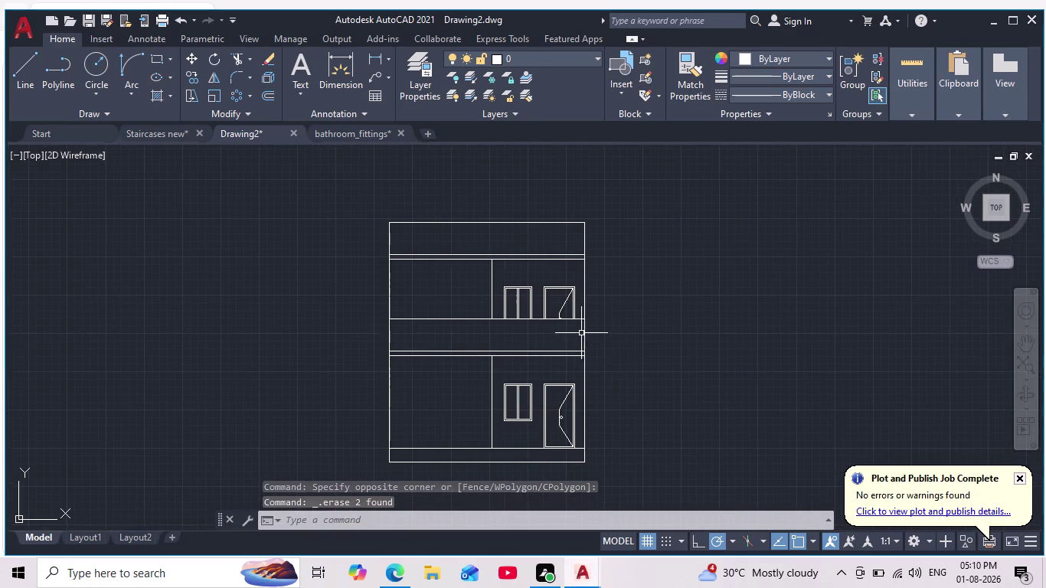
scroll(up, 3)
scroll(down, 3)
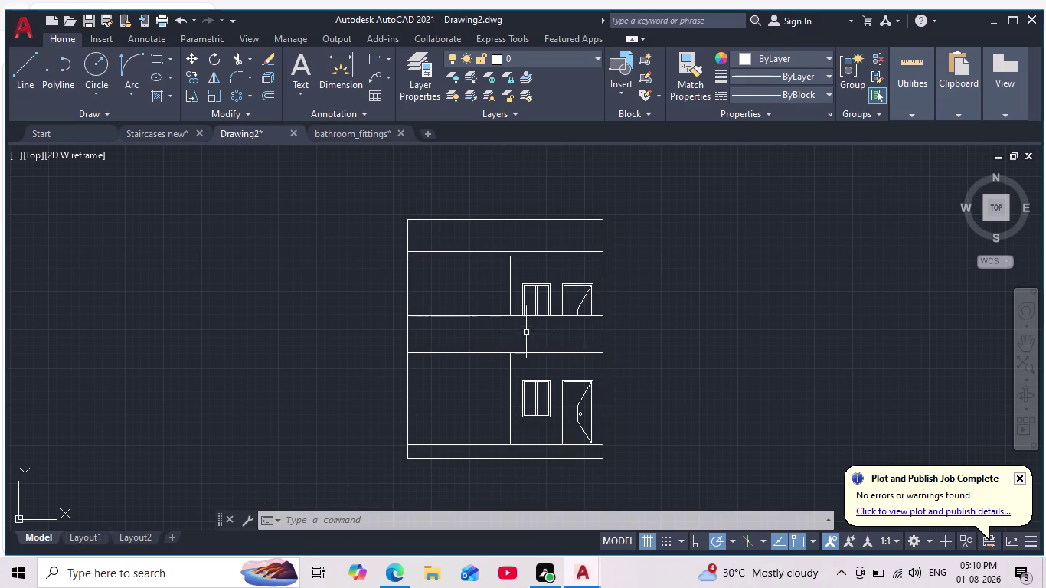
scroll(up, 3)
scroll(down, 3)
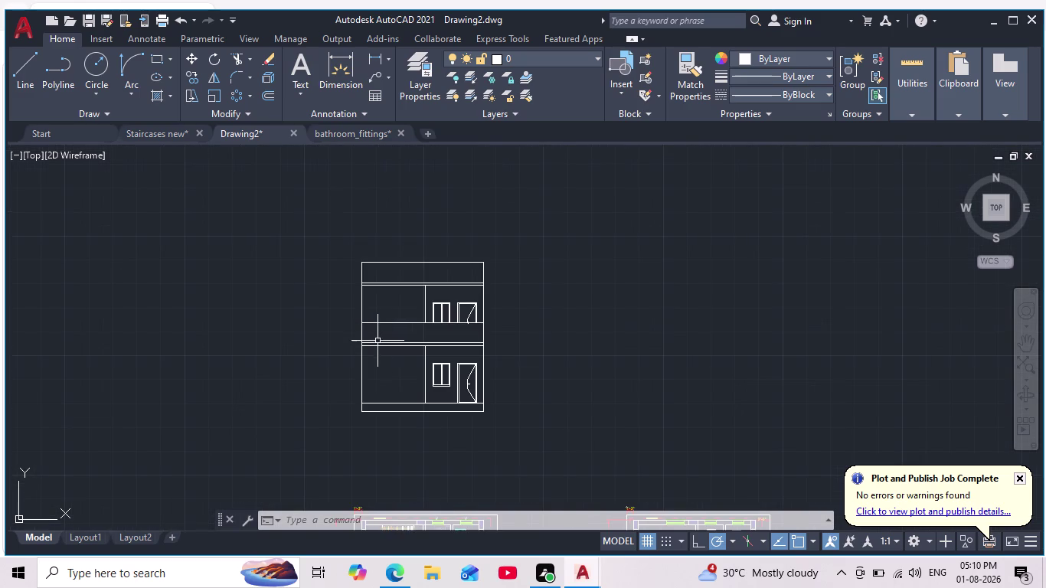
scroll(up, 3)
scroll(up, 3)
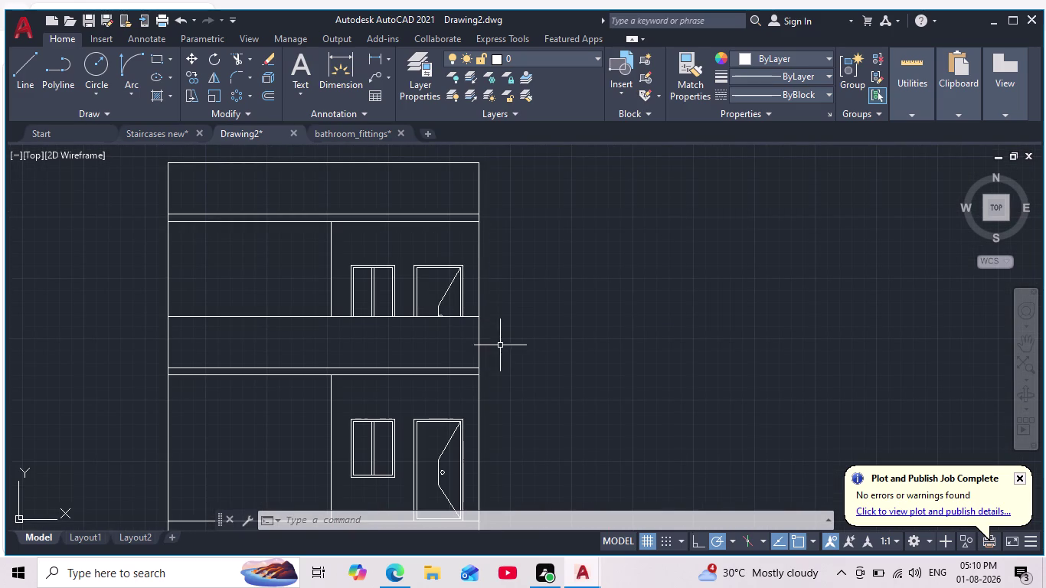
scroll(down, 3)
middle_drag(514, 348, 526, 255)
scroll(down, 3)
middle_drag(542, 405, 554, 298)
scroll(down, 3)
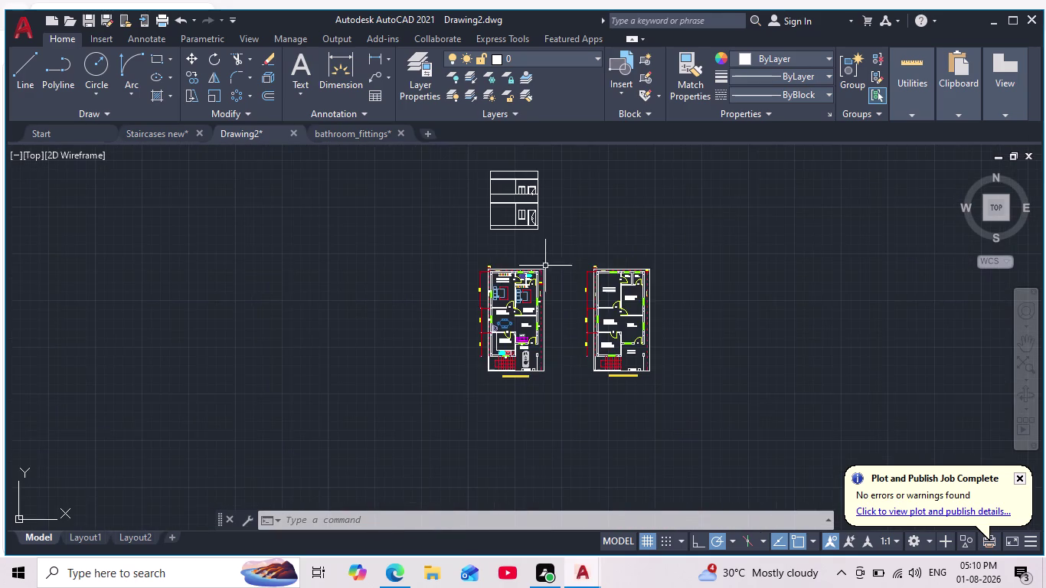
Make the imaginary layer current.
scroll(up, 3)
scroll(up, 3)
middle_drag(556, 291, 548, 335)
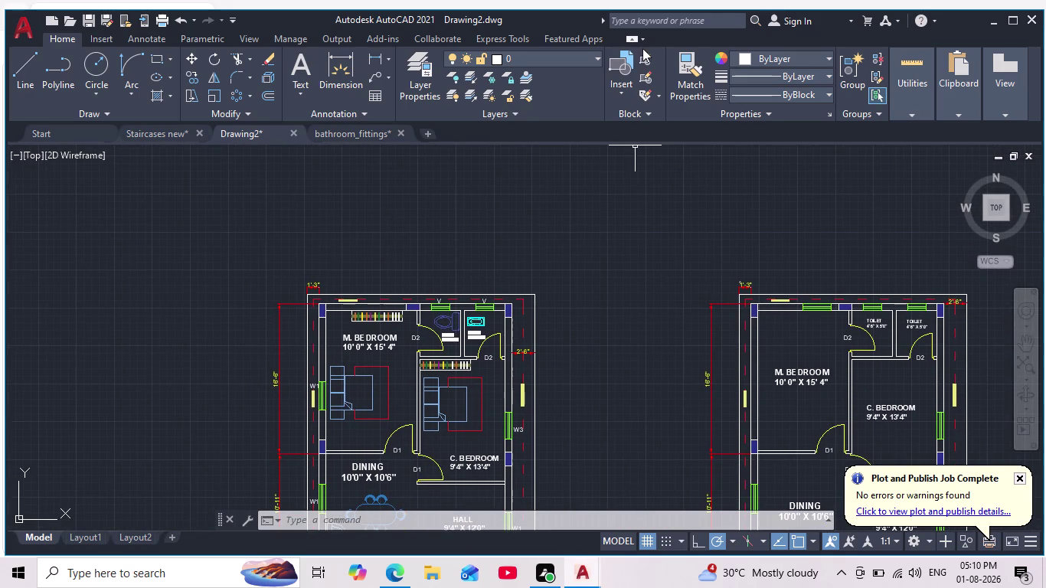
click(601, 60)
click(551, 151)
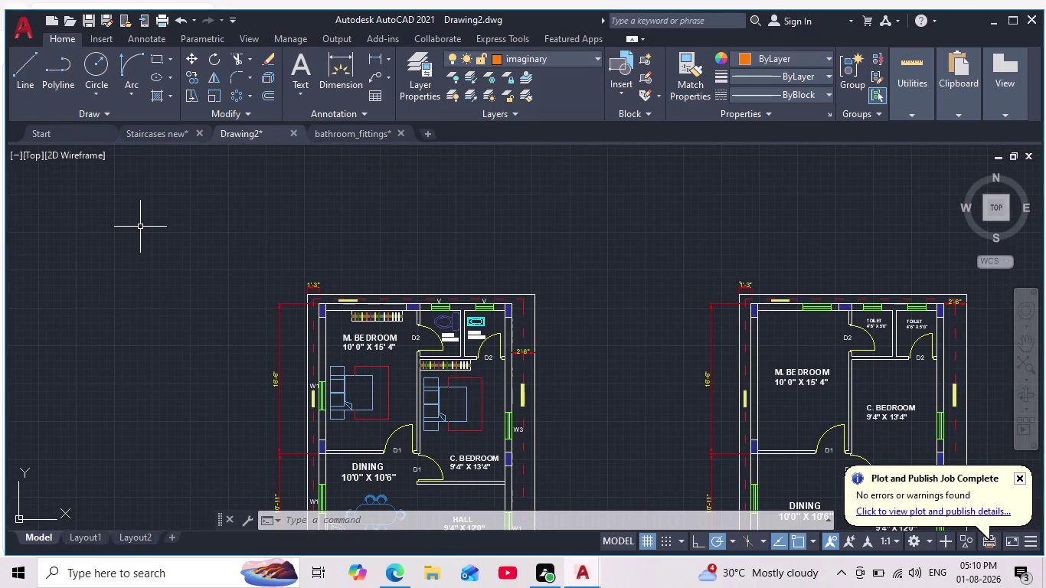
Place vertical XL construction lines through the plan's right and left outer walls.
text(xl)
key(Return)
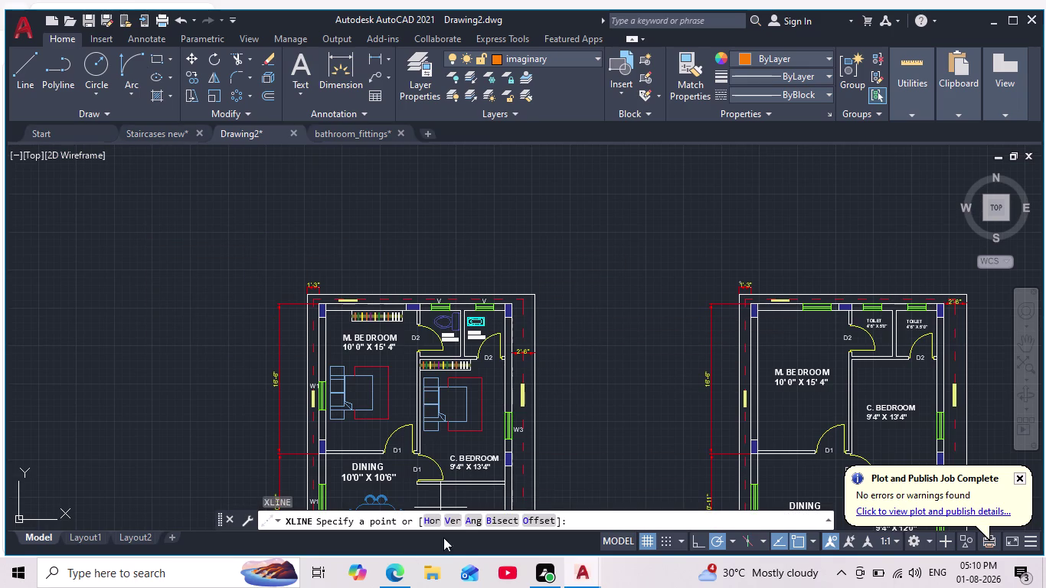
click(445, 518)
scroll(up, 3)
scroll(up, 3)
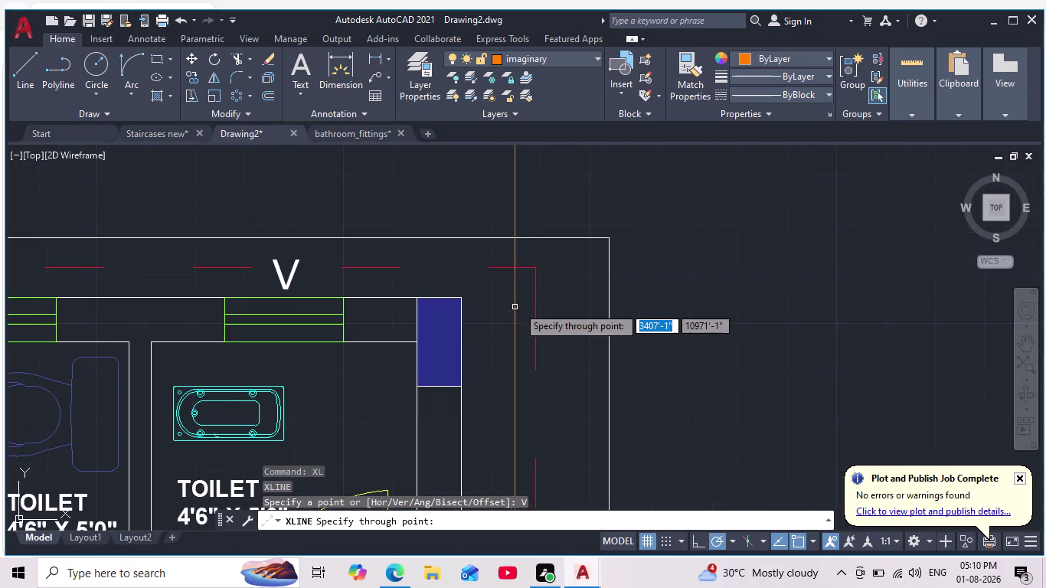
click(539, 269)
scroll(down, 3)
middle_drag(561, 287, 696, 273)
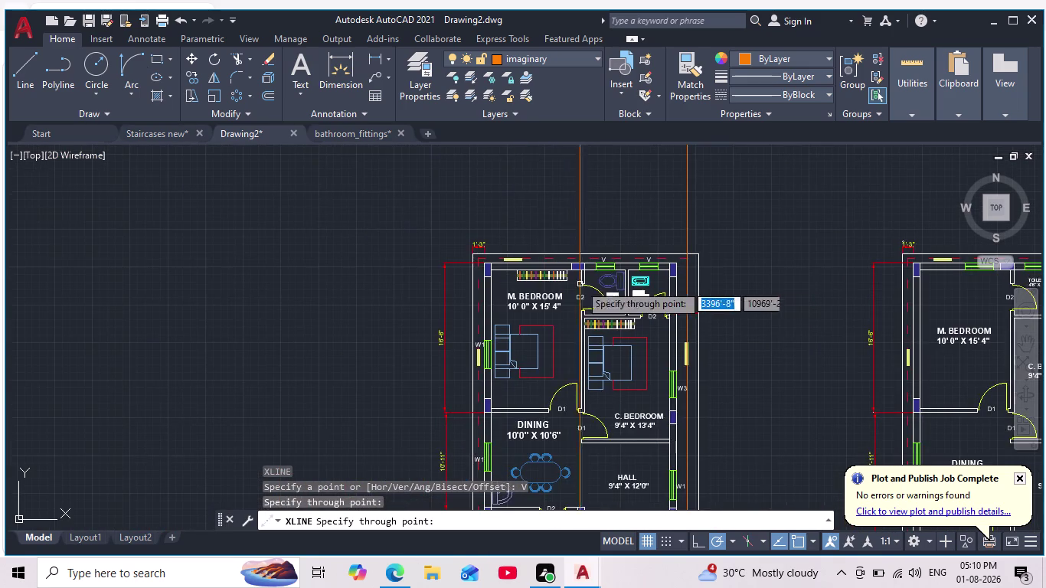
scroll(up, 3)
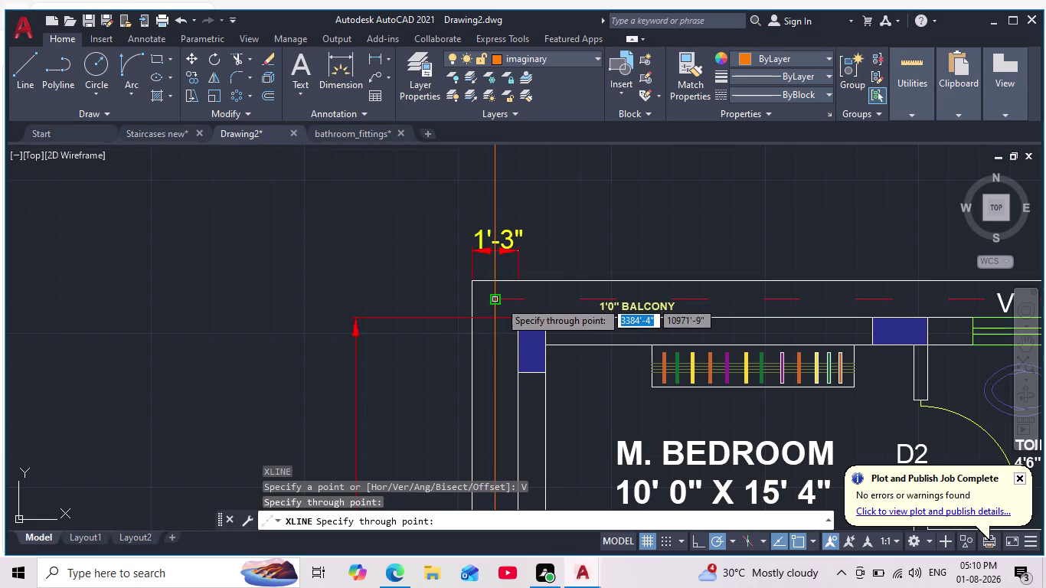
click(498, 300)
key(Escape)
scroll(down, 3)
middle_drag(482, 315, 458, 329)
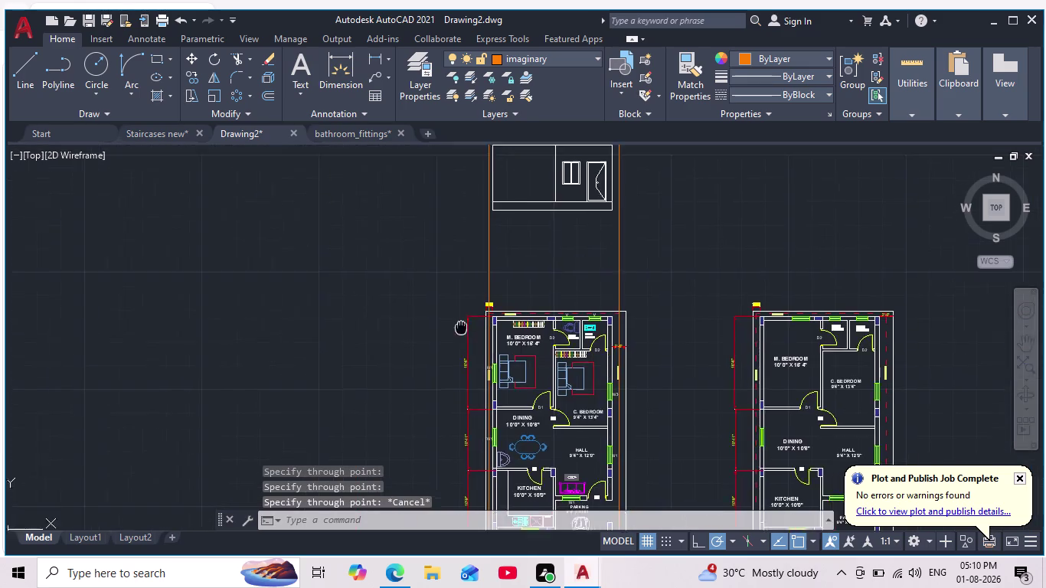